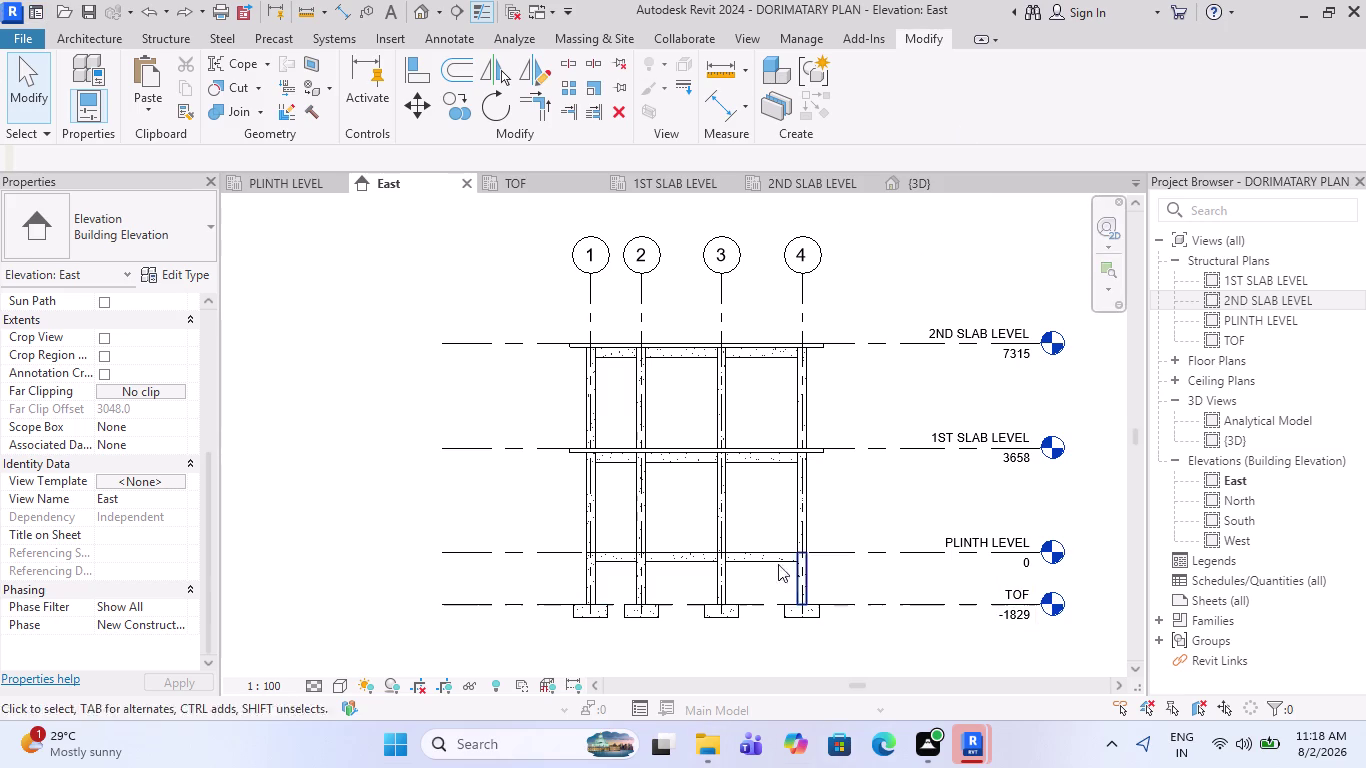
Frame the East elevation and select the footing under the grid 1 column.
scroll(up, 3)
scroll(down, 3)
middle_drag(699, 548, 482, 493)
middle_drag(476, 484, 548, 534)
scroll(up, 3)
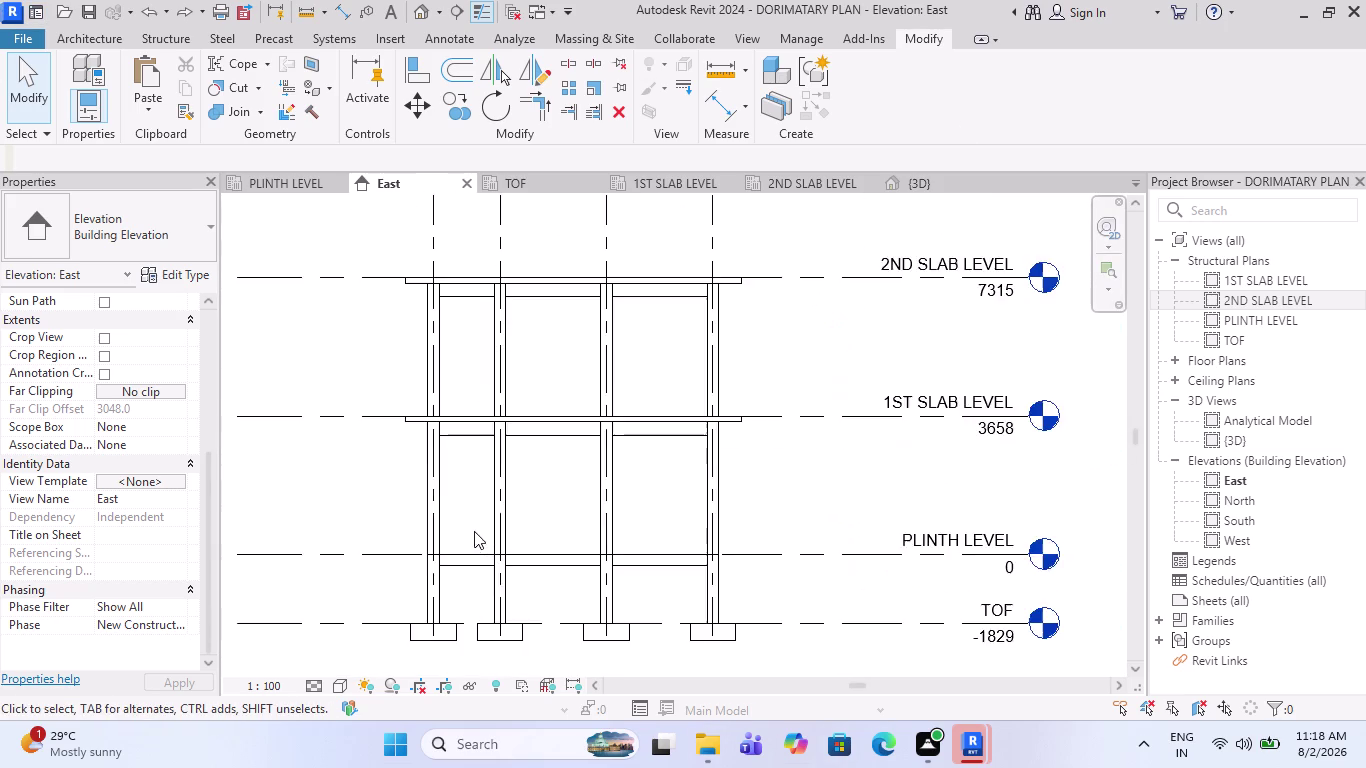
scroll(up, 3)
scroll(down, 3)
scroll(up, 3)
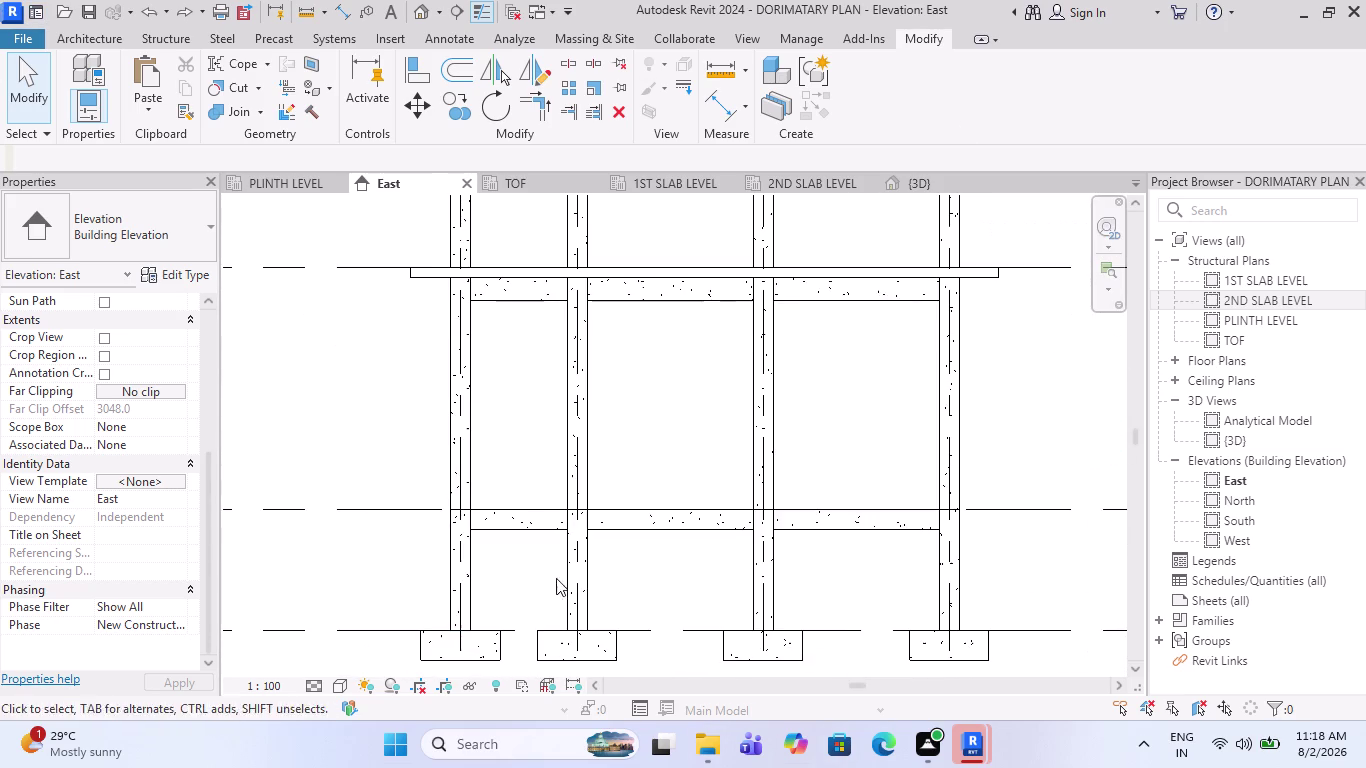
scroll(down, 3)
scroll(up, 3)
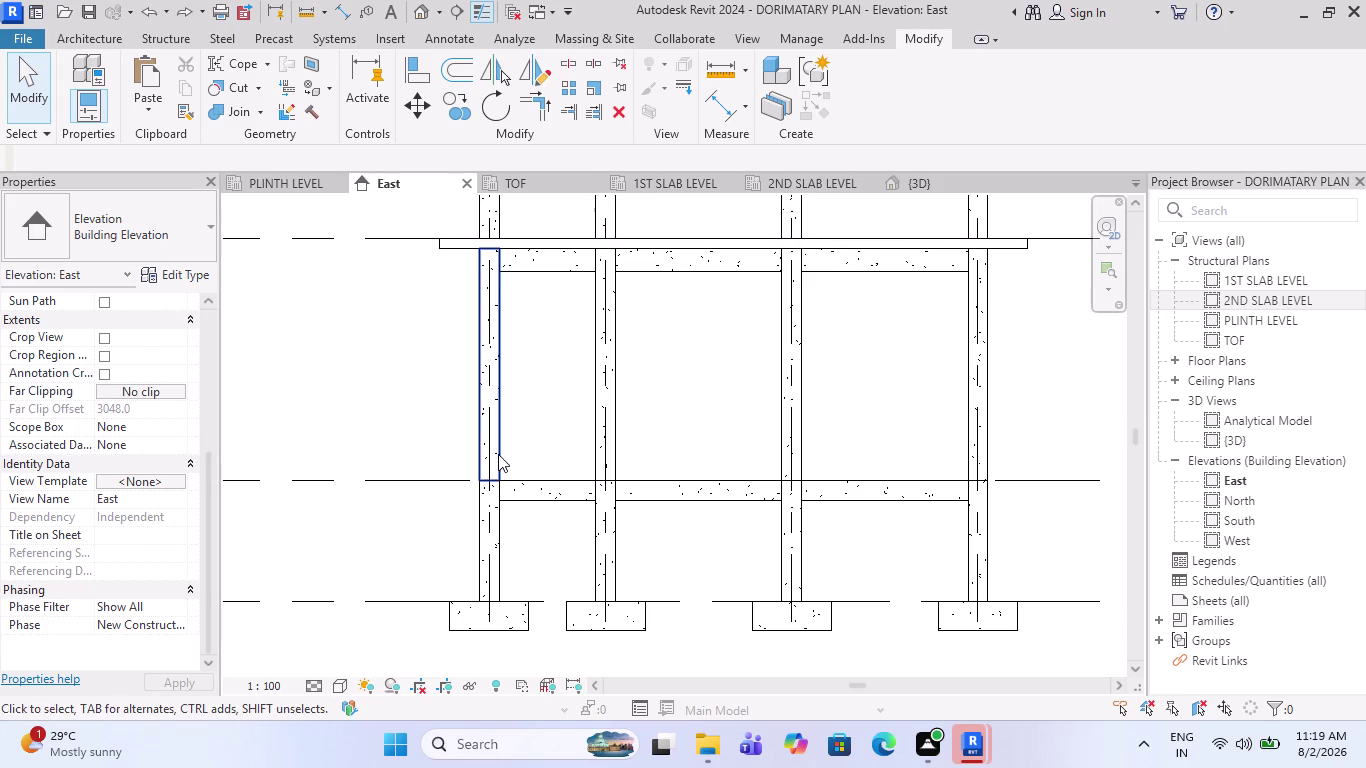
scroll(down, 3)
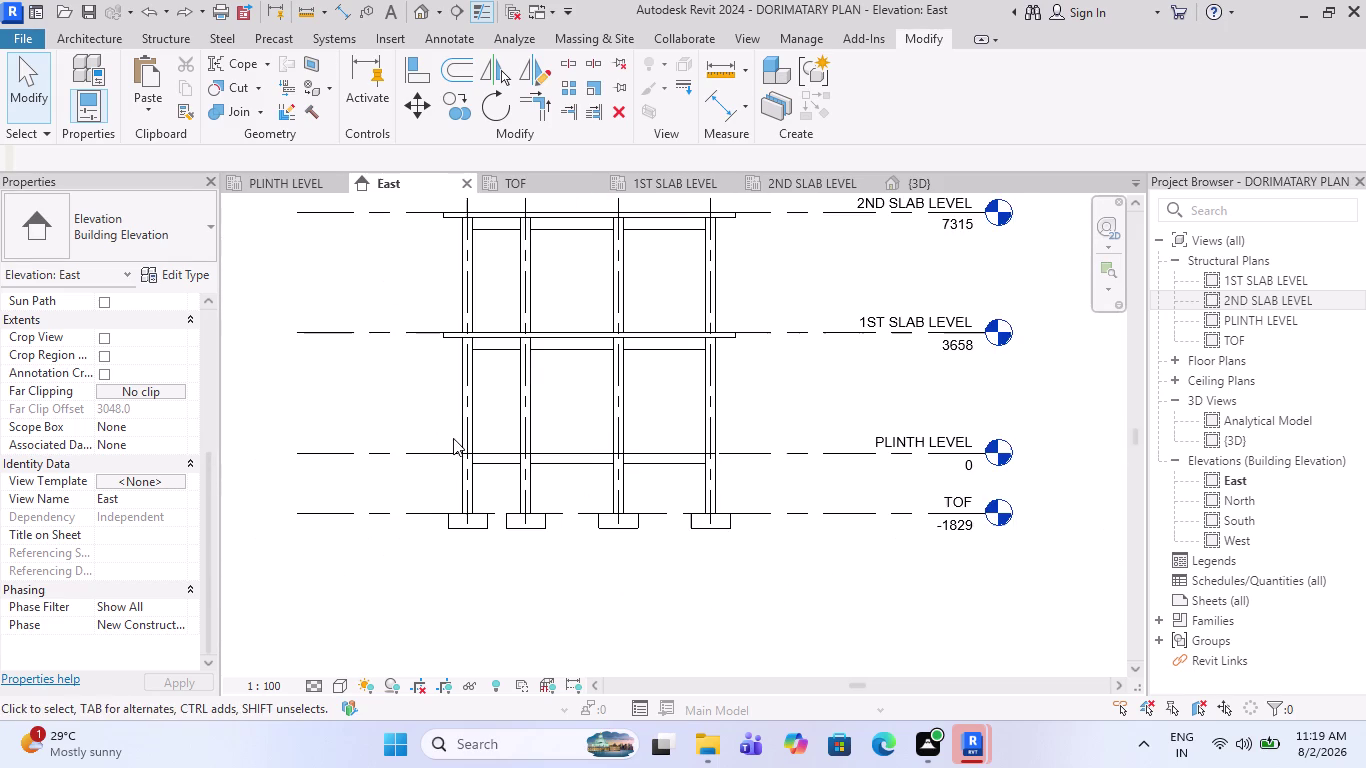
scroll(down, 3)
scroll(down, 3)
scroll(up, 3)
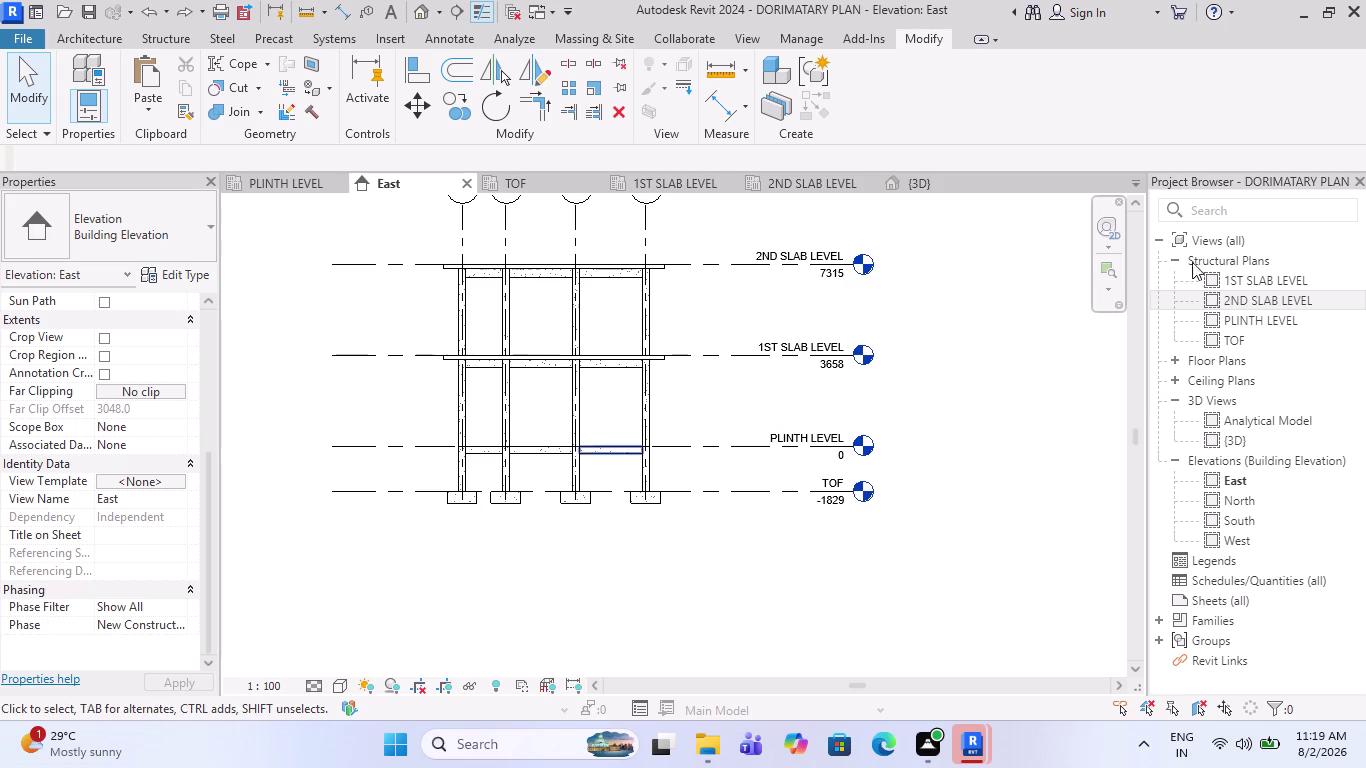
scroll(up, 3)
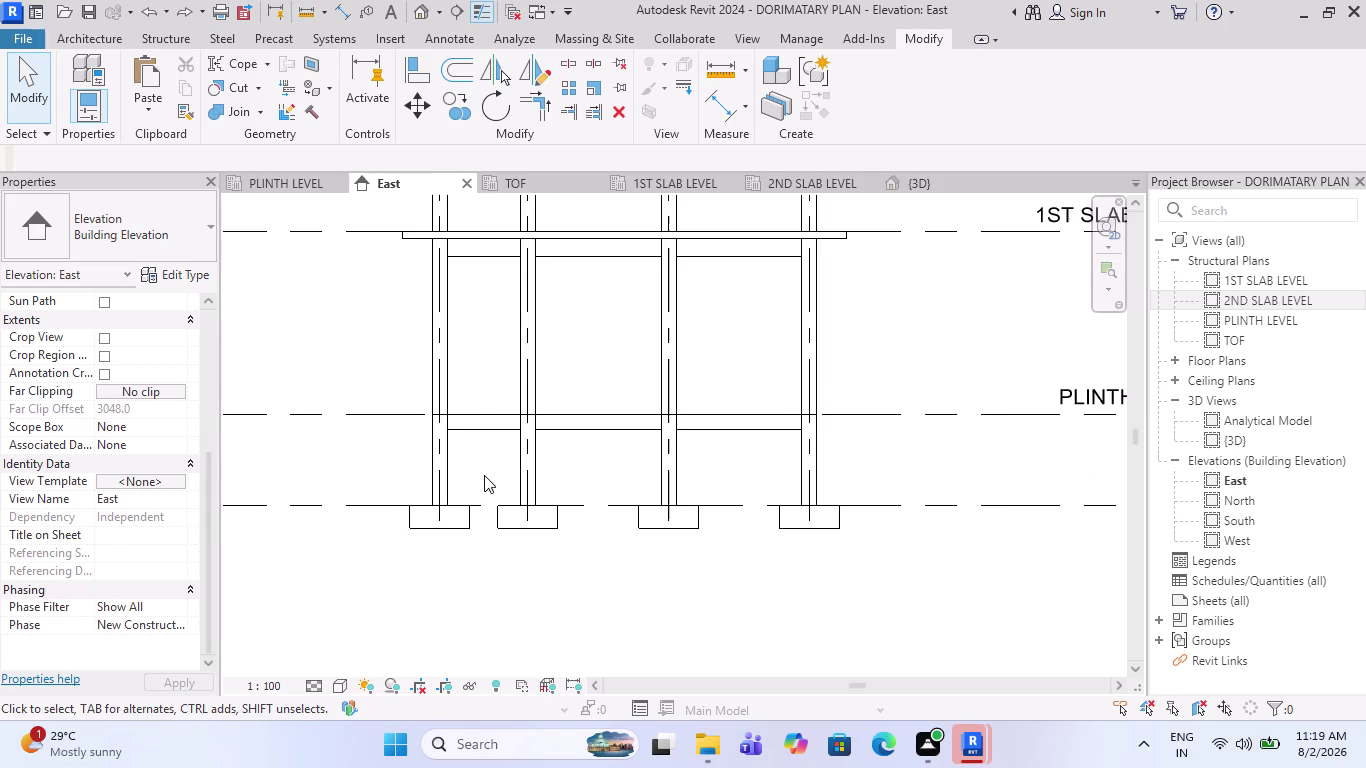
click(464, 537)
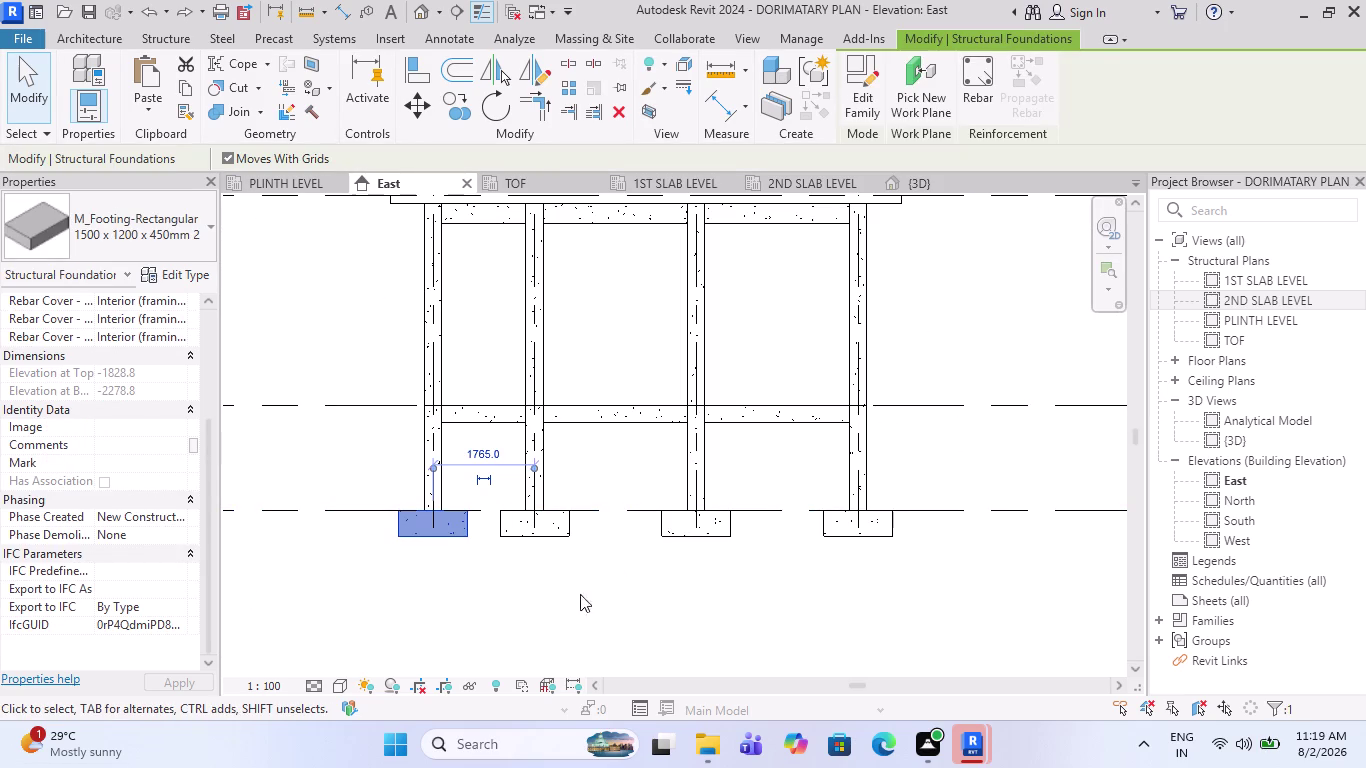
Select all four rectangular footing instances and frame the whole elevation.
scroll(down, 3)
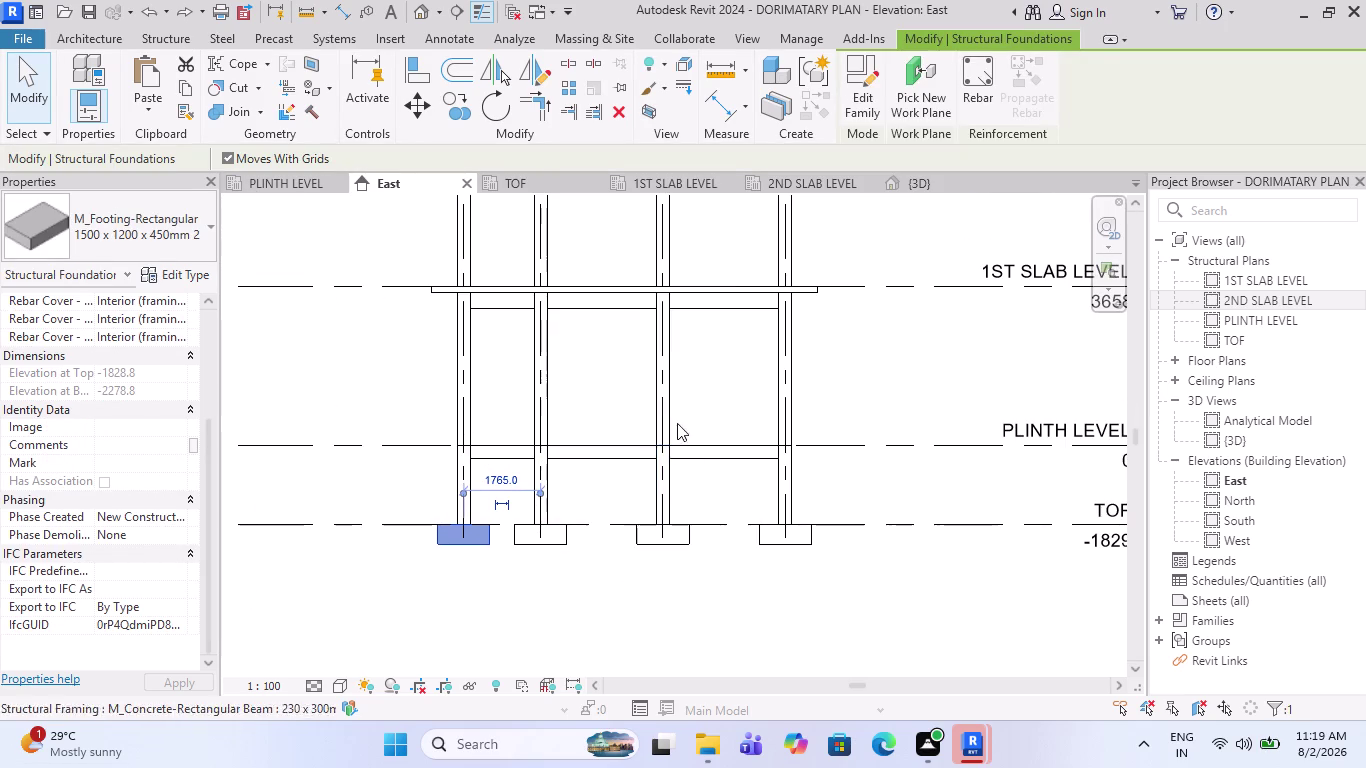
scroll(up, 3)
drag(895, 600, 608, 538)
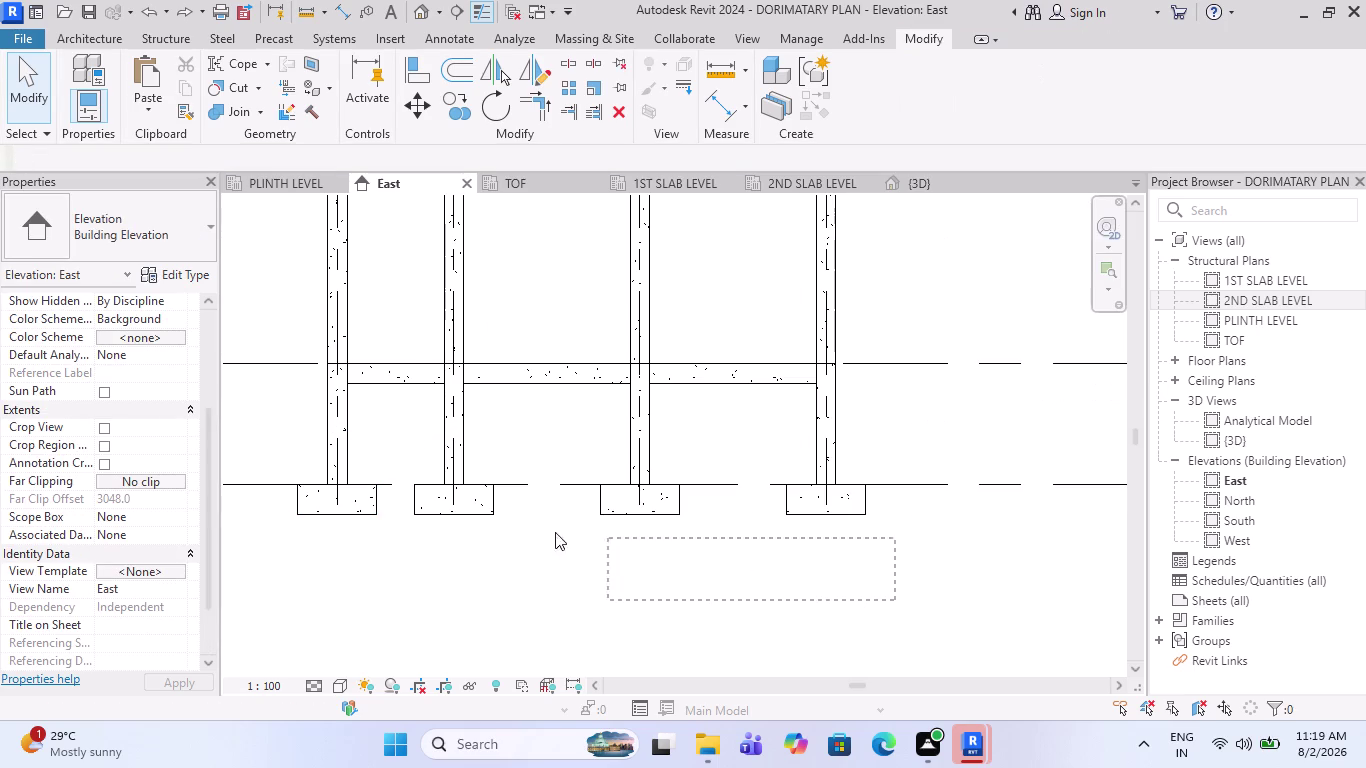
drag(608, 538, 251, 512)
right_click(593, 619)
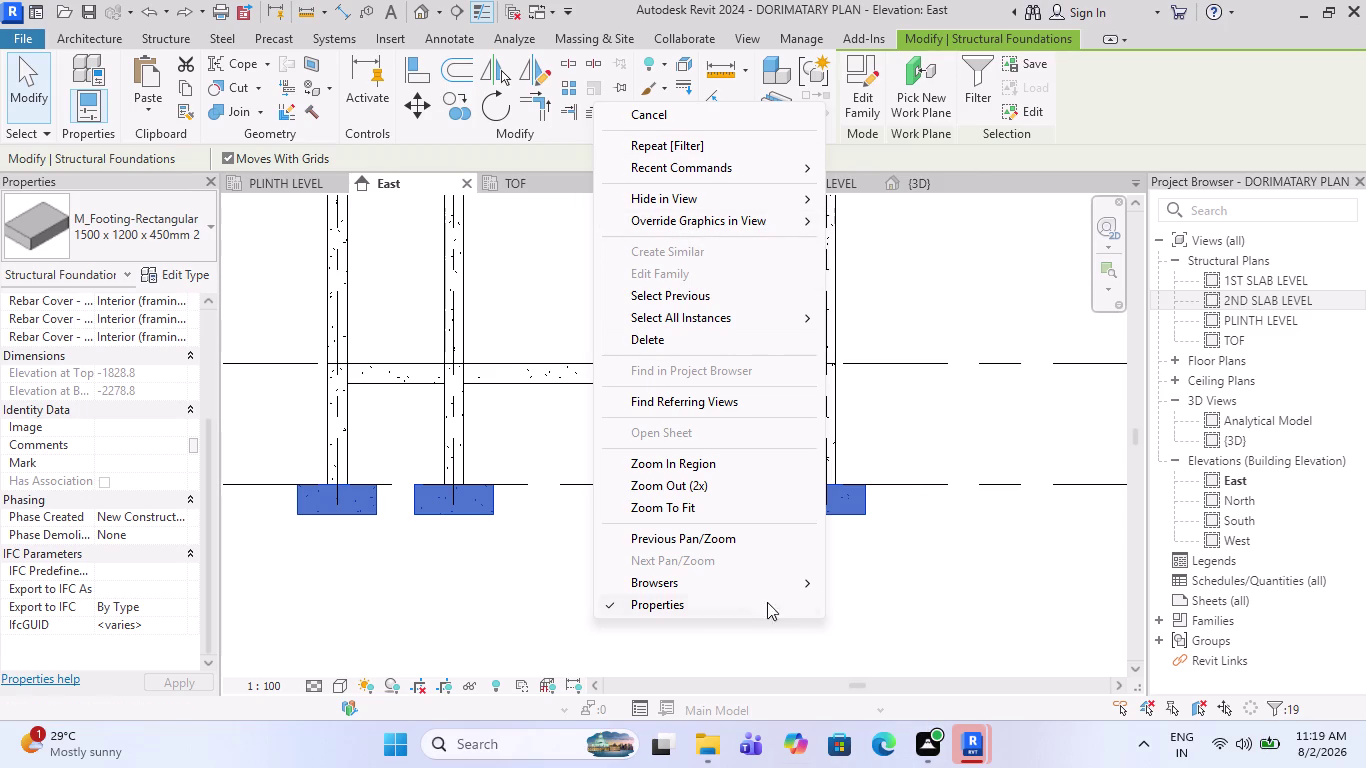
click(457, 614)
scroll(down, 3)
scroll(down, 3)
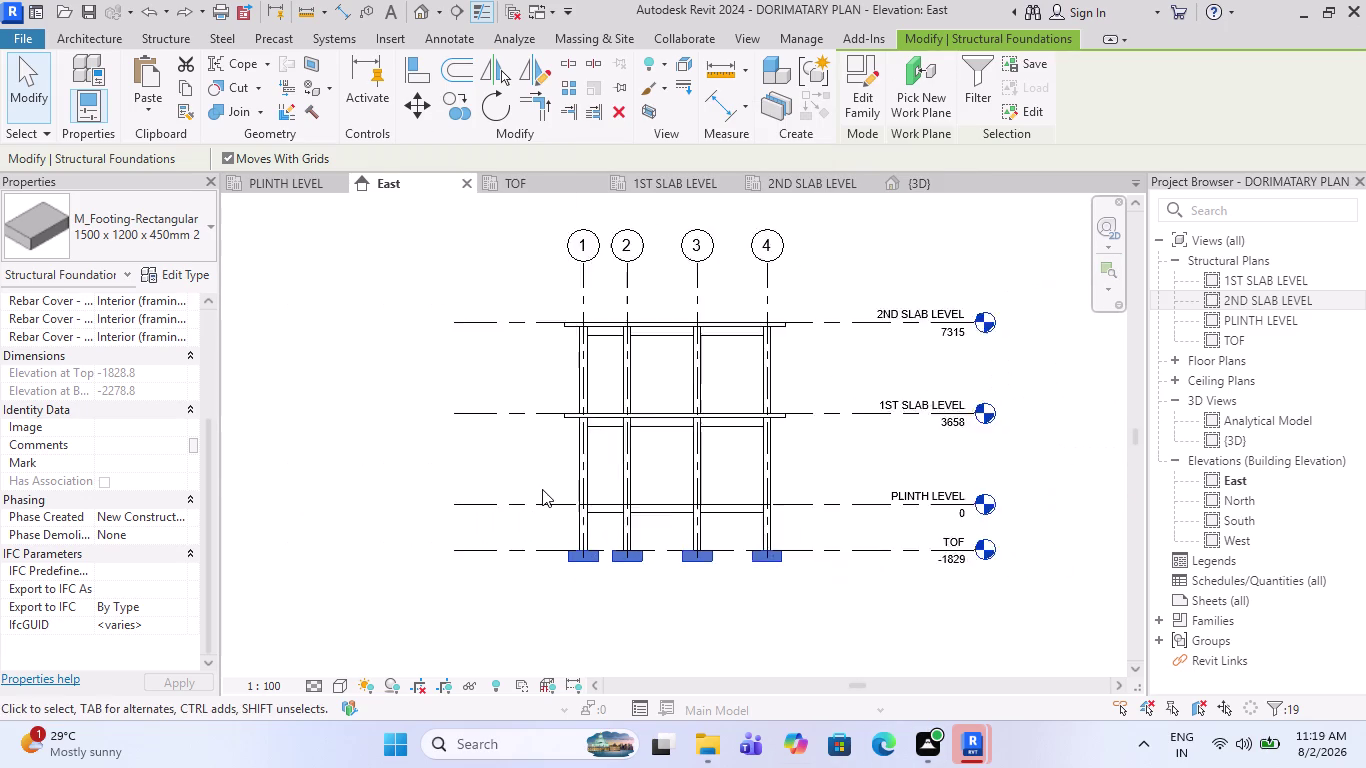
middle_drag(814, 520, 775, 520)
Deselect the footings and select the Generic 150 mm floor at 1ST SLAB LEVEL.
click(714, 575)
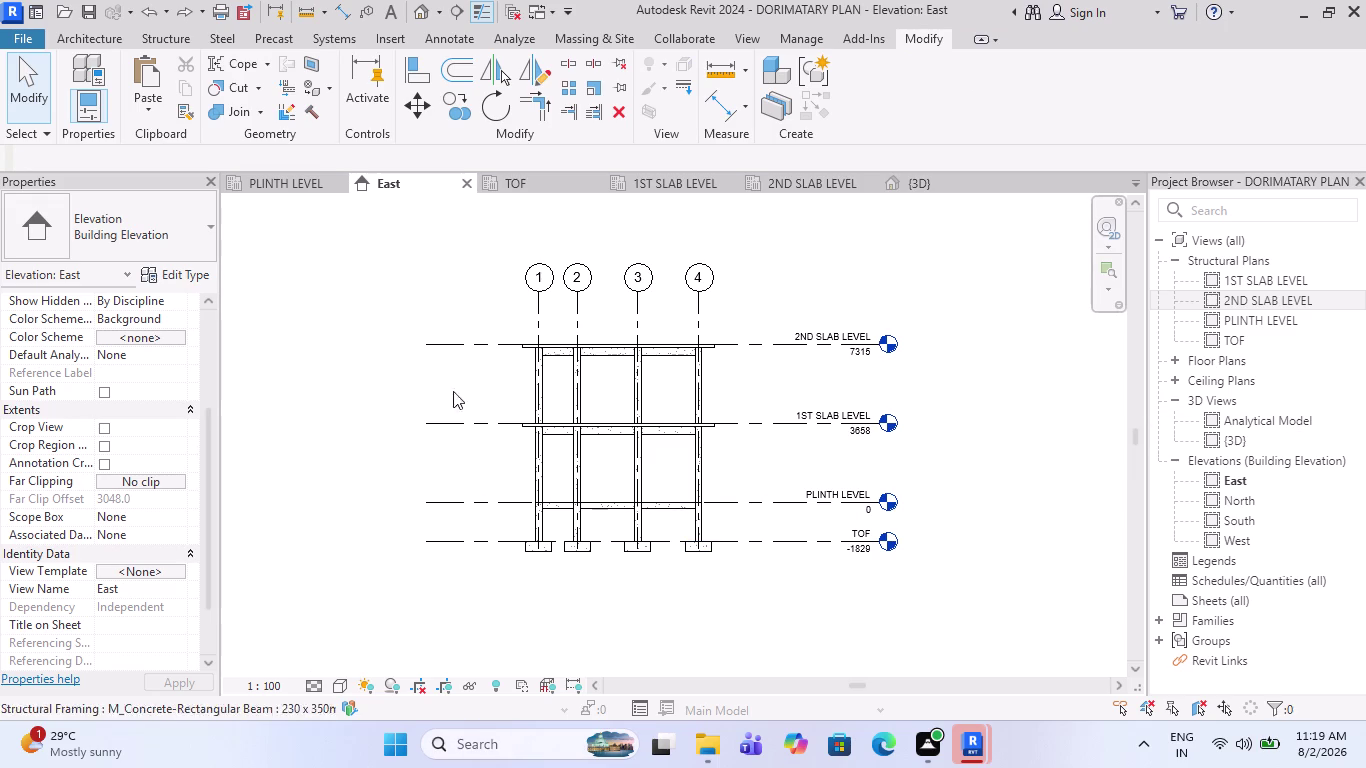
scroll(down, 3)
scroll(up, 3)
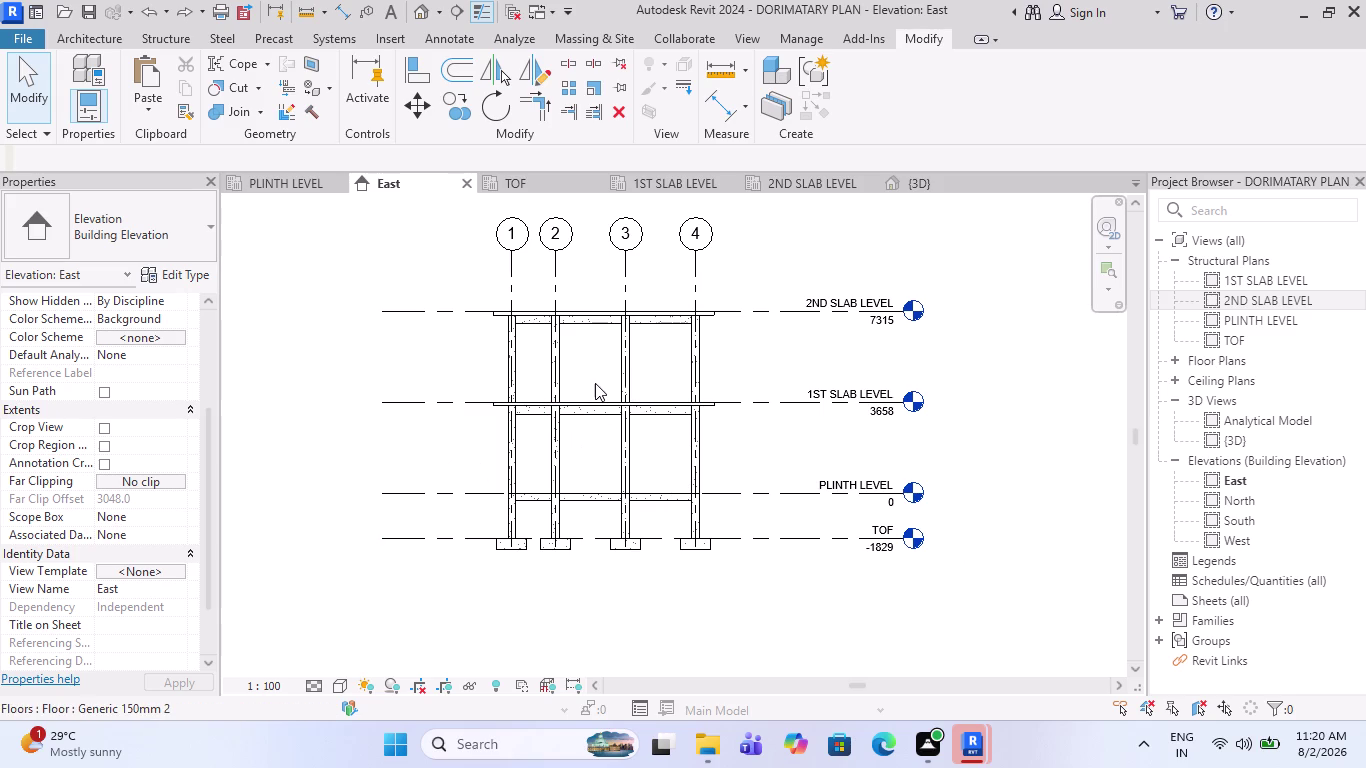
scroll(right, 3)
scroll(right, 3)
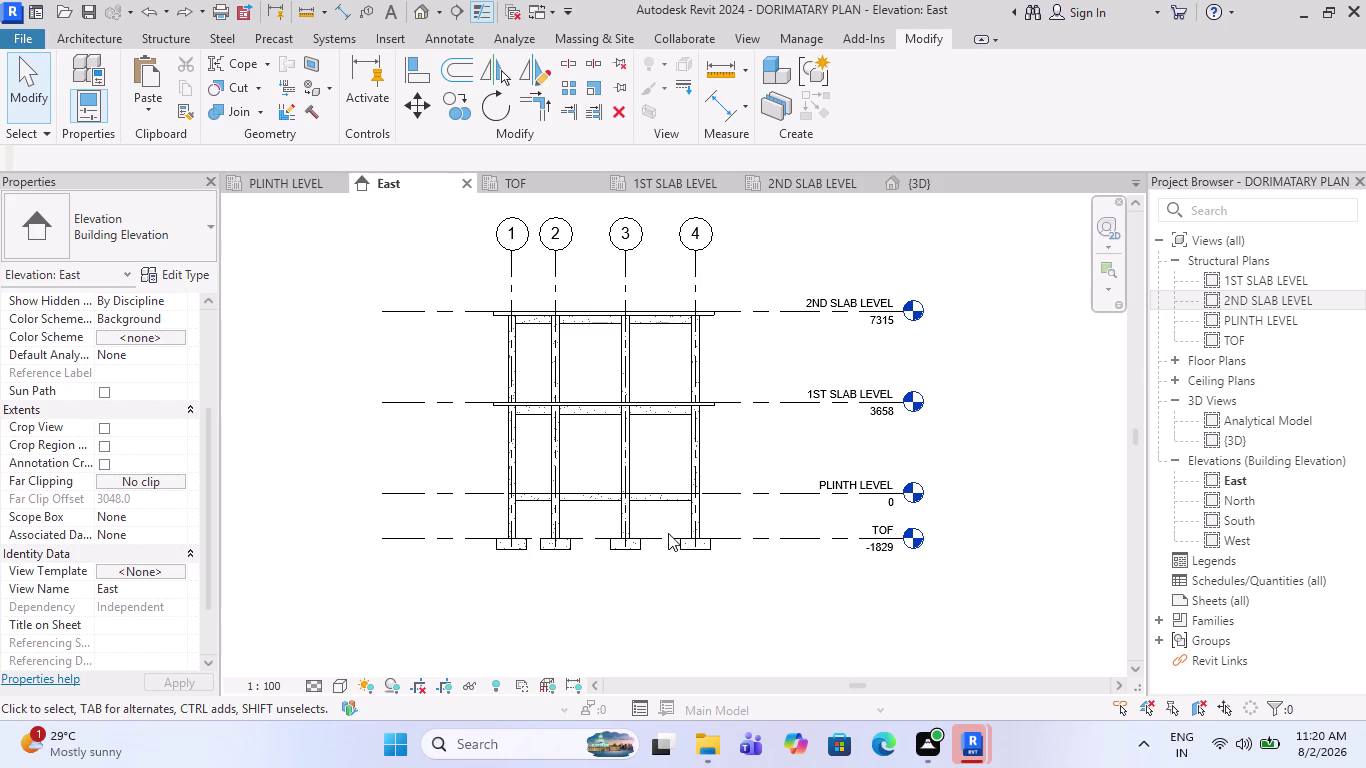
scroll(down, 3)
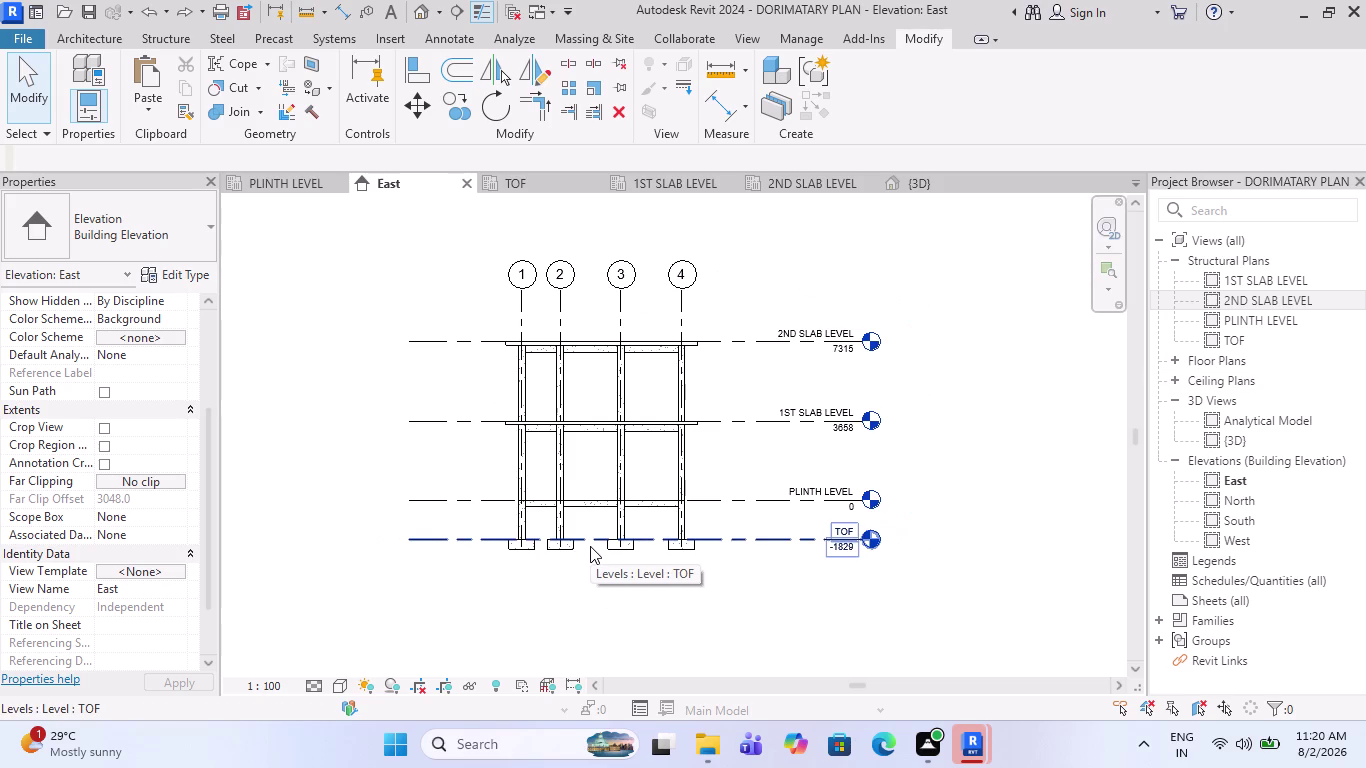
middle_drag(661, 497, 647, 509)
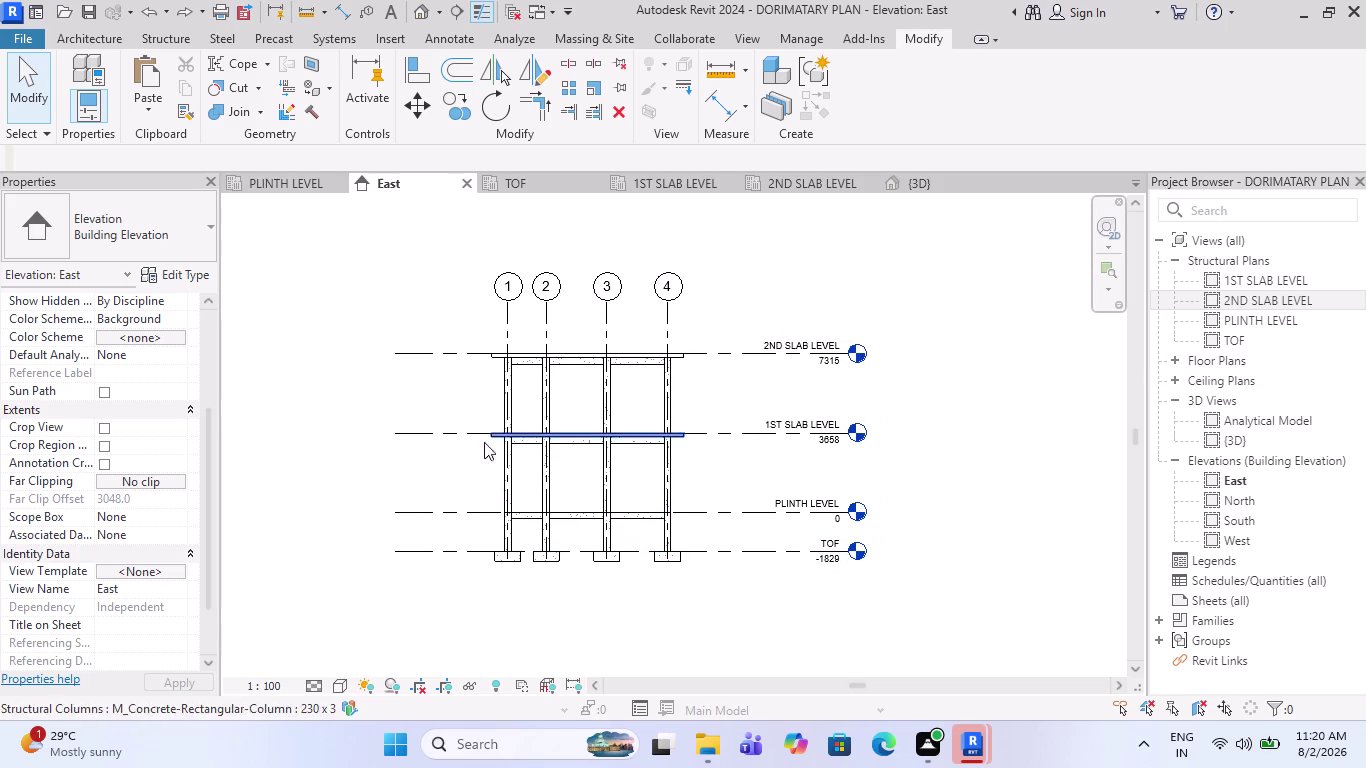
scroll(up, 3)
scroll(up, 3)
middle_drag(490, 567, 424, 597)
scroll(down, 3)
scroll(up, 3)
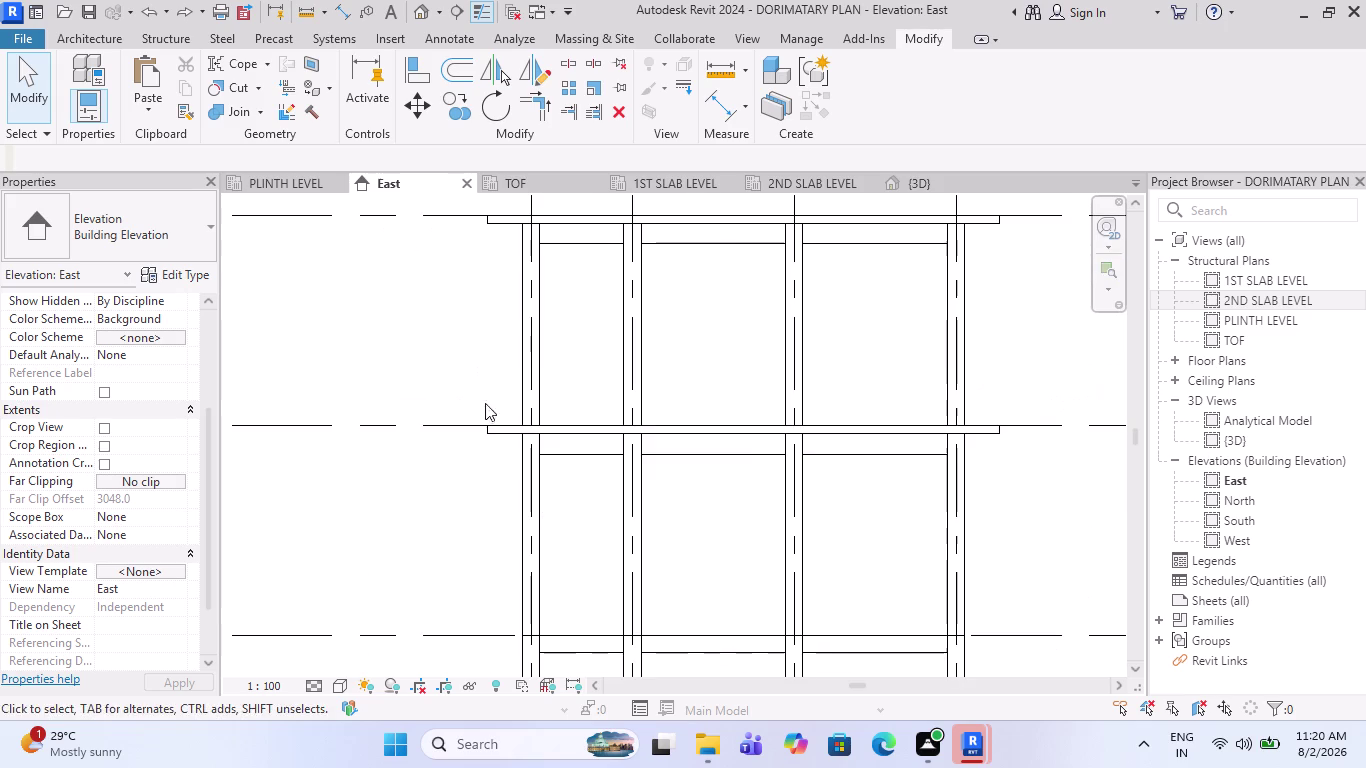
click(493, 441)
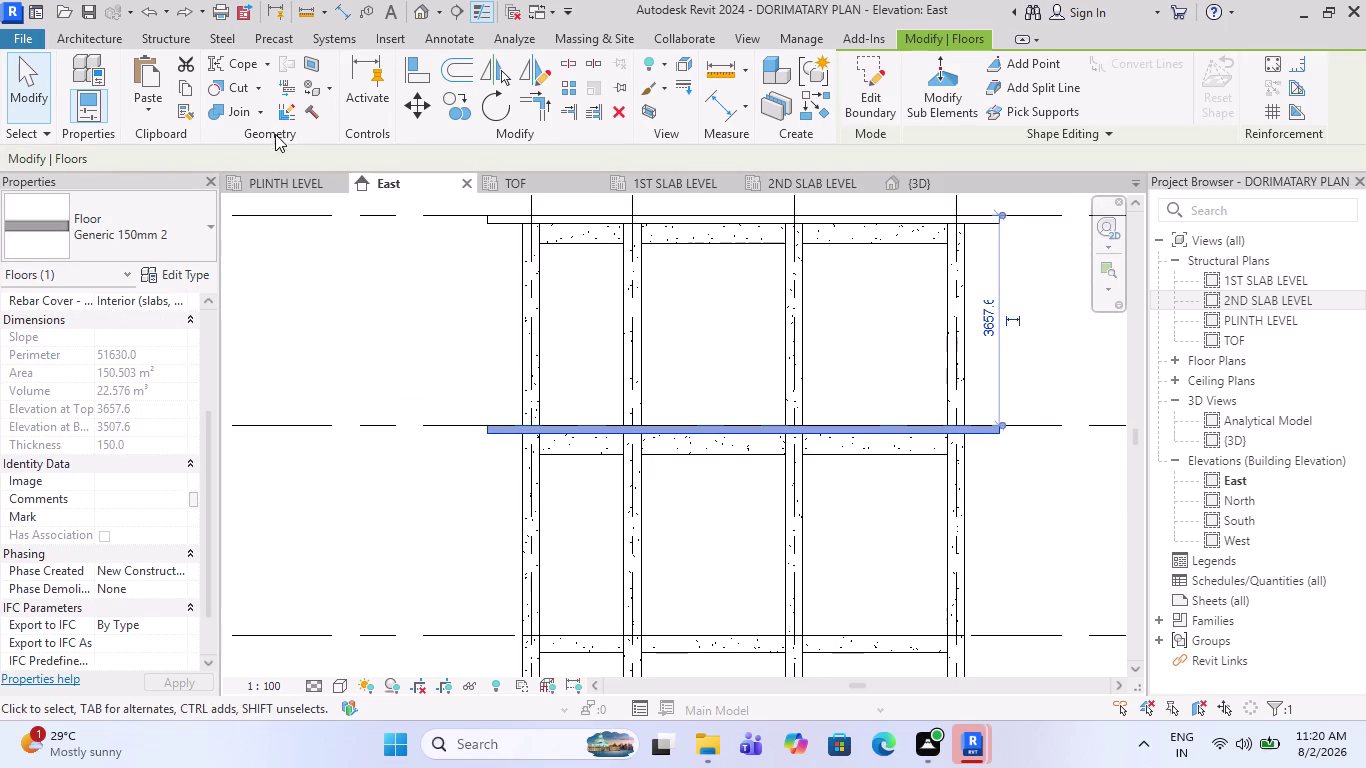
Copy the 150 mm floor and paste it aligned to PLINTH LEVEL.
scroll(down, 3)
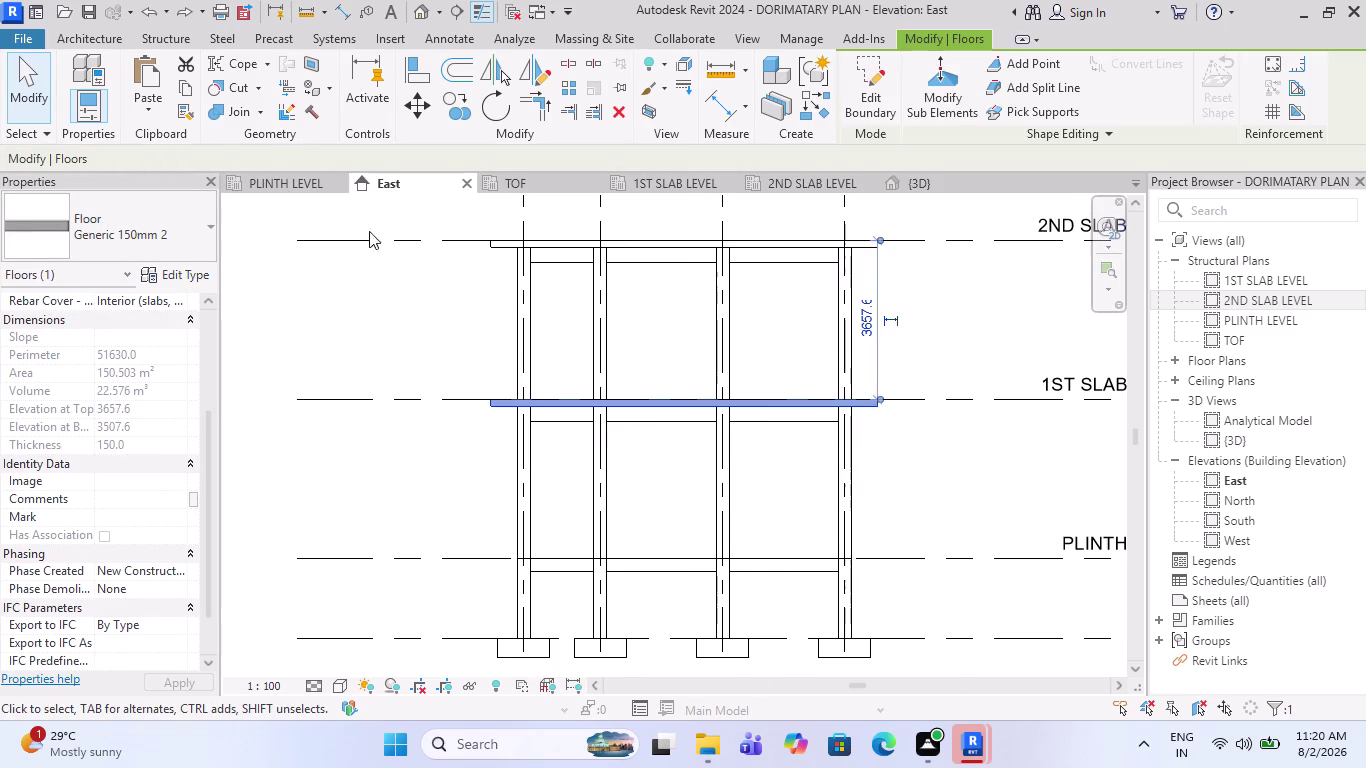
click(183, 88)
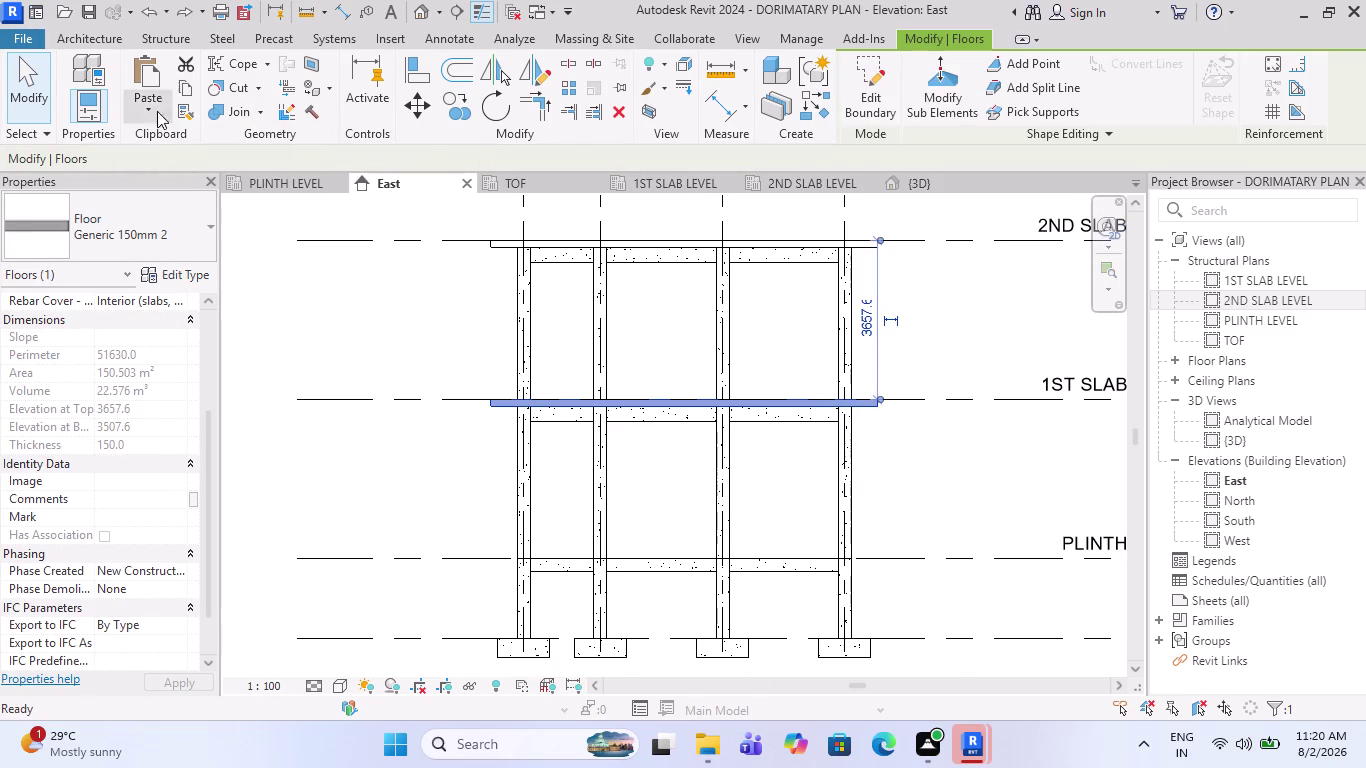
click(142, 111)
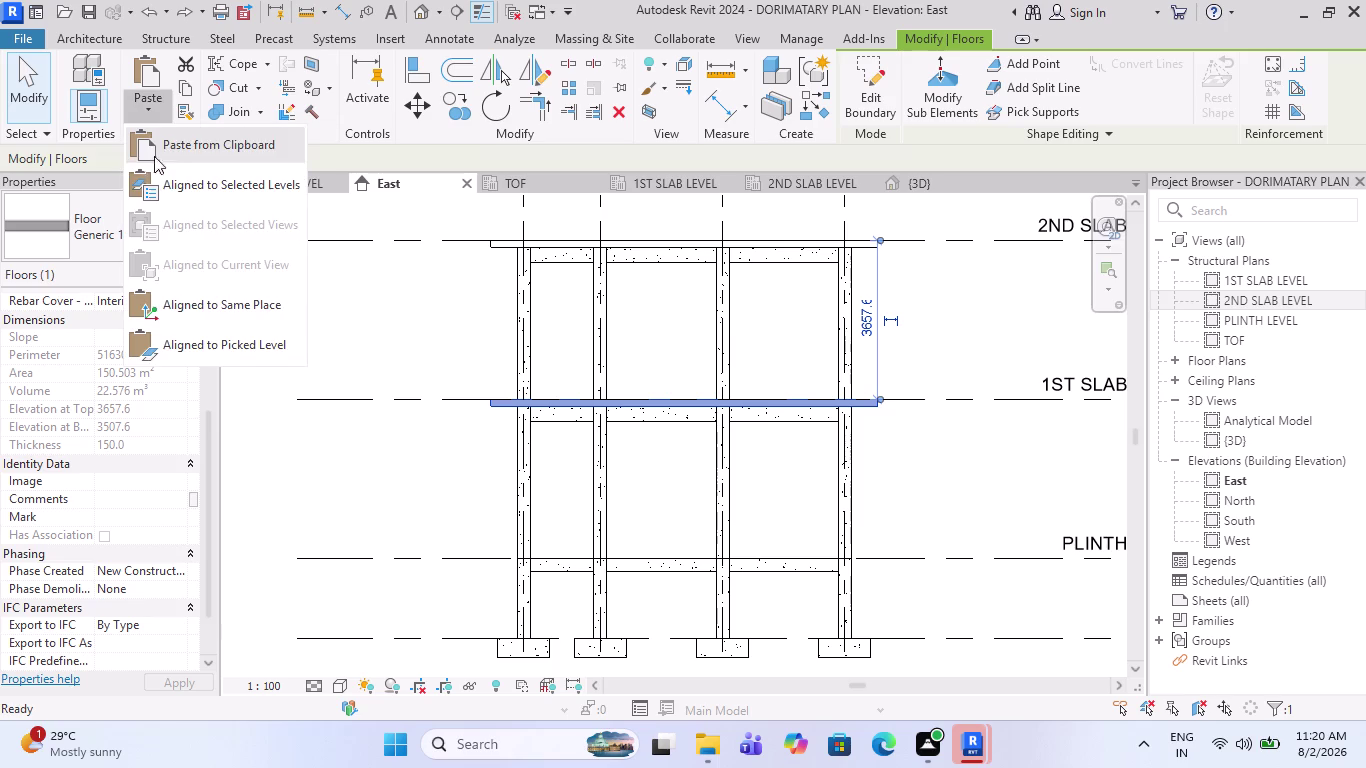
click(156, 172)
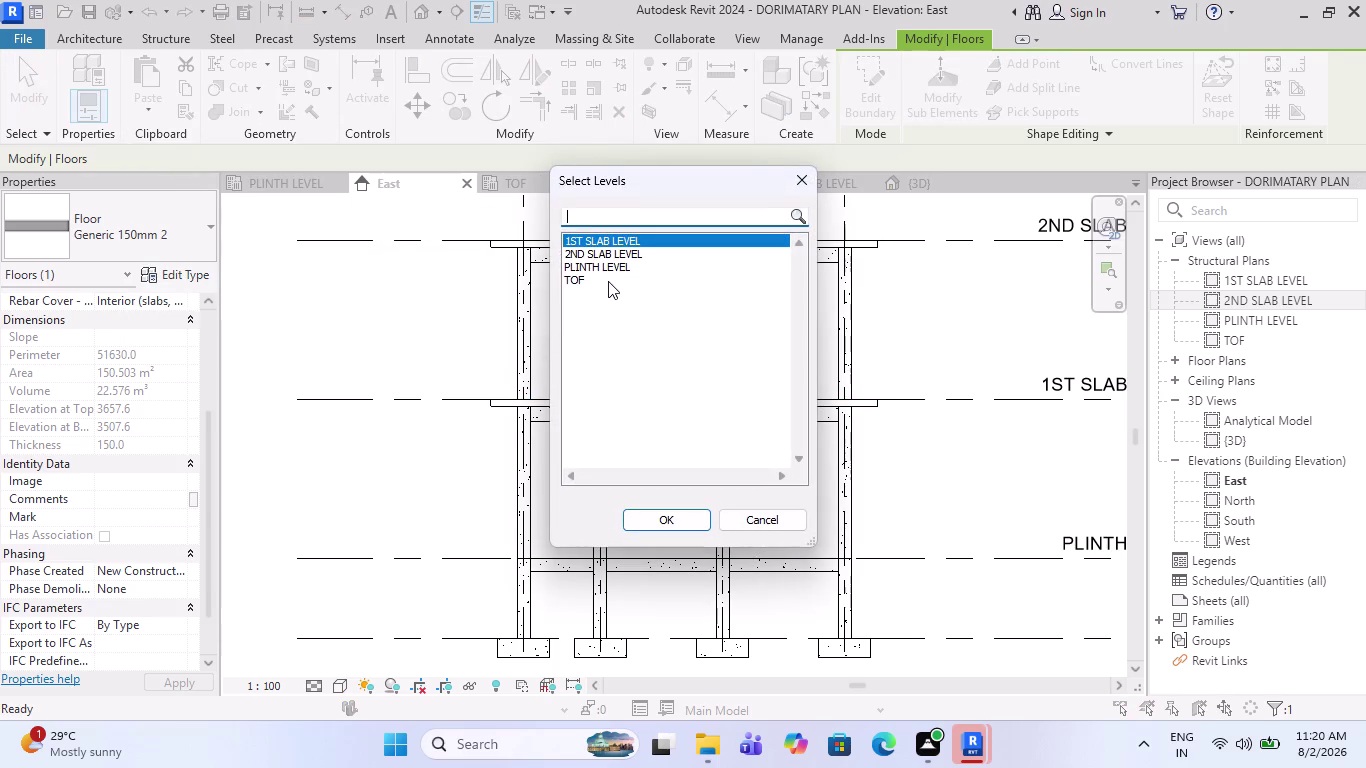
click(611, 274)
click(617, 274)
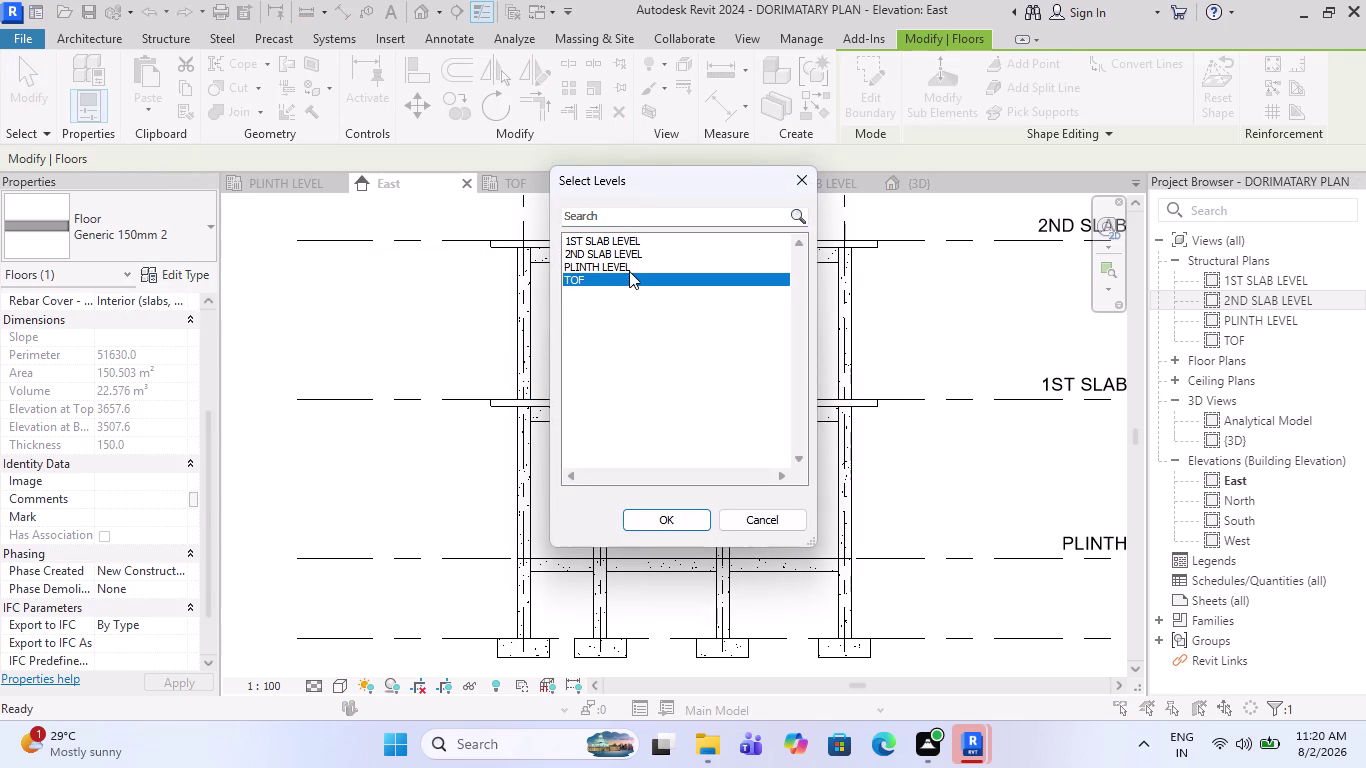
click(629, 271)
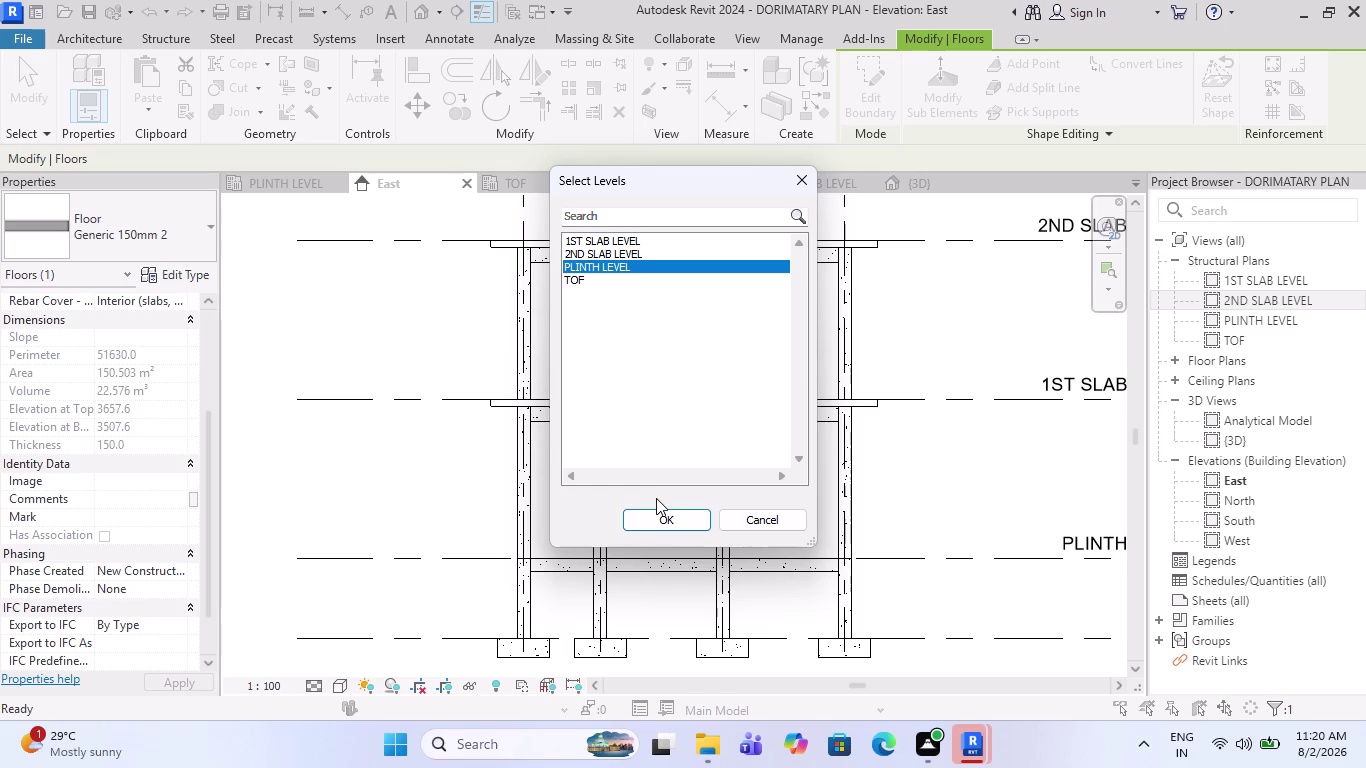
click(660, 515)
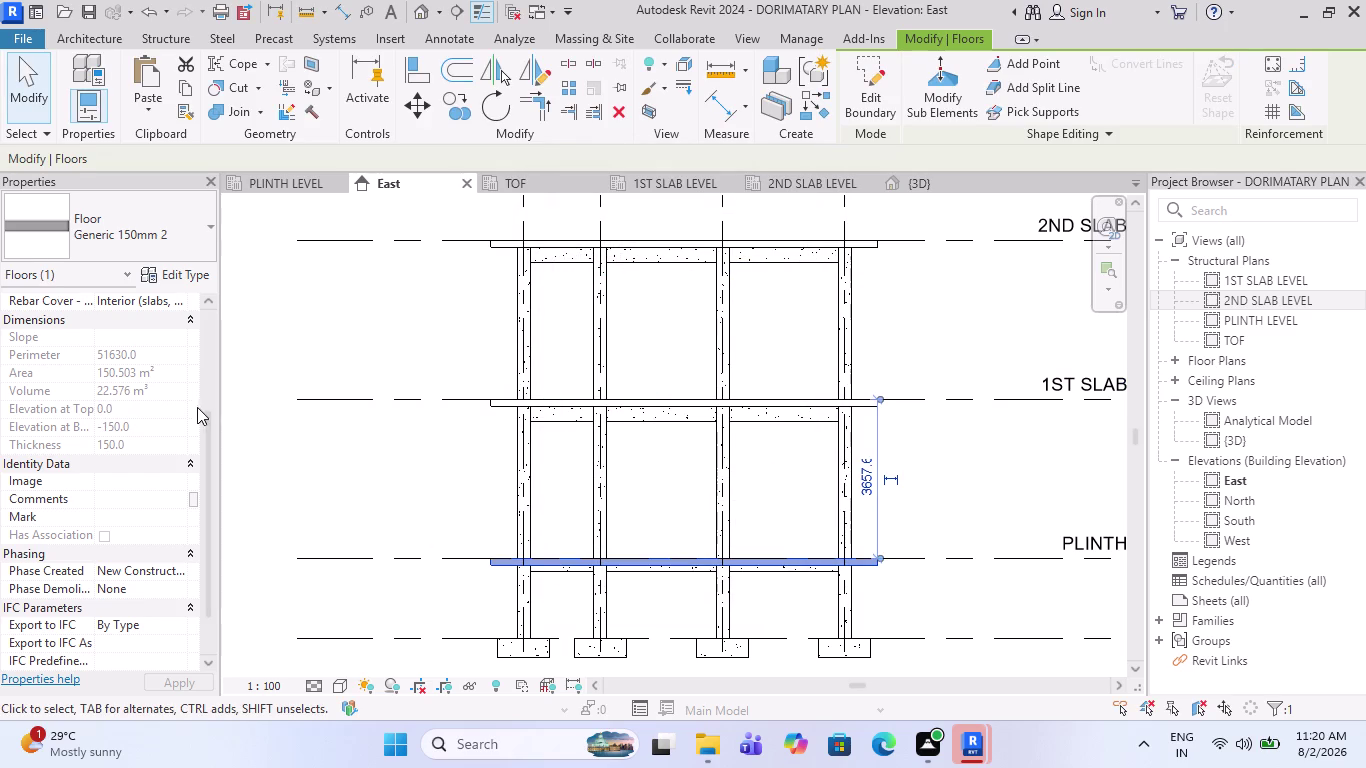
key(Escape)
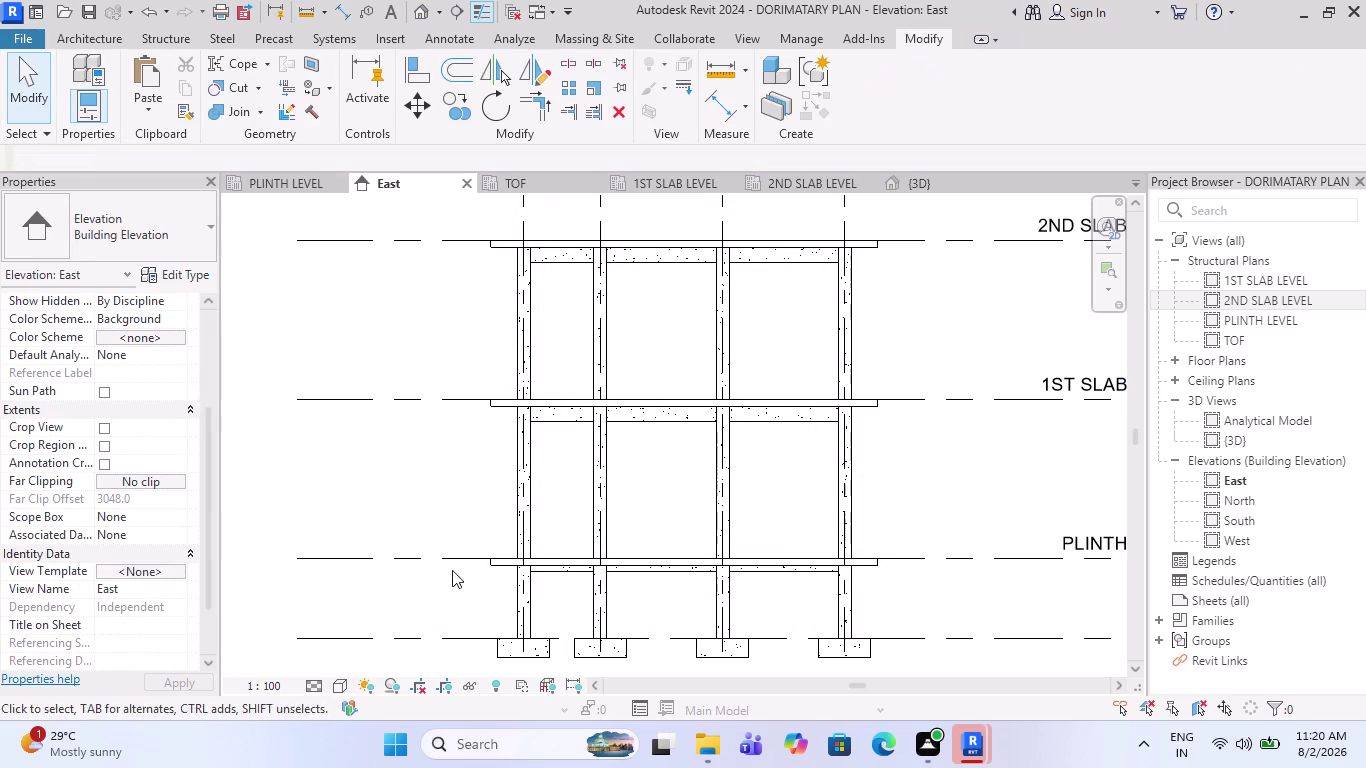
Select the copied floor at plinth level.
click(487, 562)
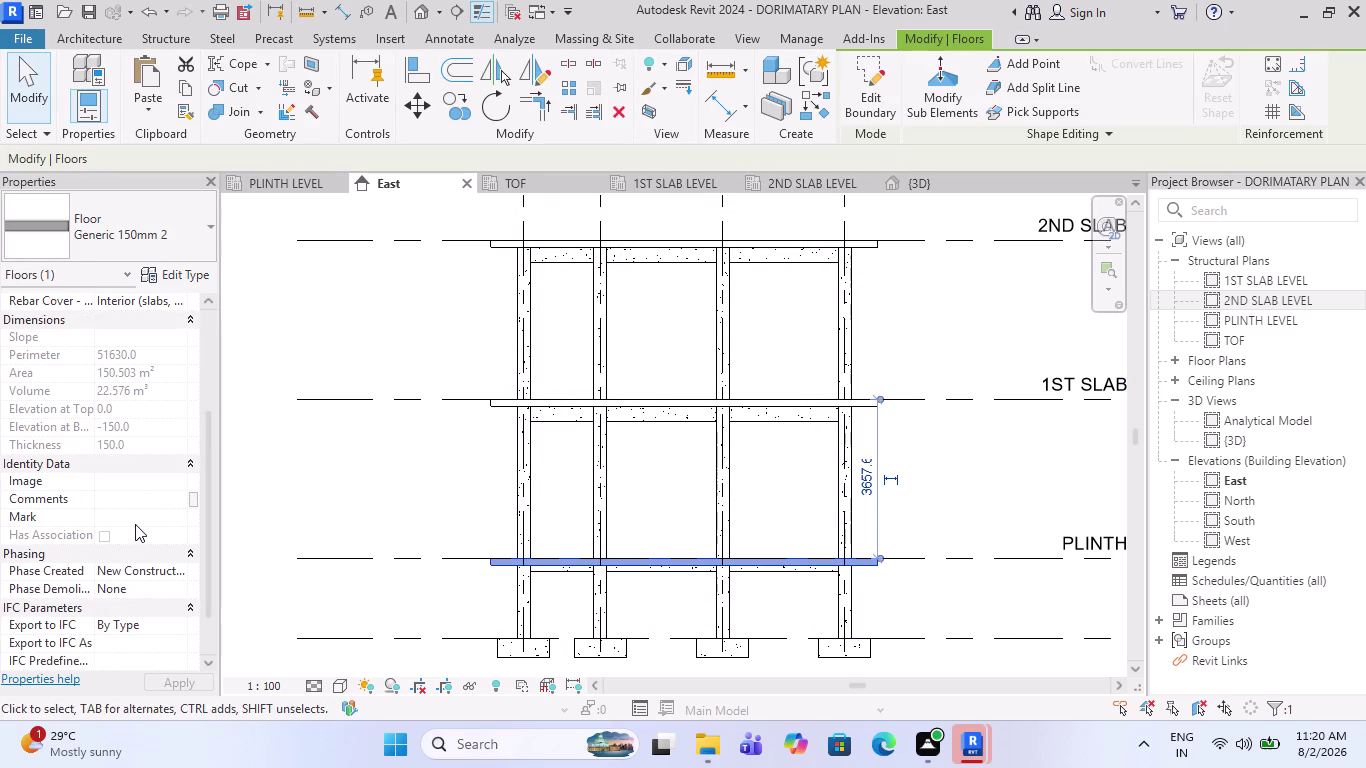
scroll(down, 3)
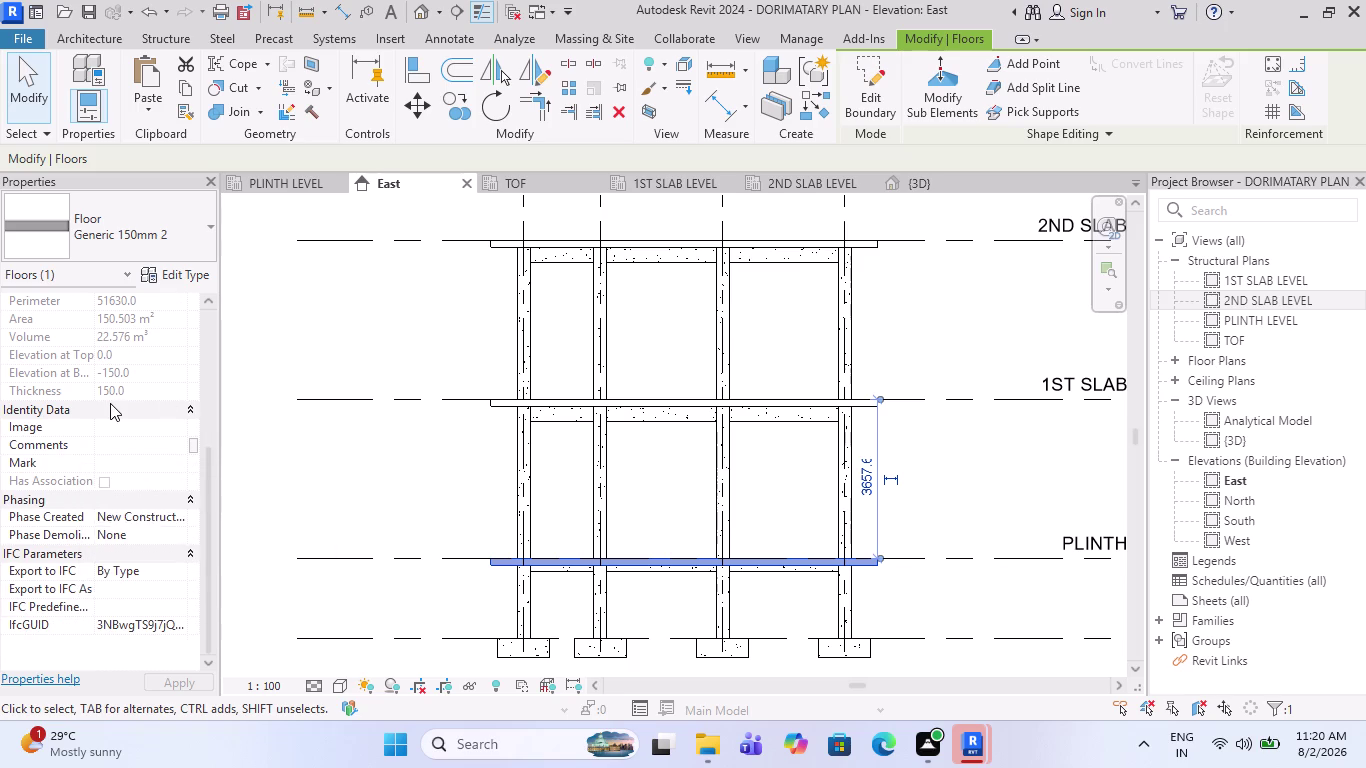
scroll(up, 3)
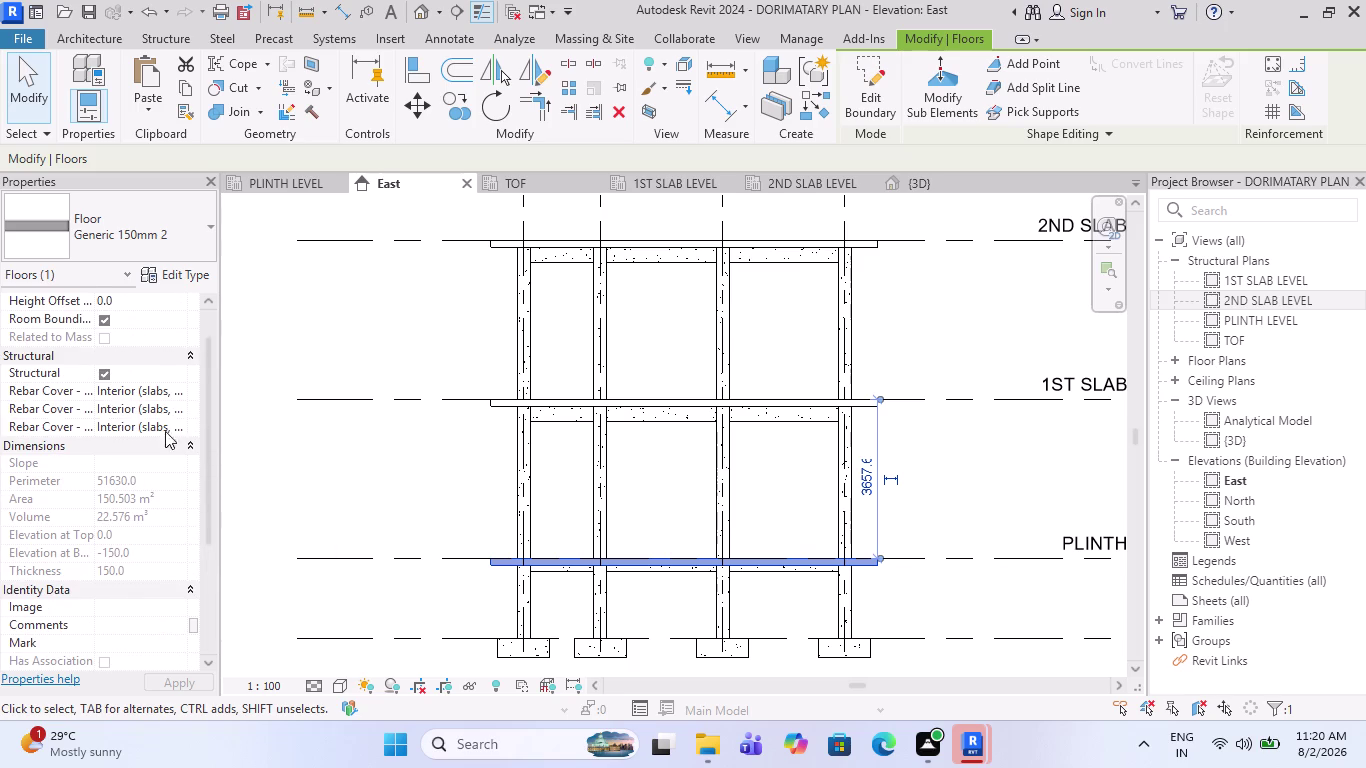
key(Escape)
key(Escape)
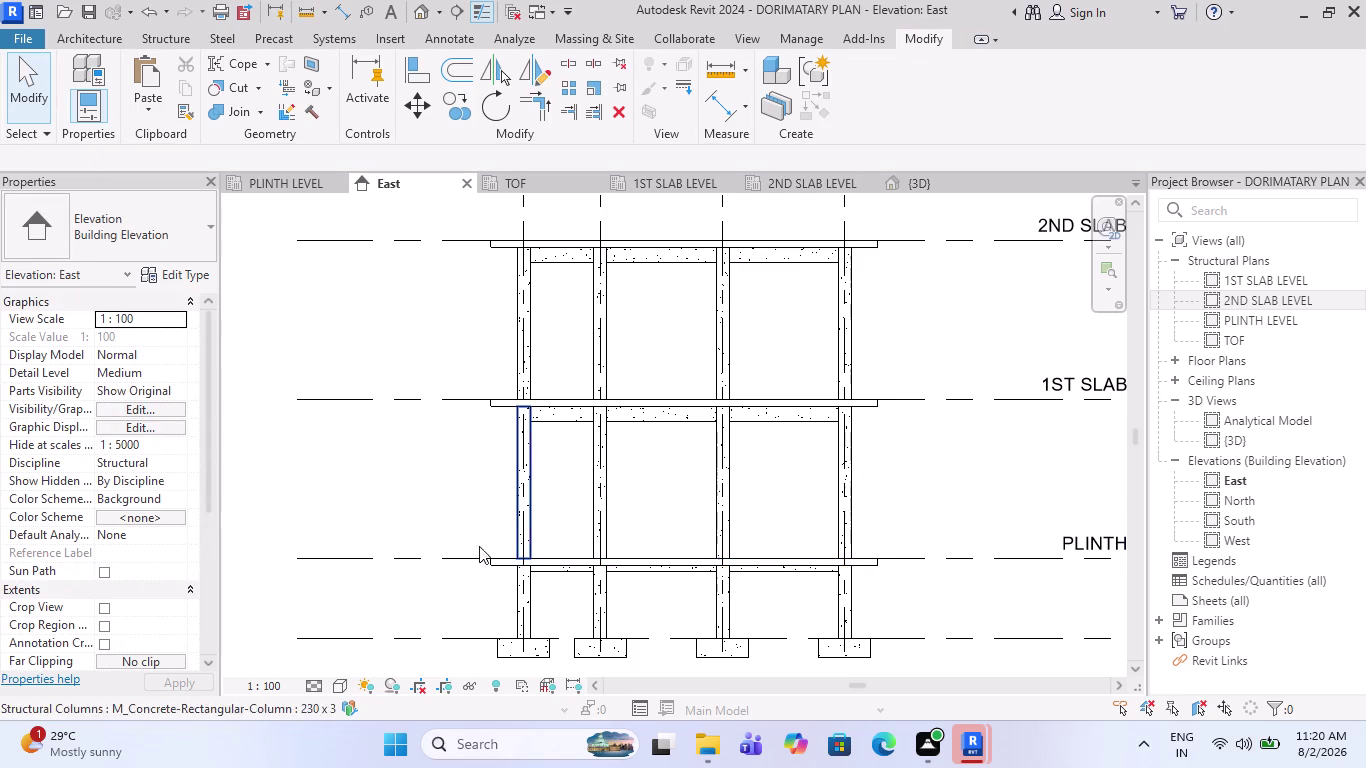
click(499, 571)
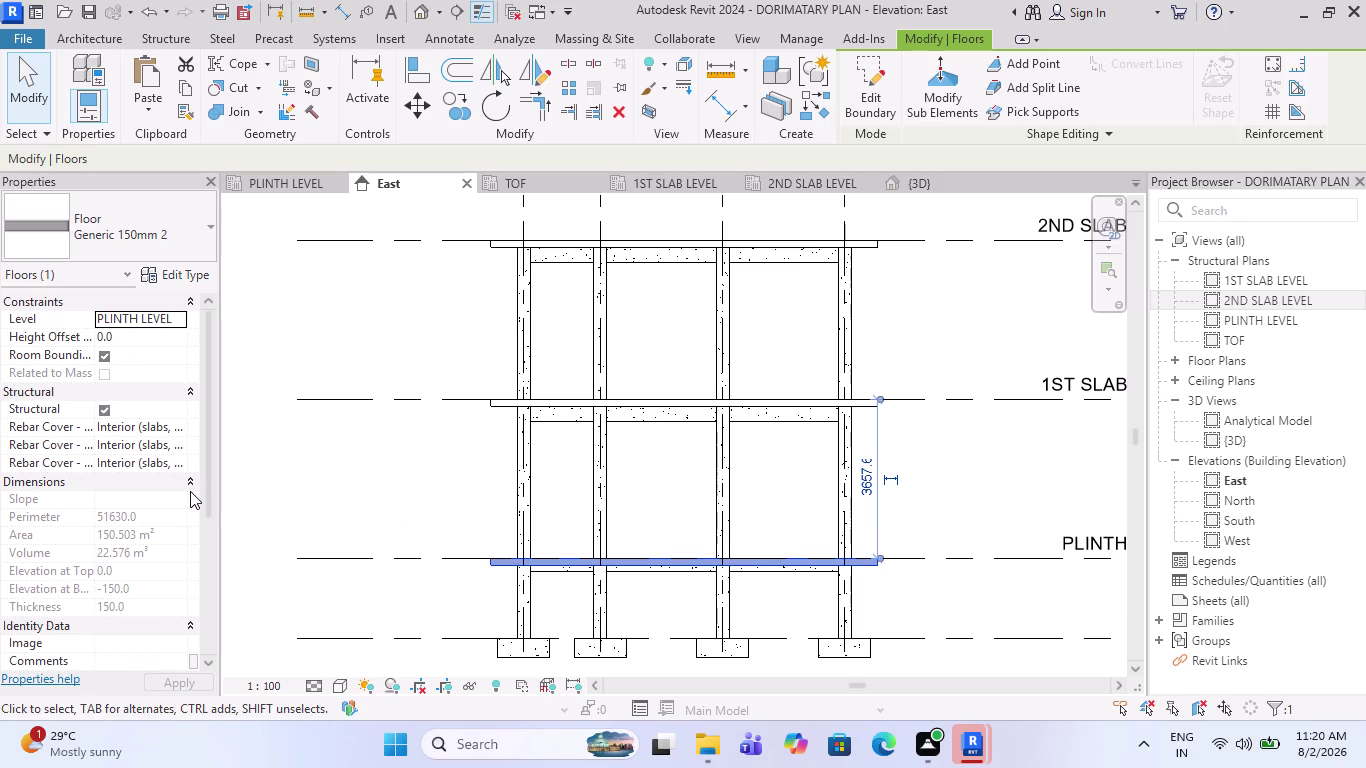
Set the plinth floor's Height Offset From Level to -150.
click(151, 340)
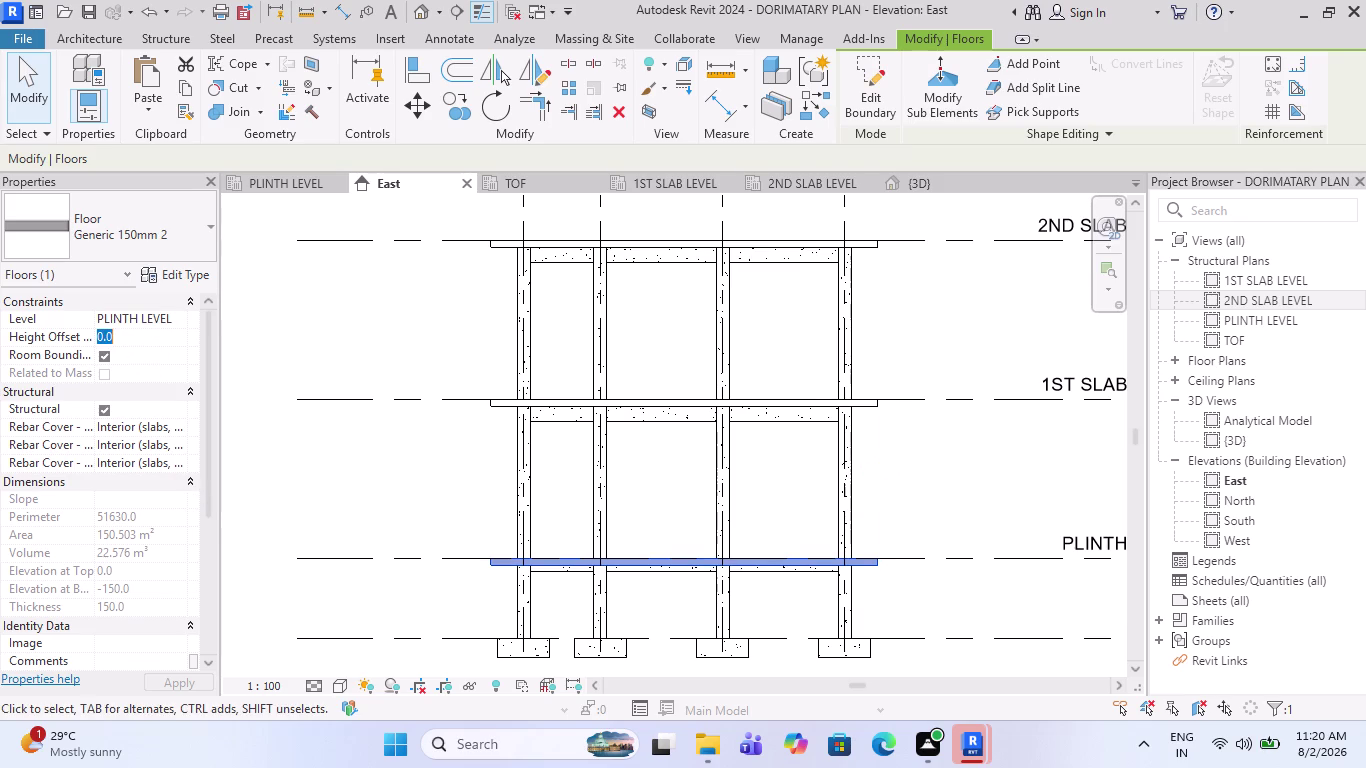
text(-1)
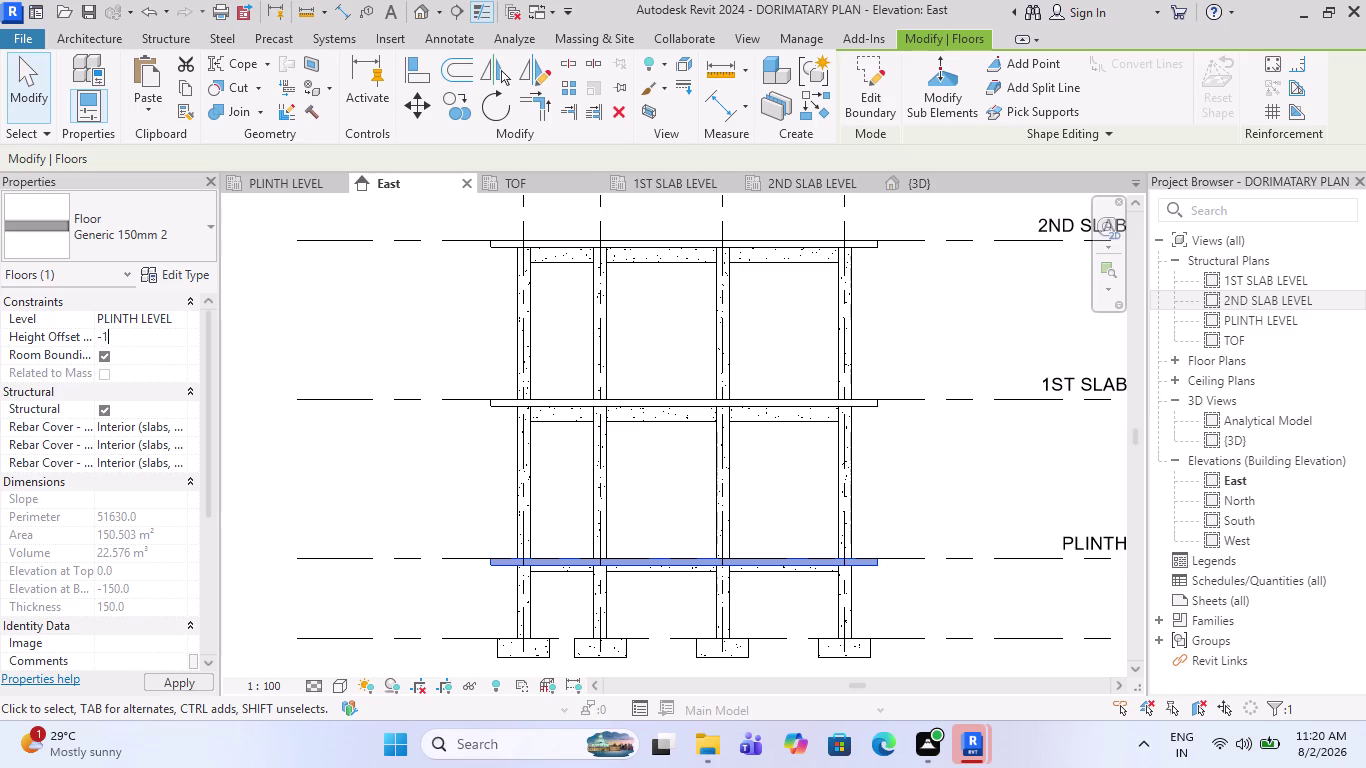
text(50)
key(Return)
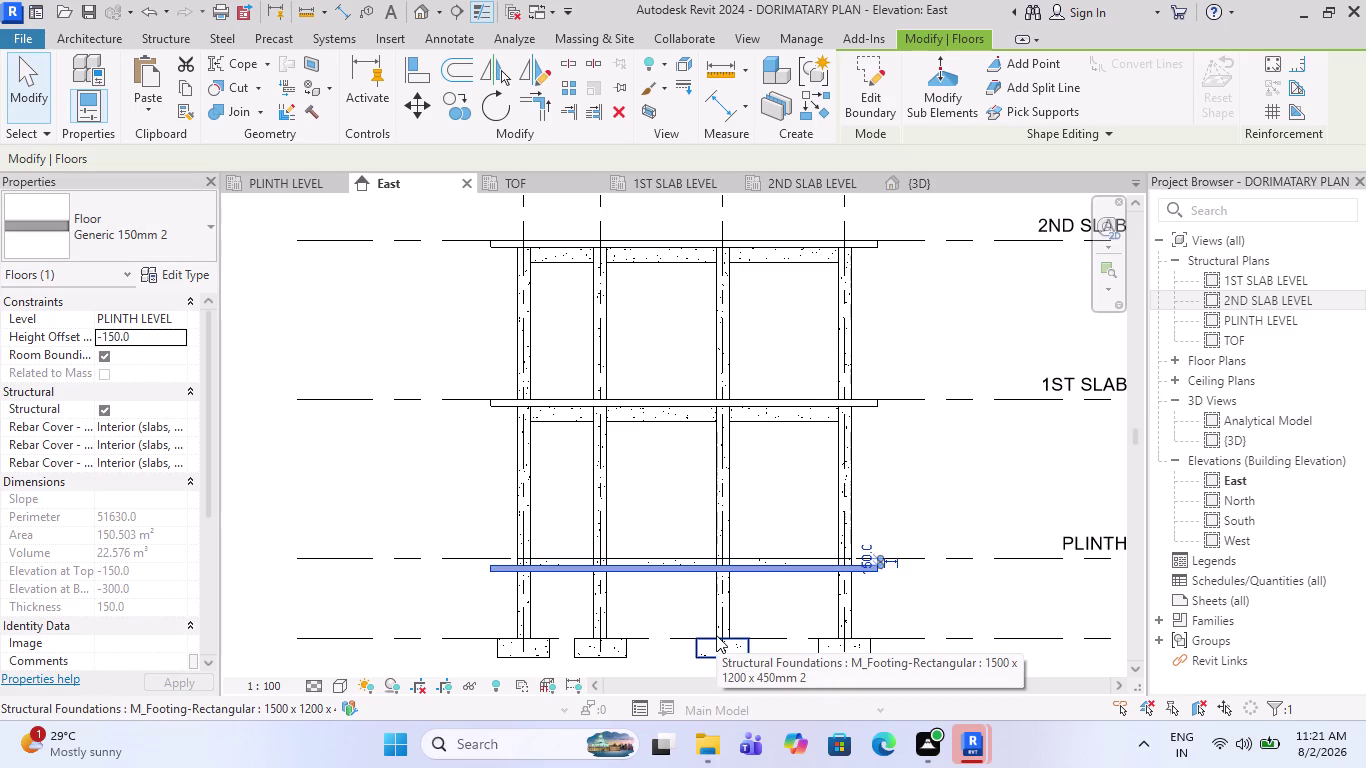
key(ctrl+z)
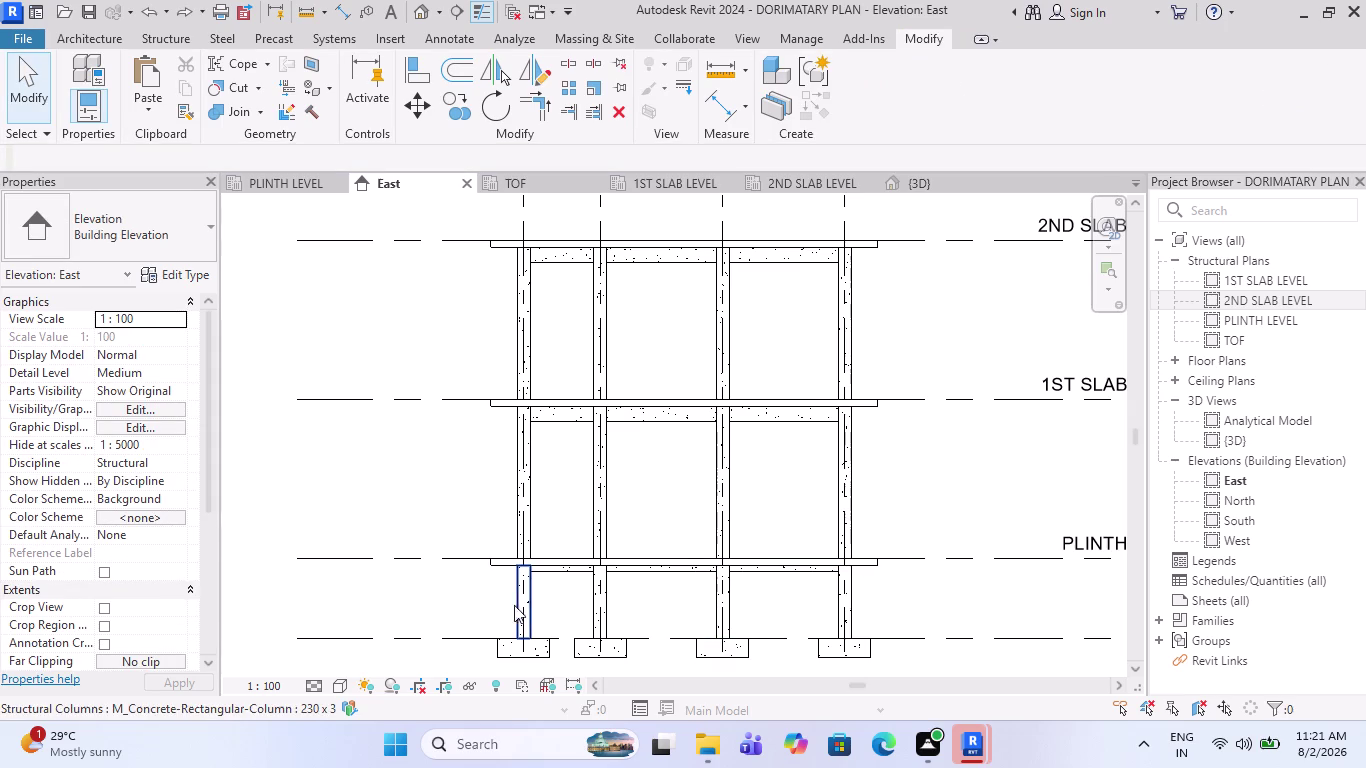
drag(892, 596, 645, 564)
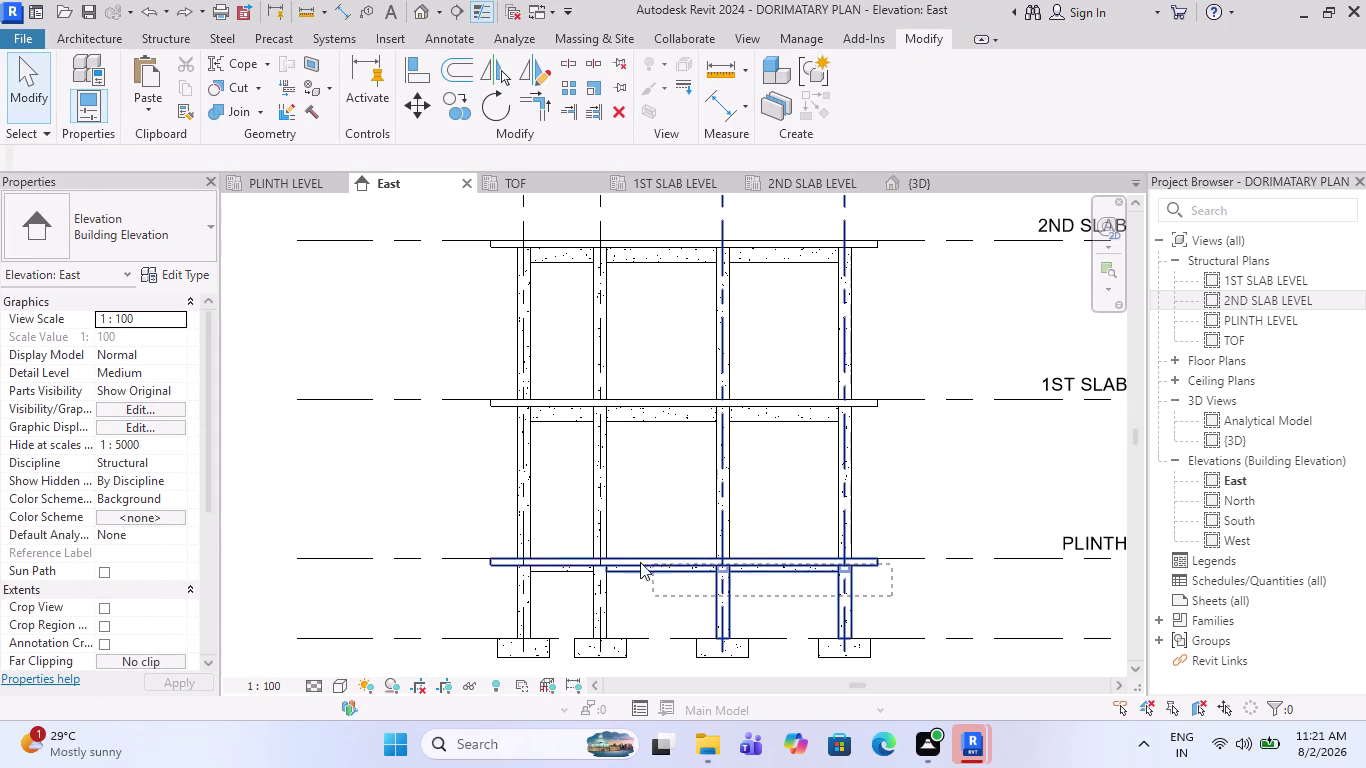
Window-select around the plinth and filter to Structural Framing (Girder) only.
drag(645, 564, 459, 570)
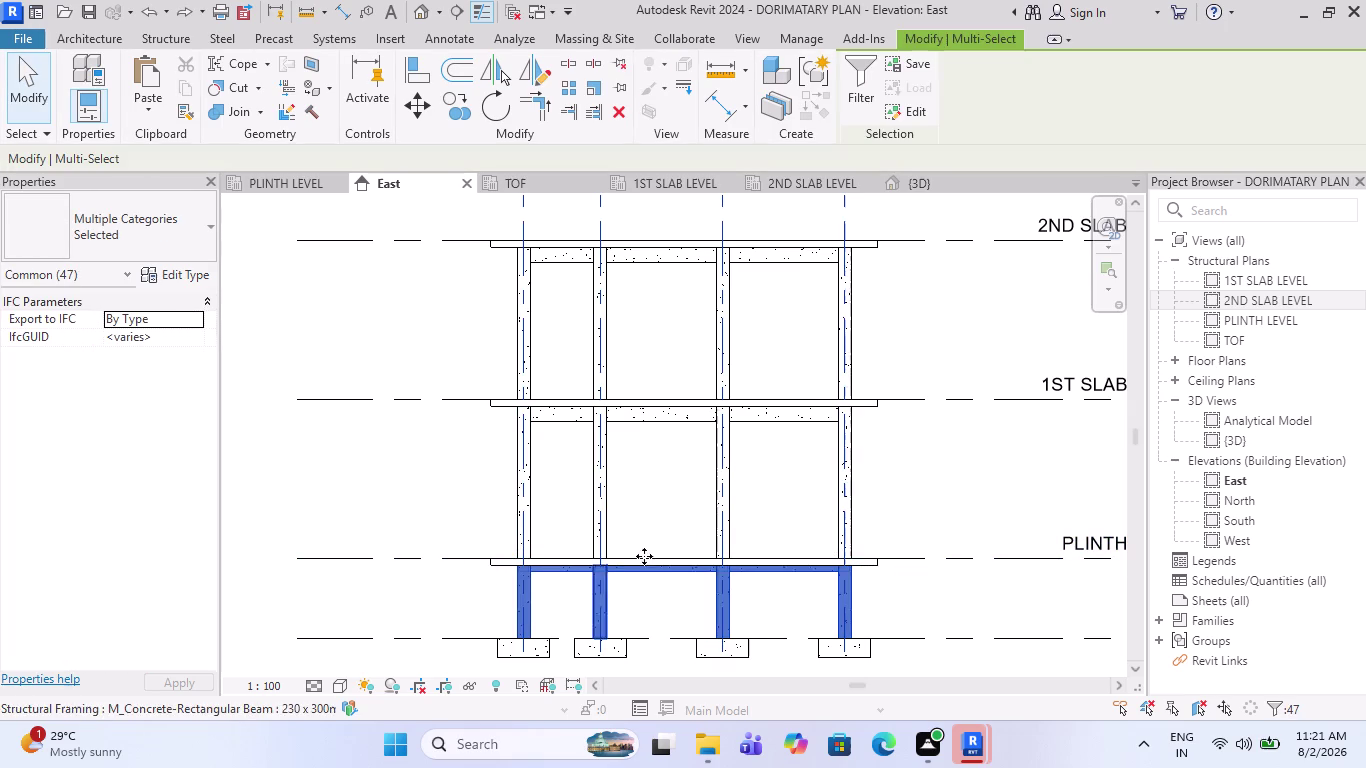
click(850, 91)
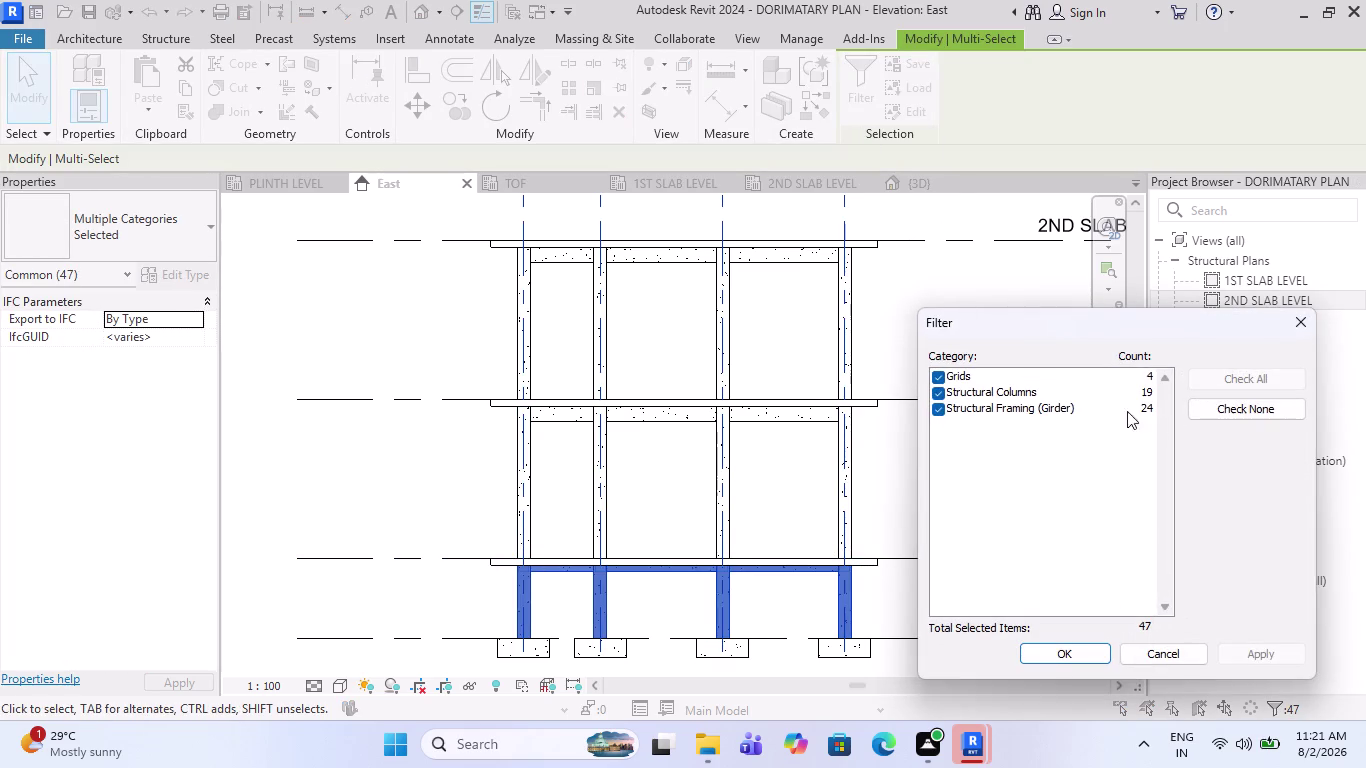
click(1201, 413)
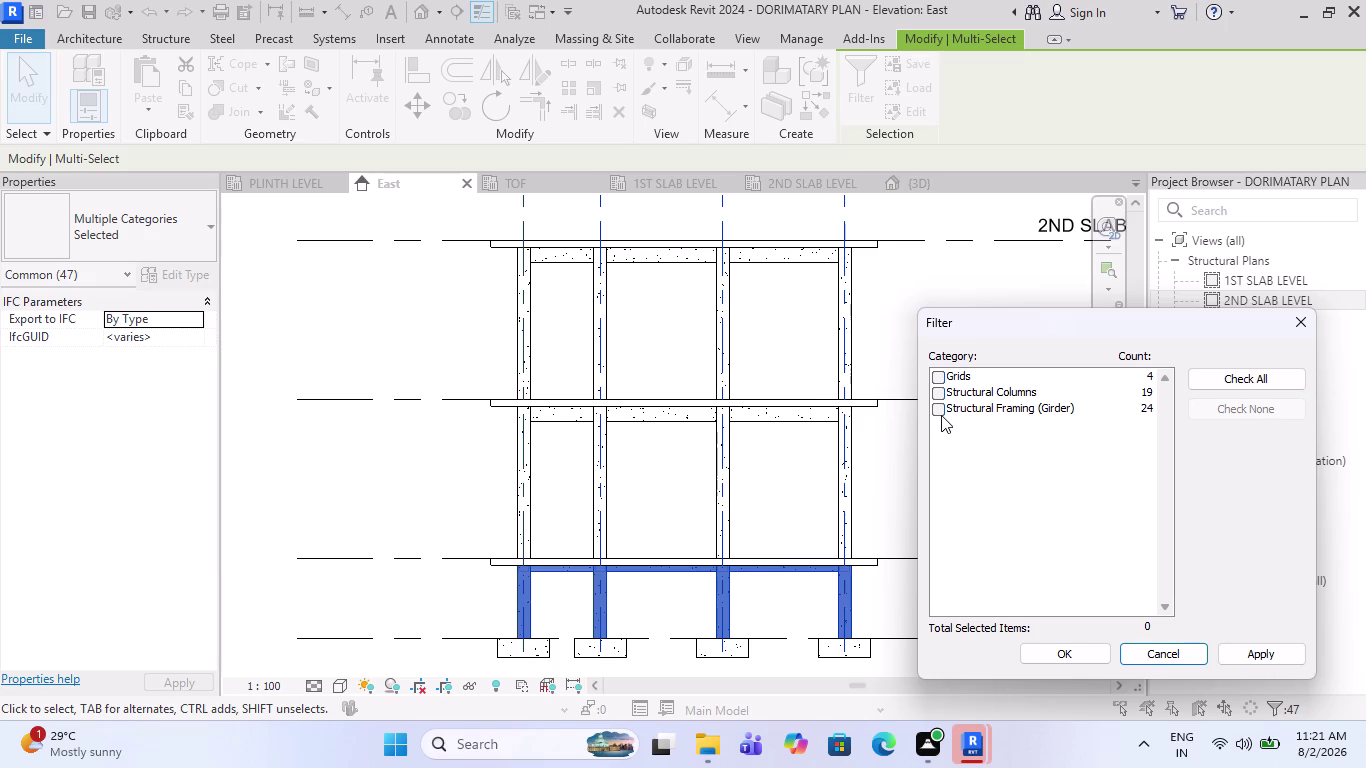
click(941, 413)
click(1062, 650)
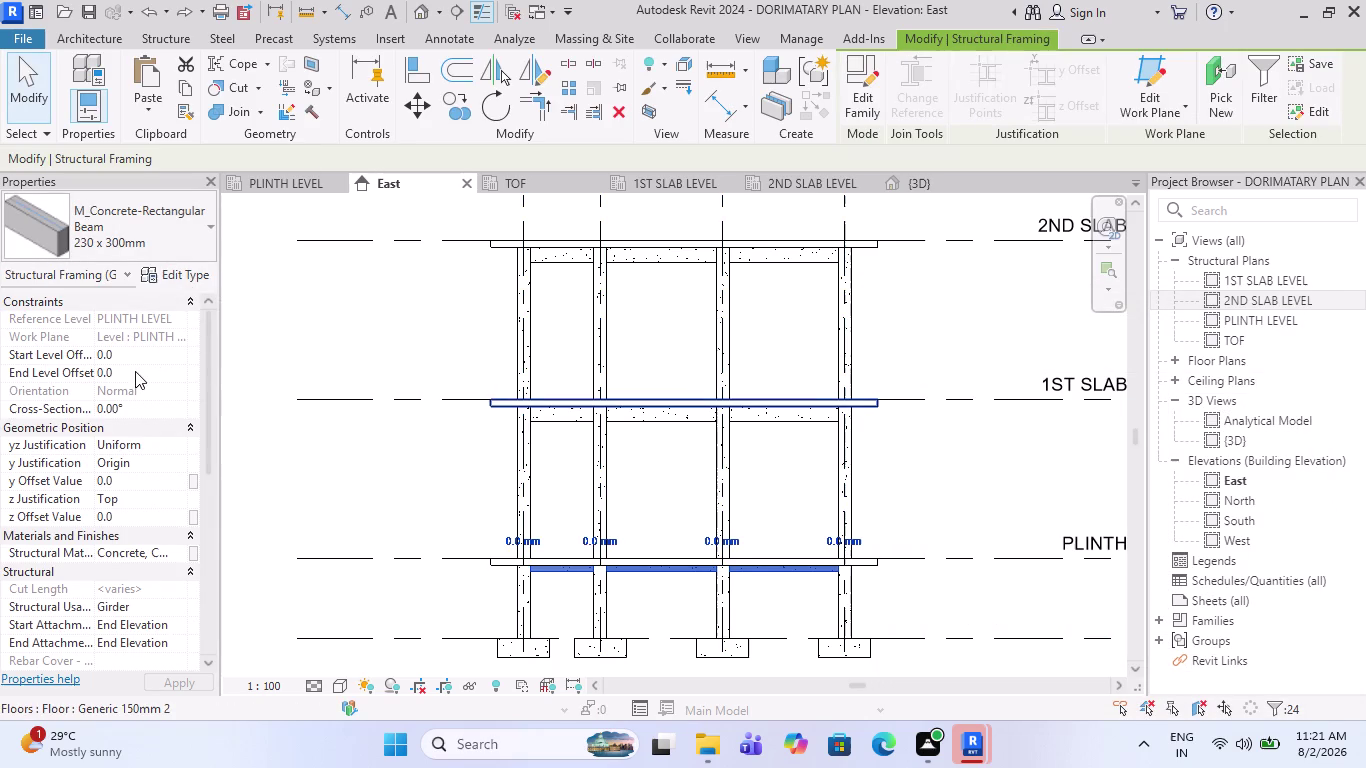
Set the 24 selected beams' z Offset Value to -150.
click(137, 512)
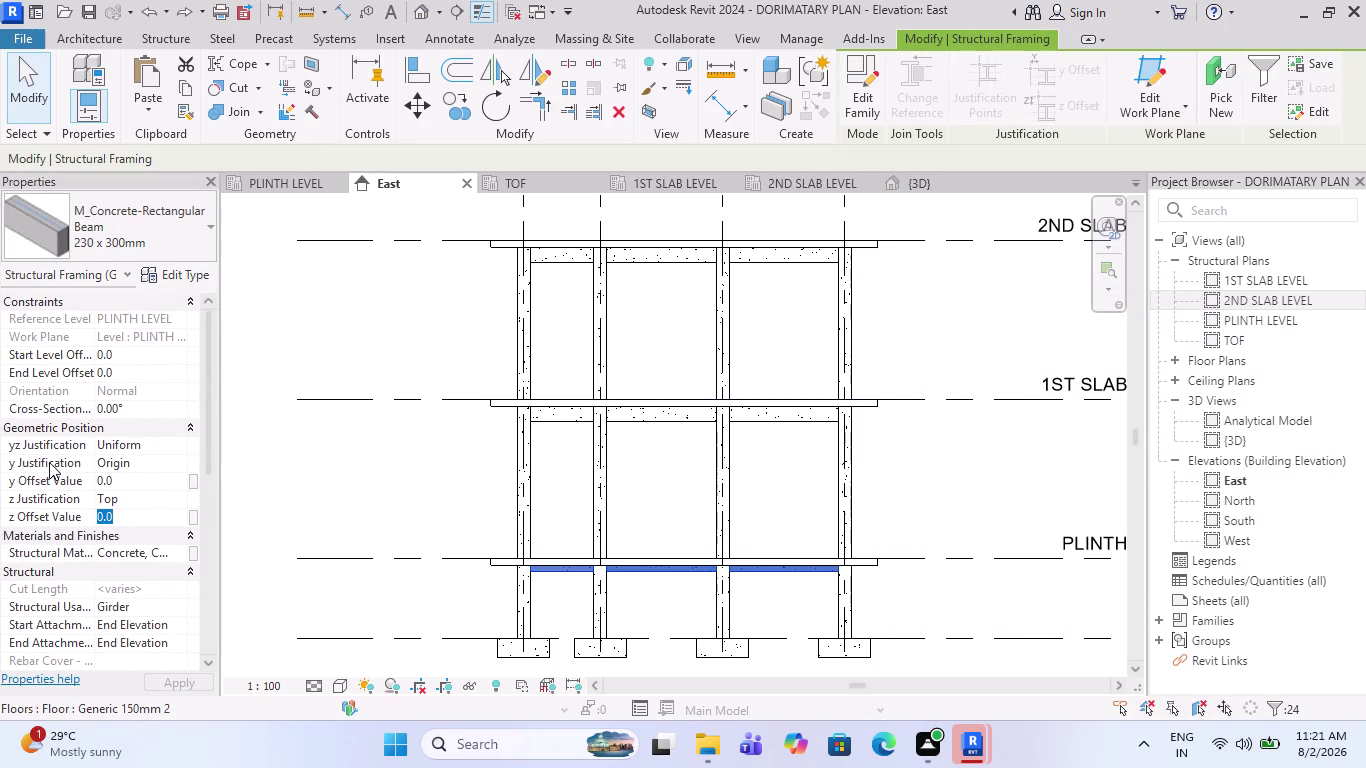
text(-150)
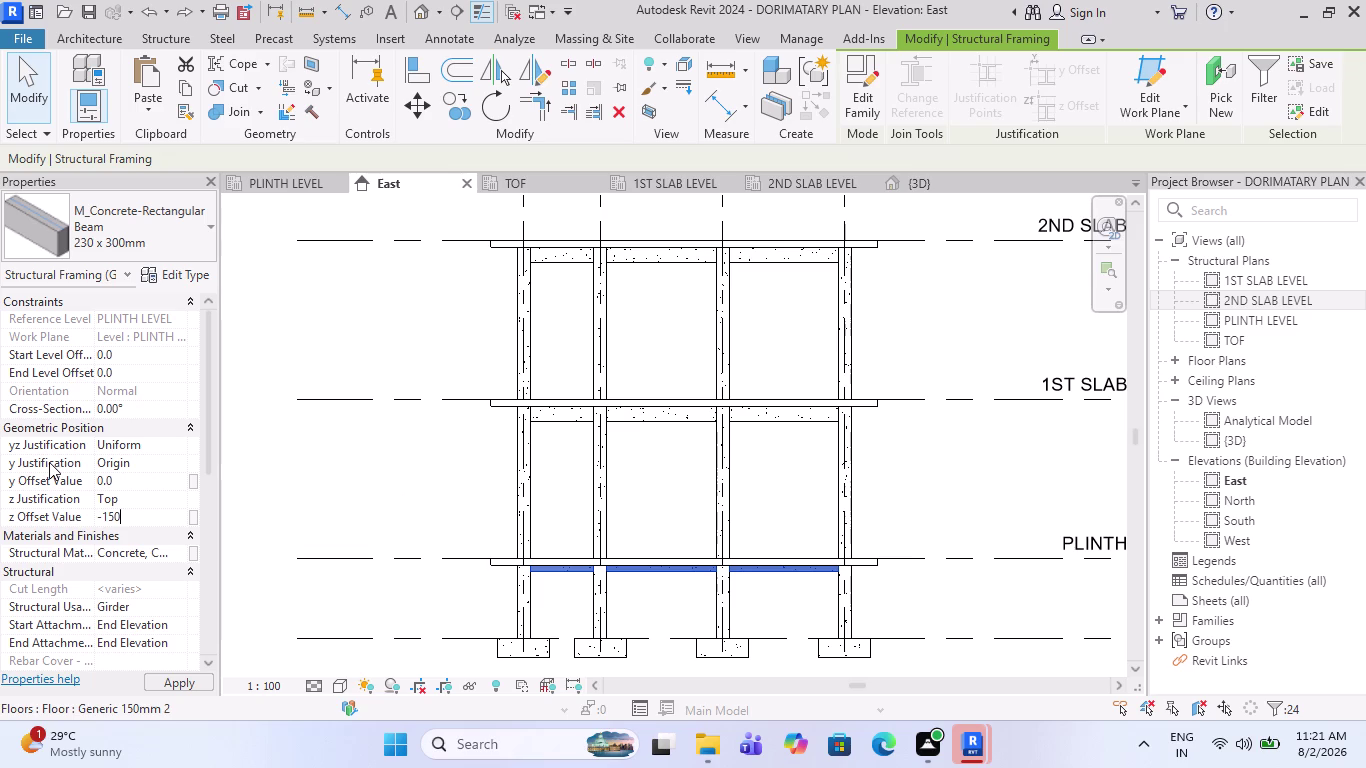
key(Return)
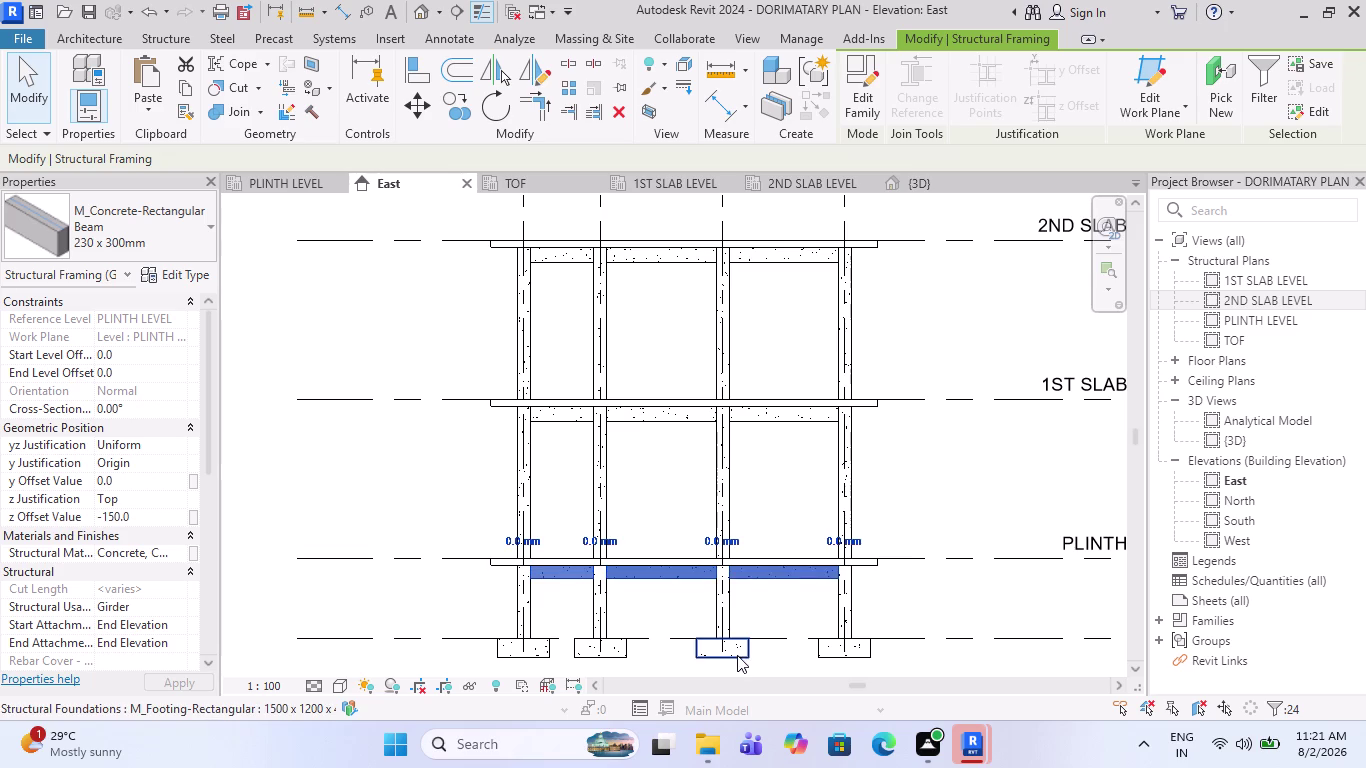
Clear the beam selection and open the {3D} view, zooming toward the plinth.
key(Escape)
scroll(down, 3)
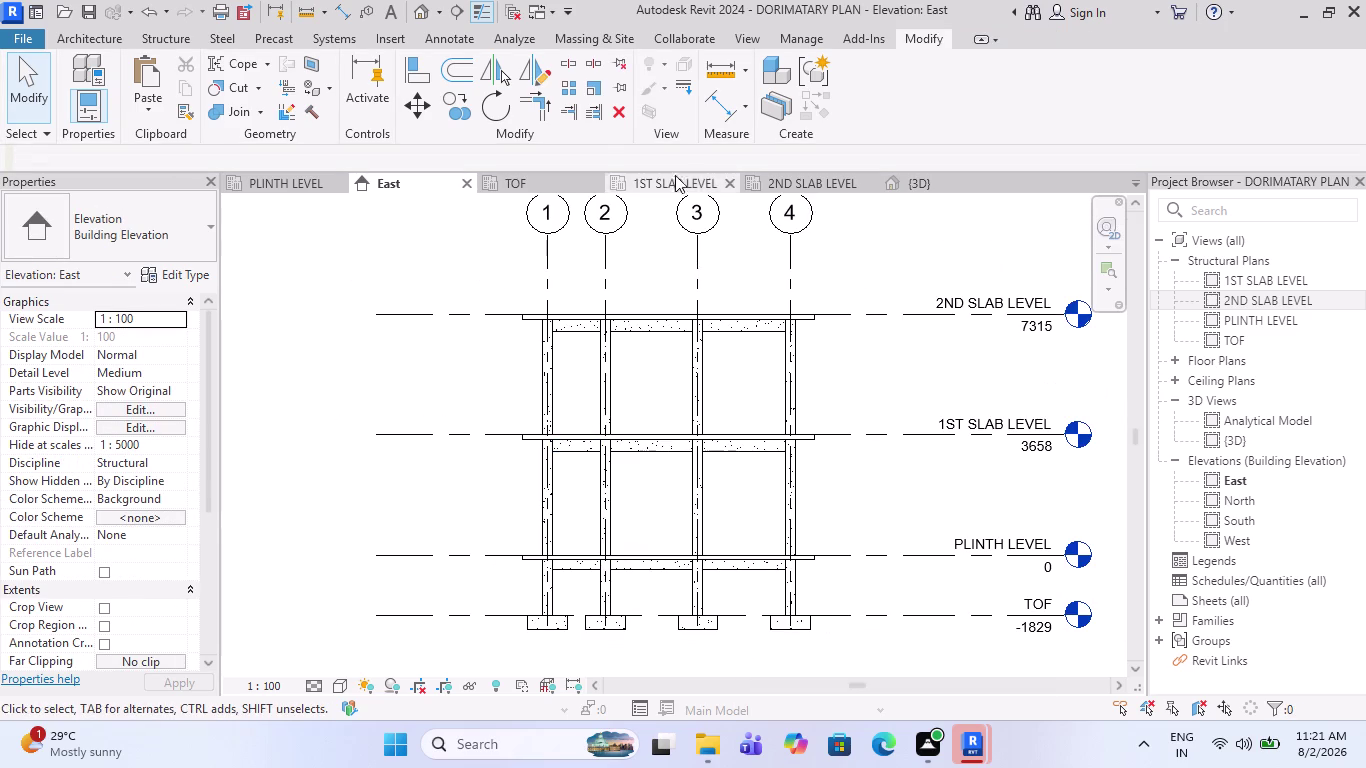
click(936, 192)
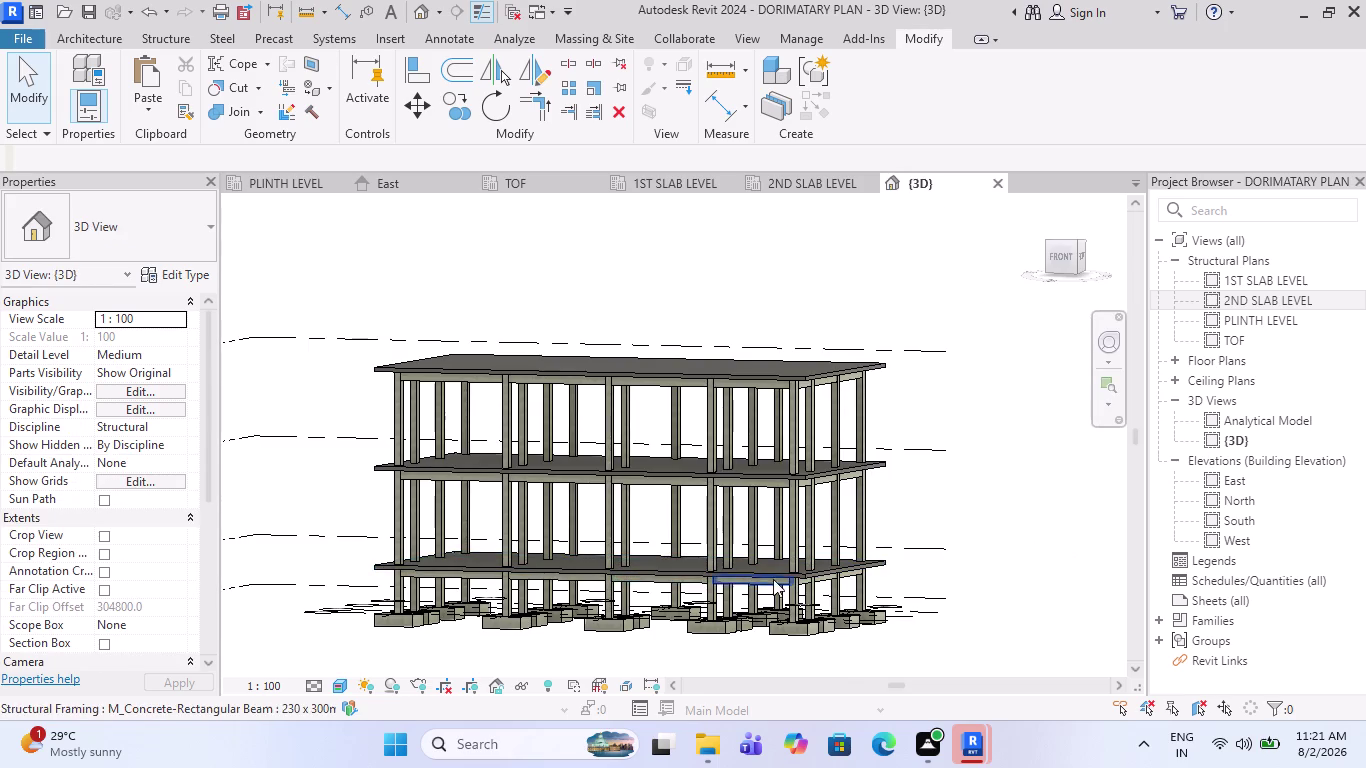
middle_drag(802, 582, 760, 624)
scroll(up, 3)
scroll(up, 3)
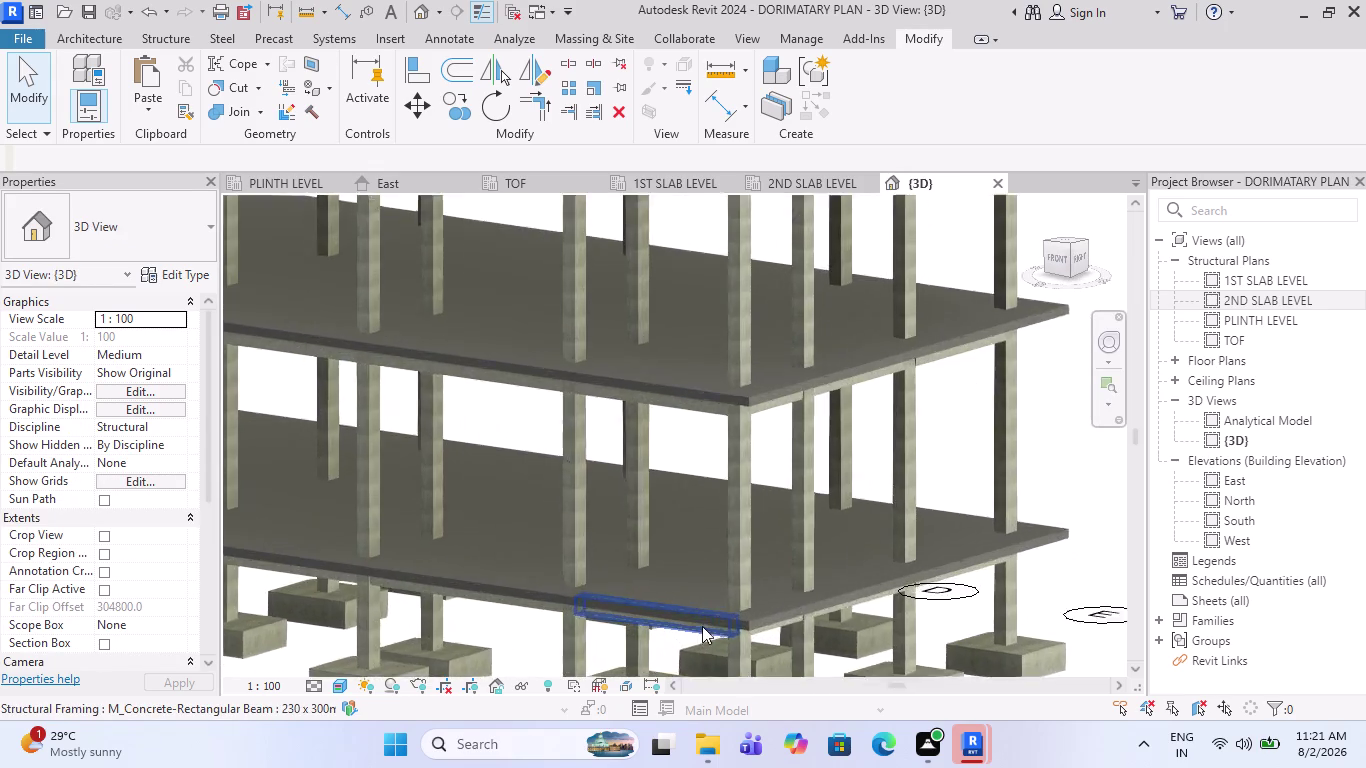
scroll(up, 3)
Orbit around the plinth to inspect the lowered beams.
middle_drag(658, 600, 689, 534)
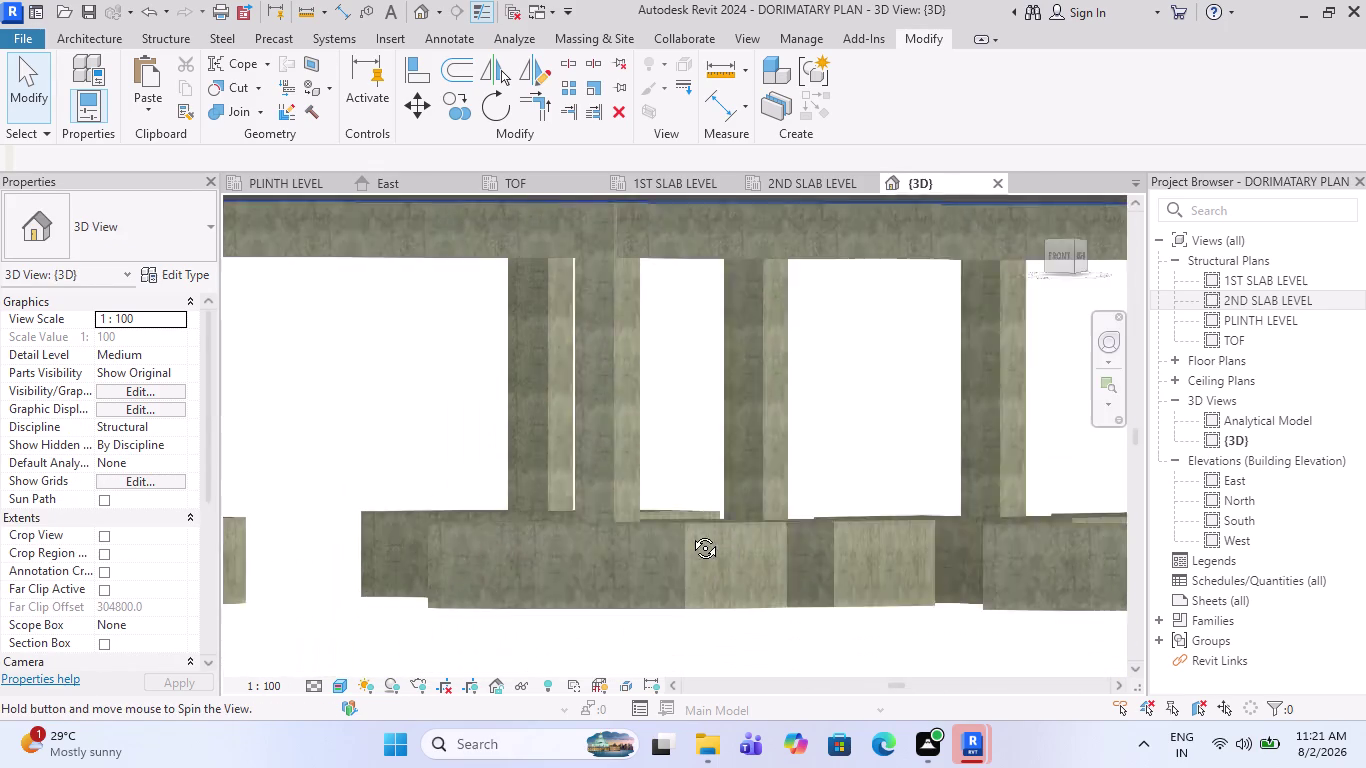
middle_drag(689, 534, 690, 533)
scroll(down, 3)
scroll(down, 3)
middle_drag(779, 551, 780, 563)
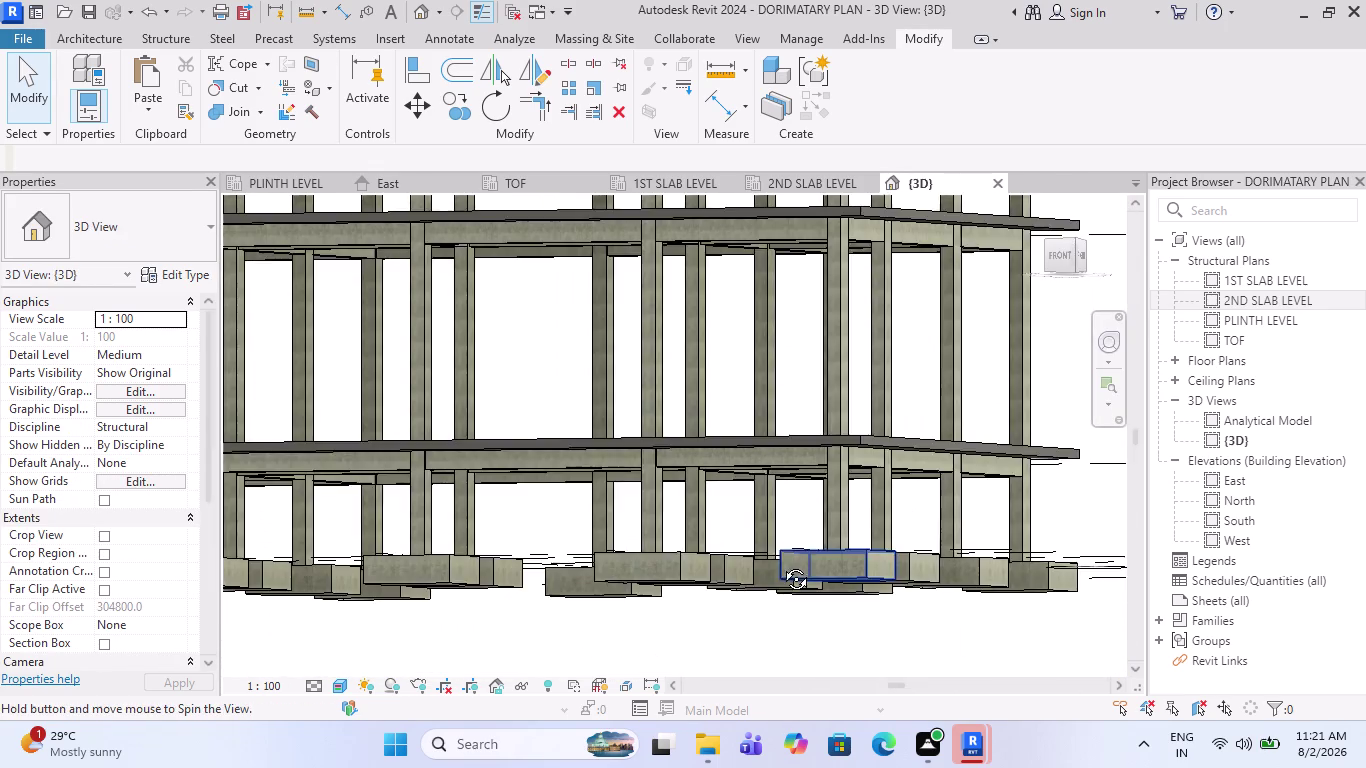
middle_drag(780, 563, 785, 576)
scroll(up, 3)
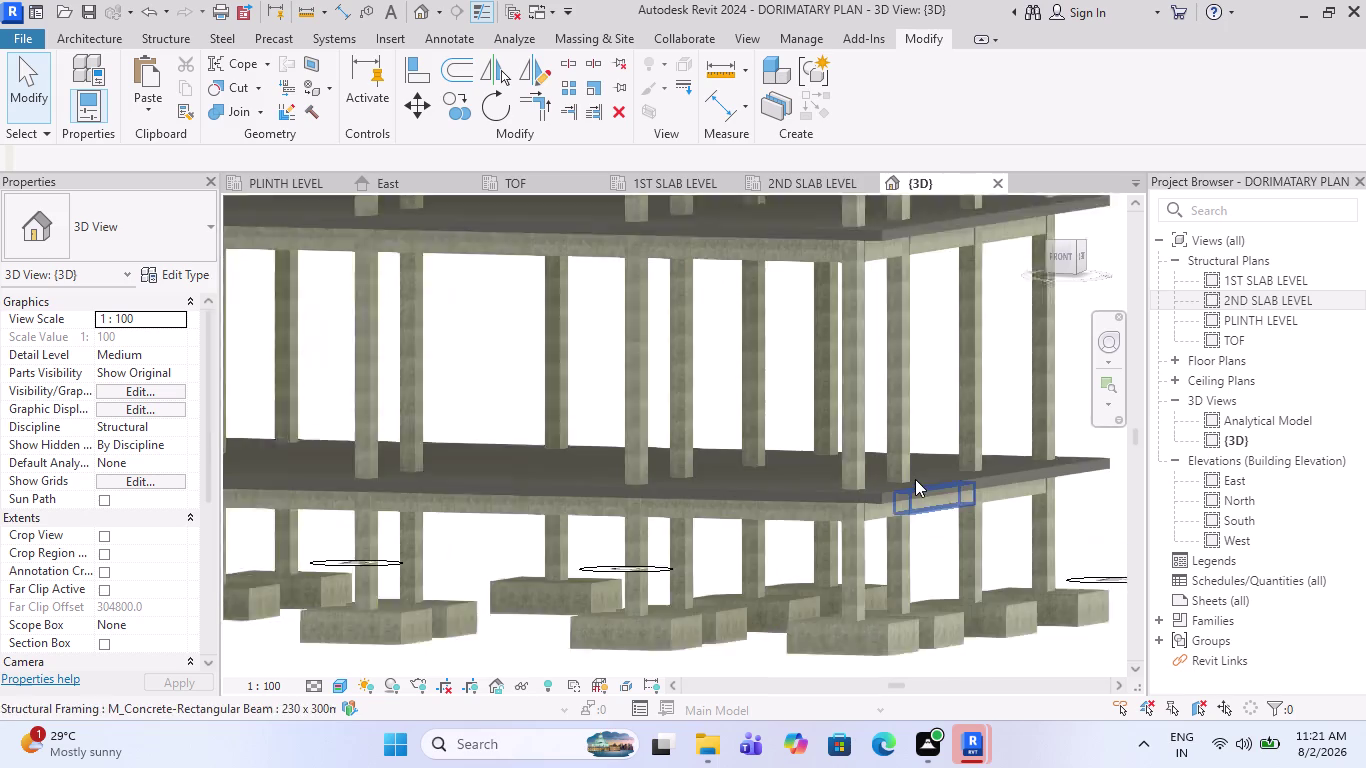
scroll(up, 3)
Orbit to check the footings from the side, then return to an overall building view.
middle_drag(582, 550, 595, 569)
scroll(down, 3)
scroll(down, 3)
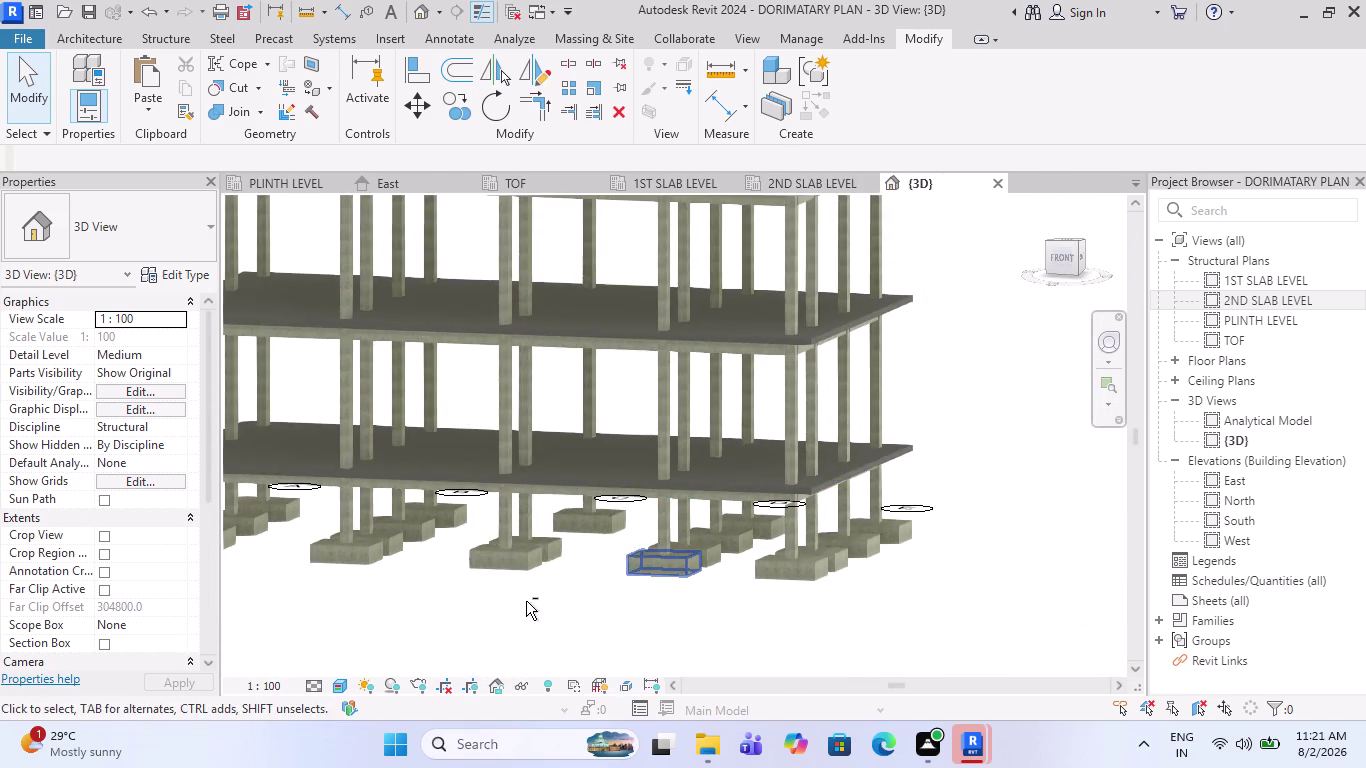
middle_drag(530, 614, 812, 625)
scroll(up, 3)
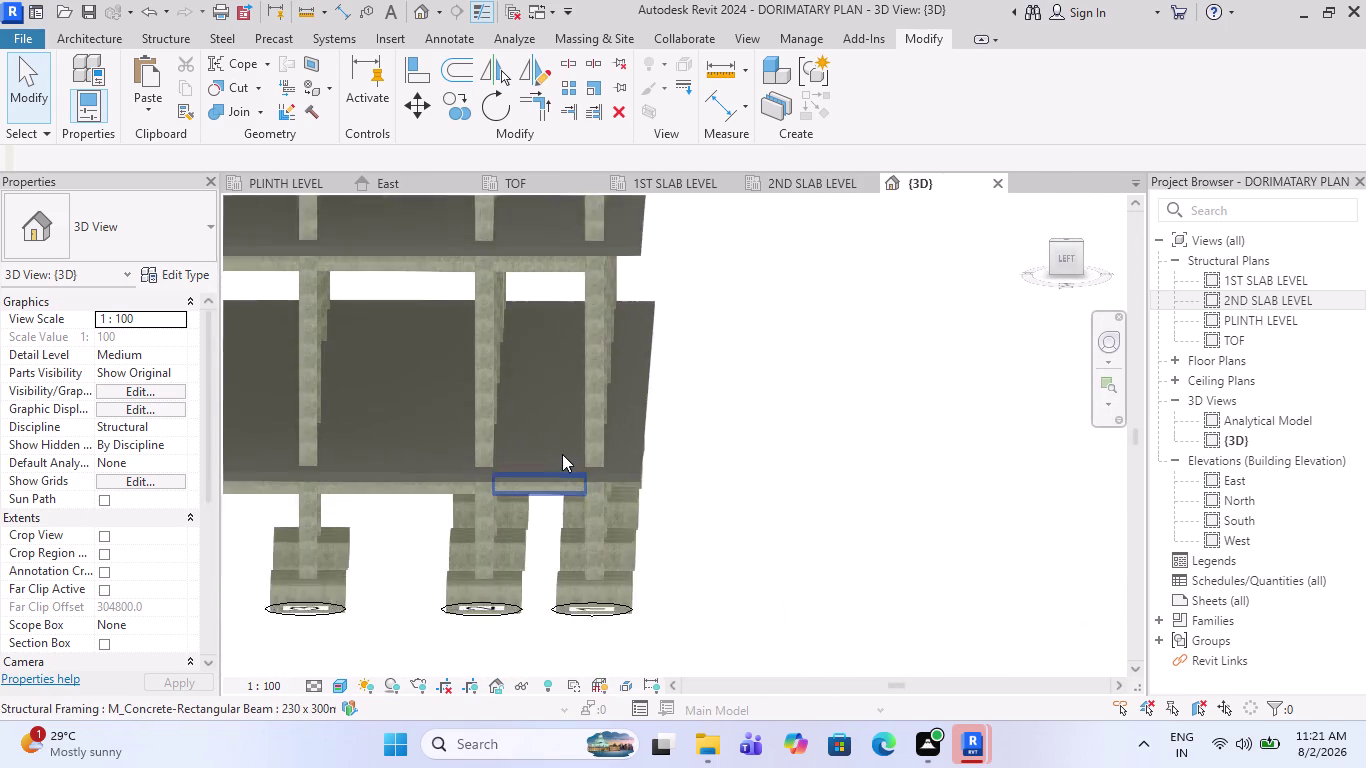
scroll(up, 3)
scroll(up, 3)
scroll(down, 3)
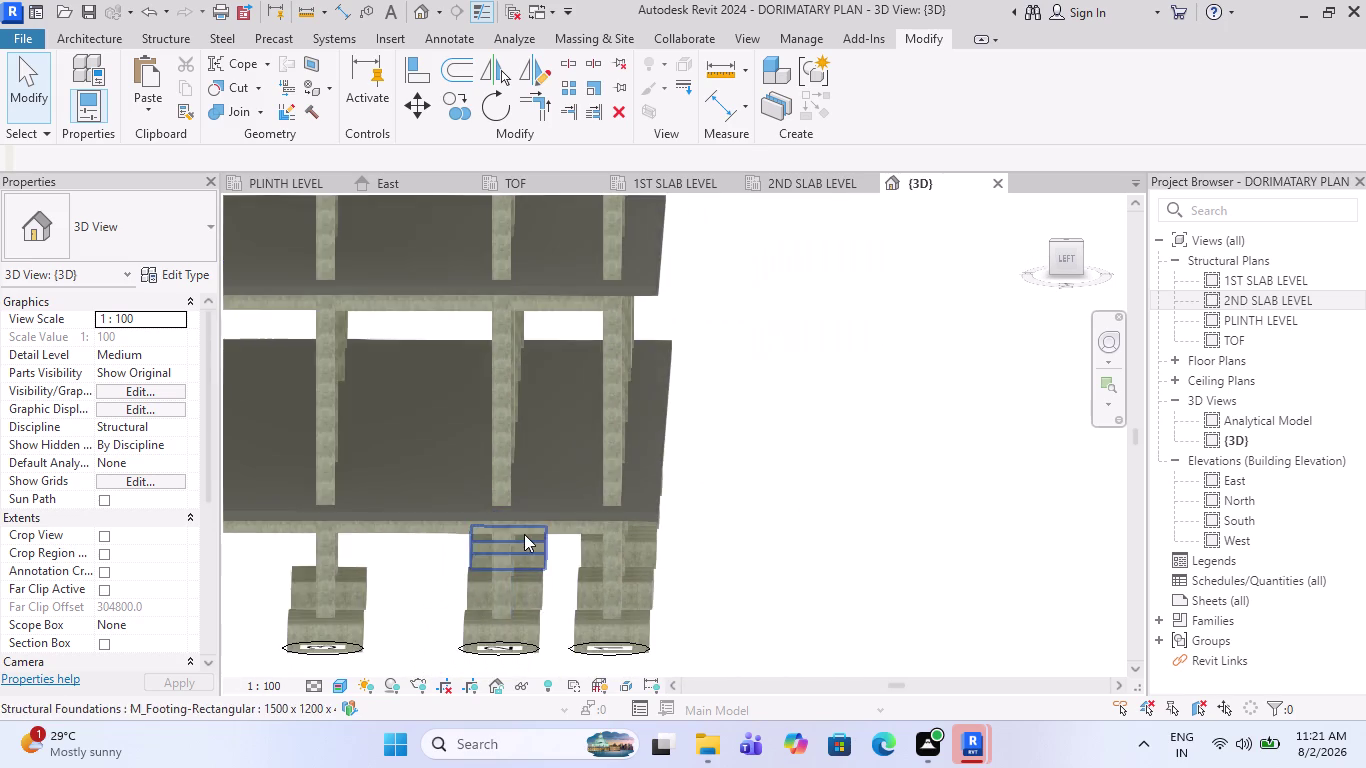
scroll(down, 3)
middle_drag(840, 523, 442, 558)
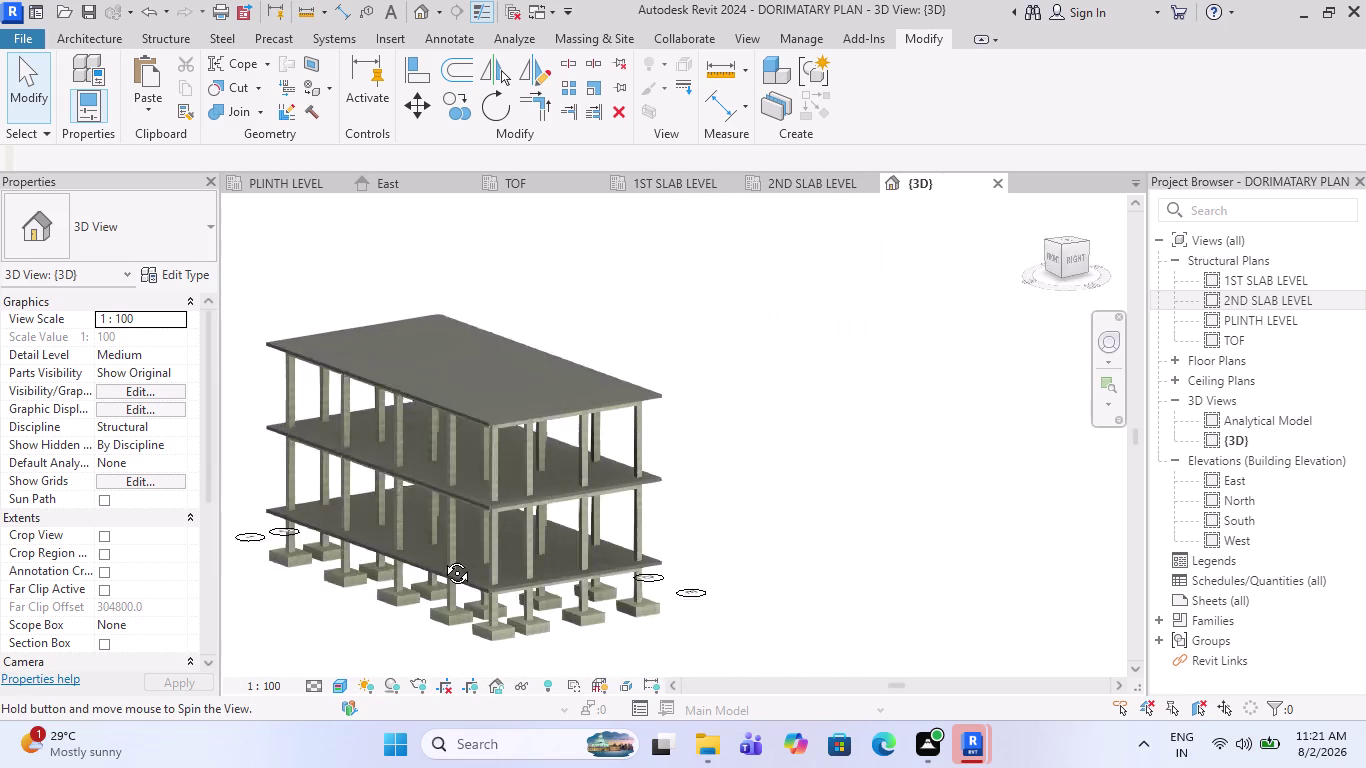
middle_drag(442, 558, 720, 573)
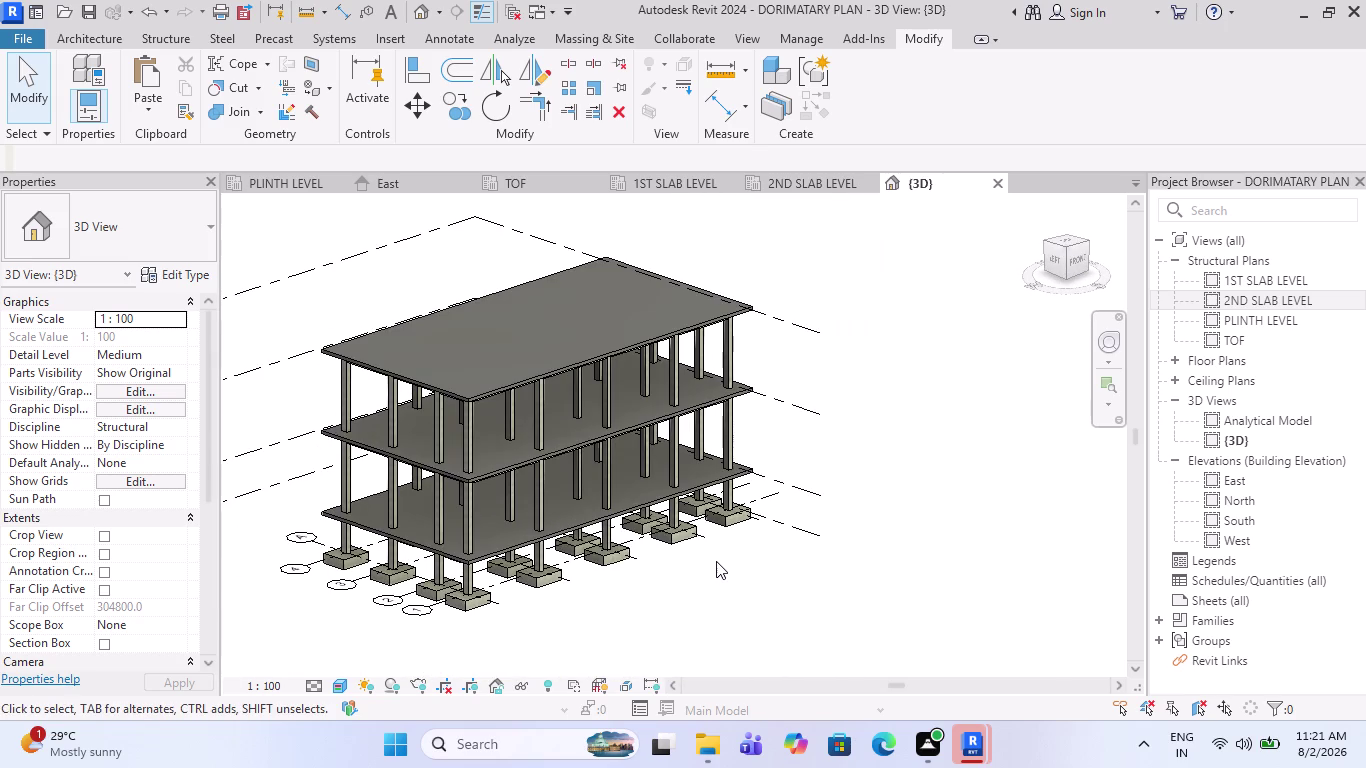
Glance at the 1ST SLAB LEVEL plan, then return to the 3D view.
click(689, 198)
click(697, 188)
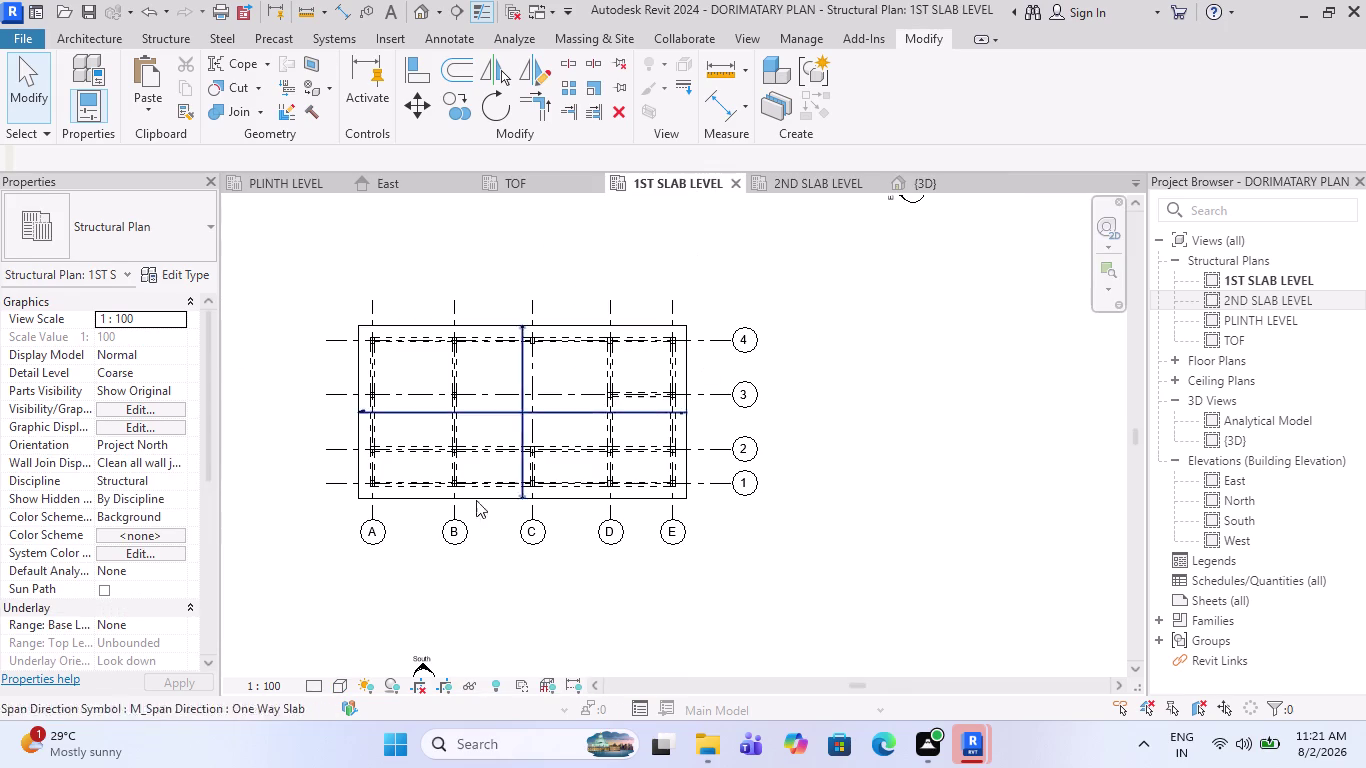
scroll(up, 3)
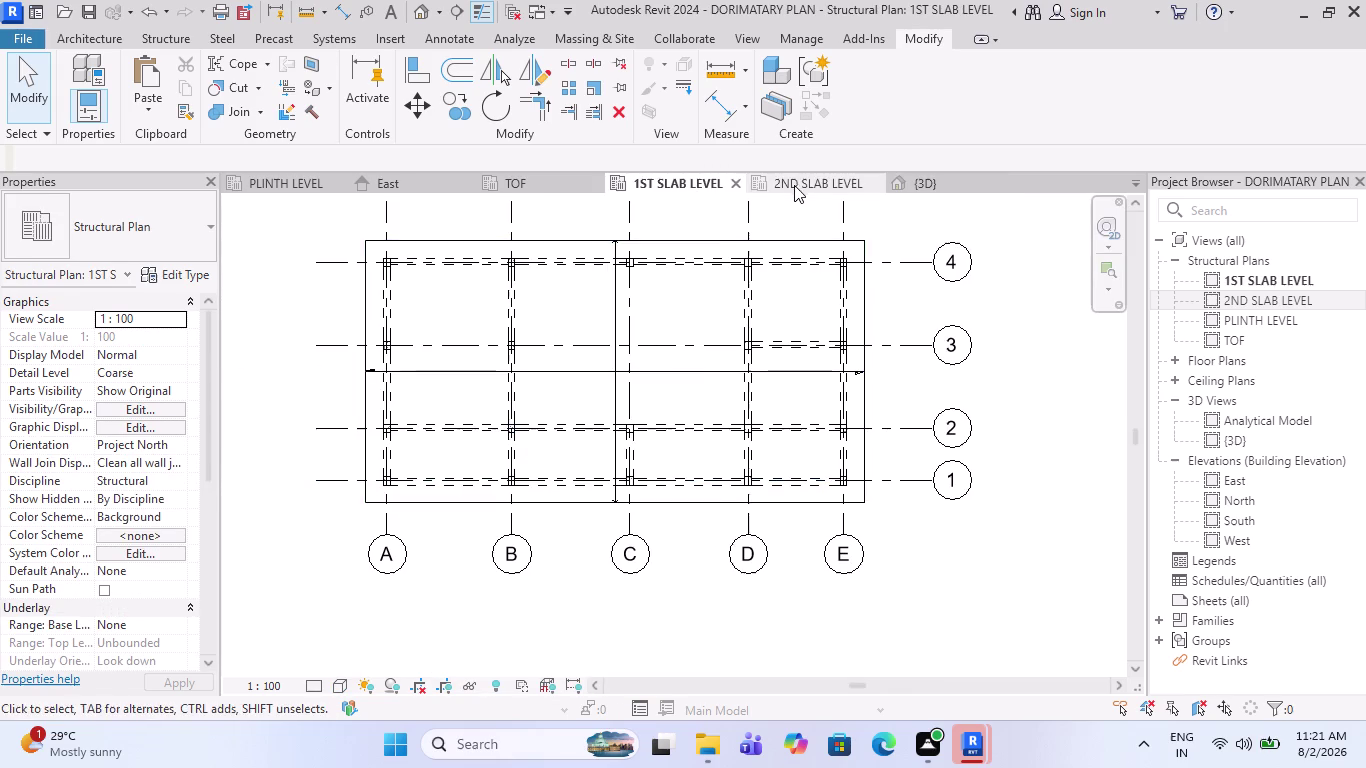
click(796, 183)
click(945, 190)
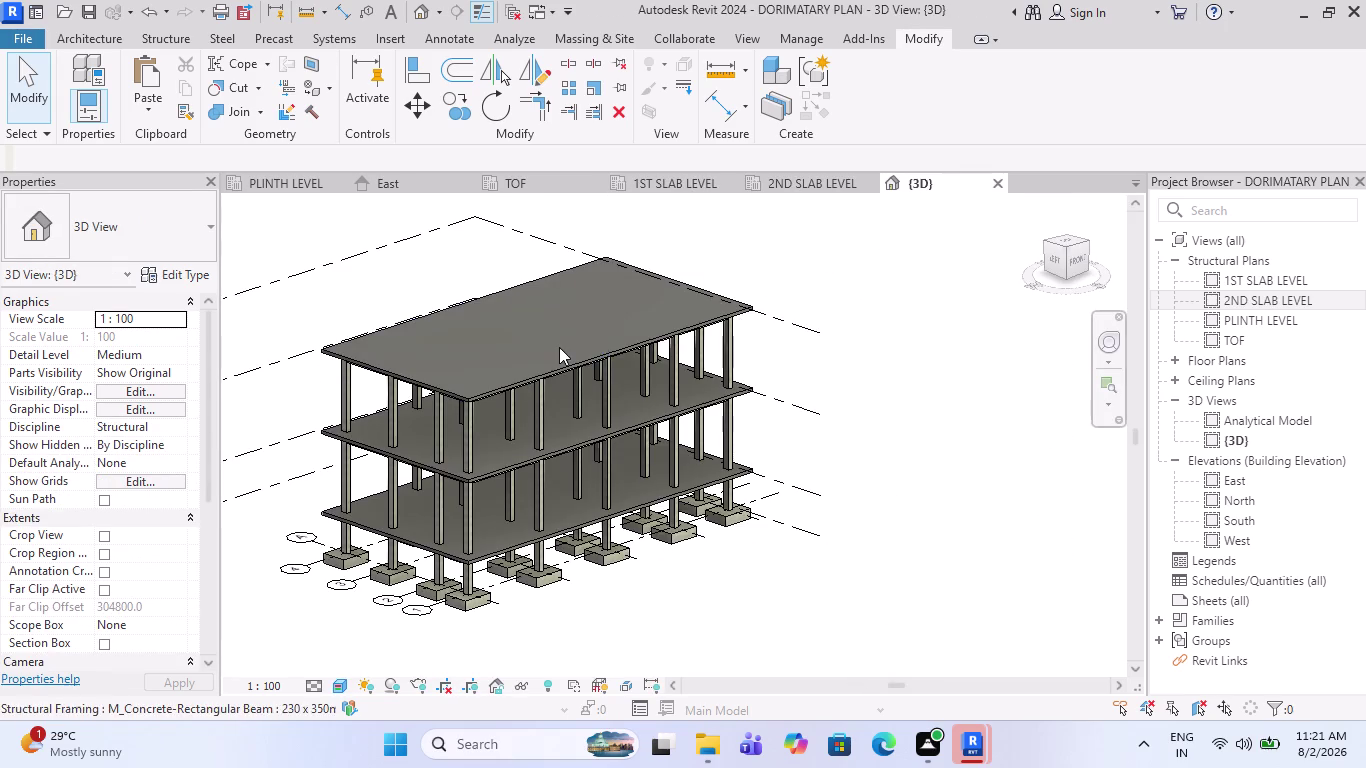
scroll(up, 3)
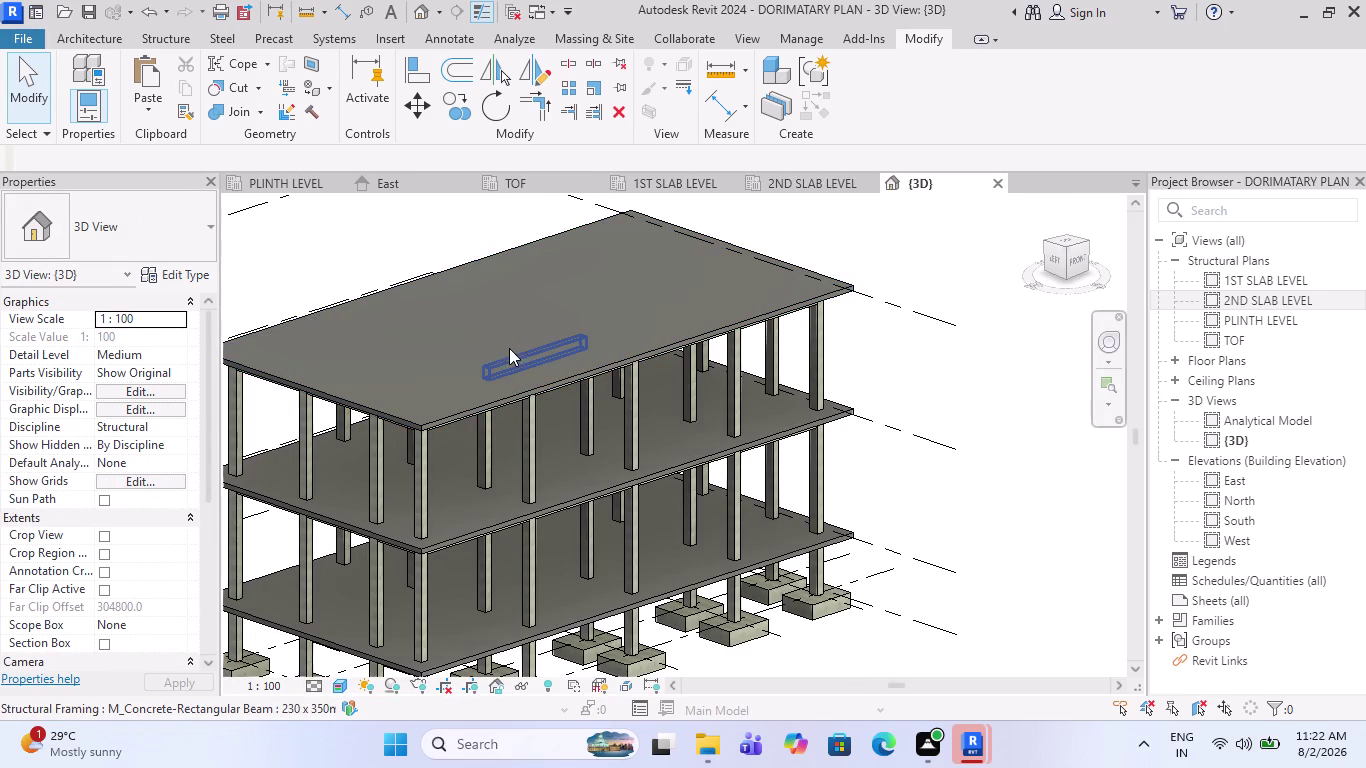
scroll(down, 3)
scroll(up, 3)
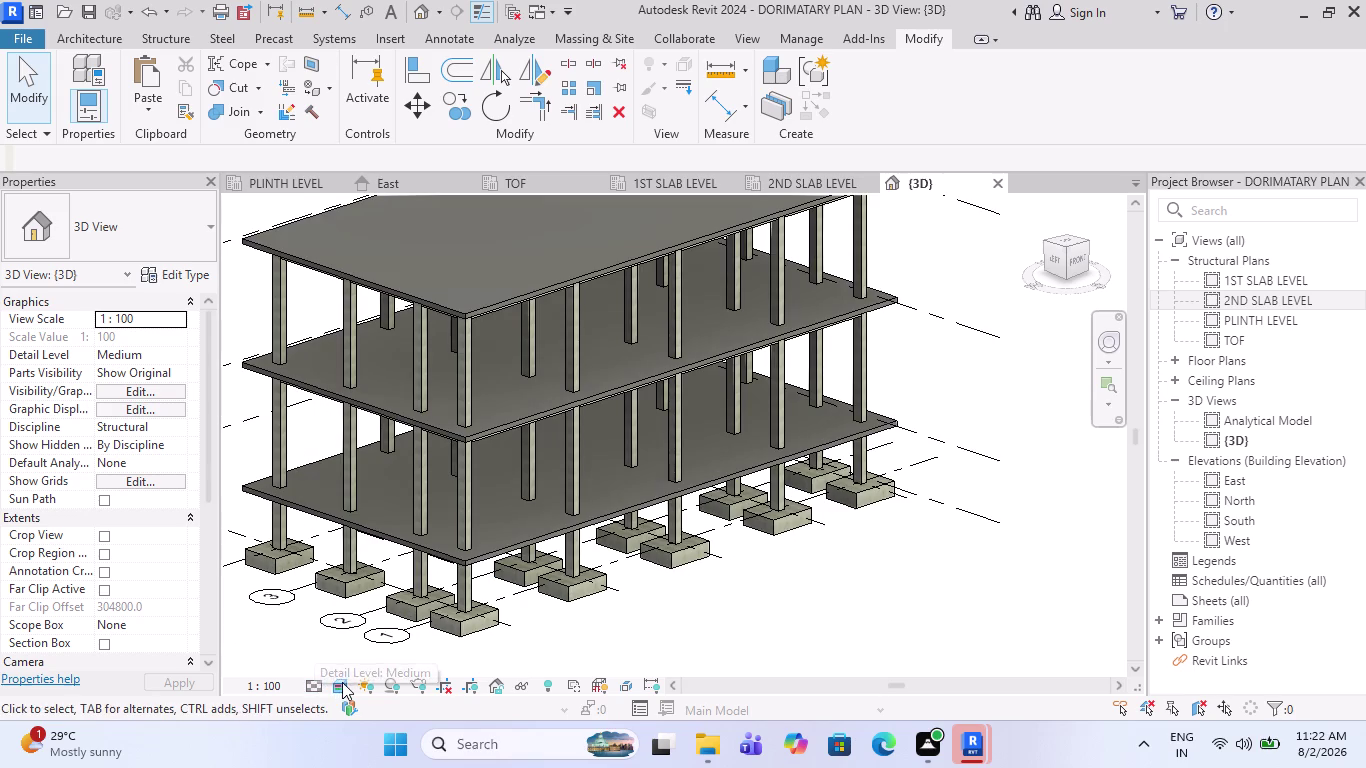
Change the 3D model's visual style and switch to the TOF structural plan.
click(342, 682)
click(341, 684)
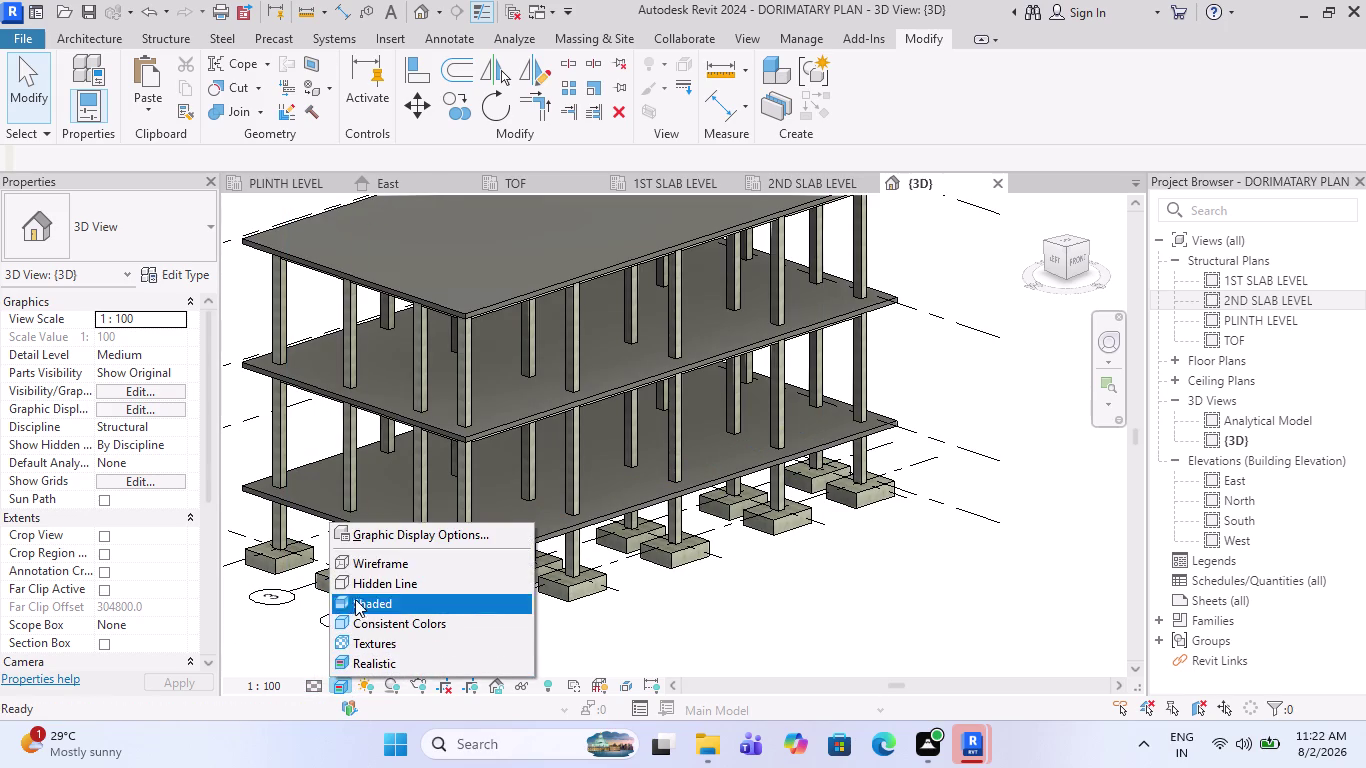
click(369, 558)
click(340, 685)
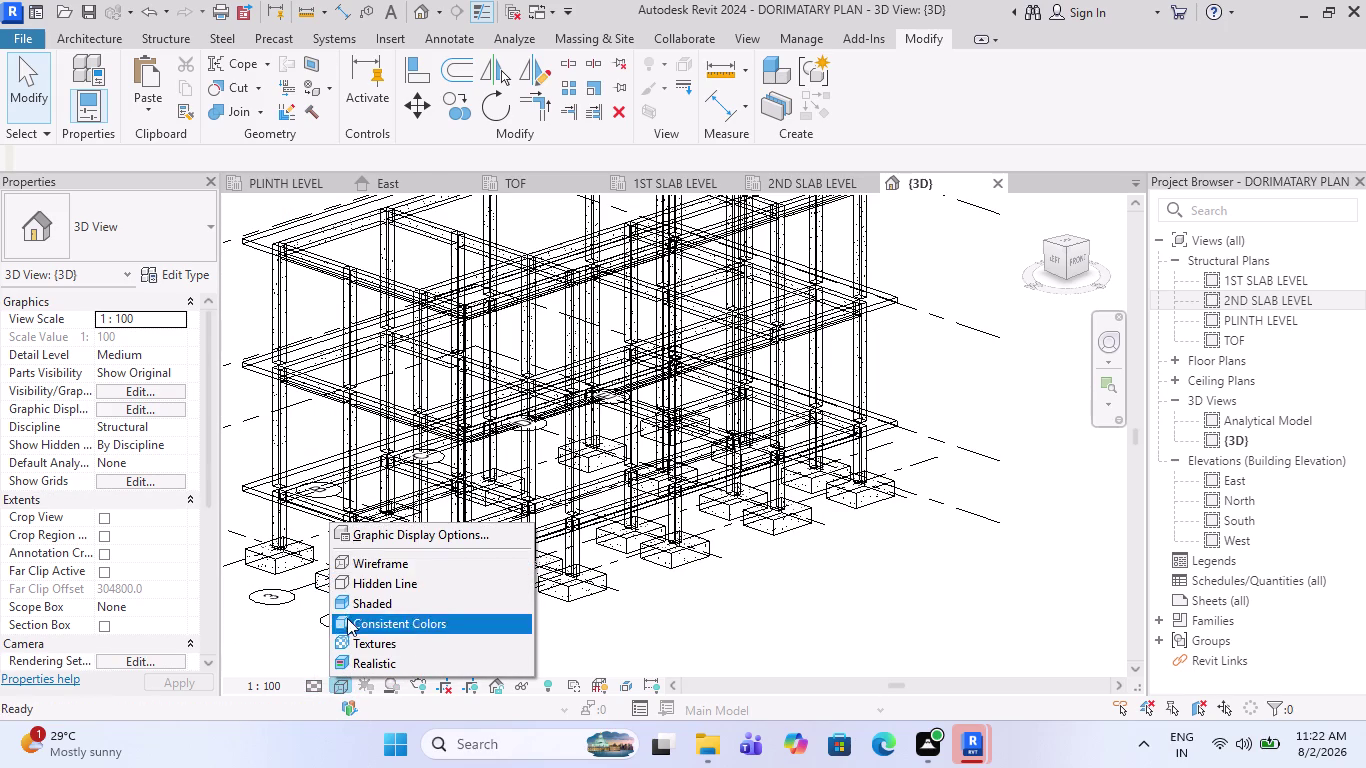
click(670, 624)
scroll(up, 3)
scroll(up, 3)
click(527, 186)
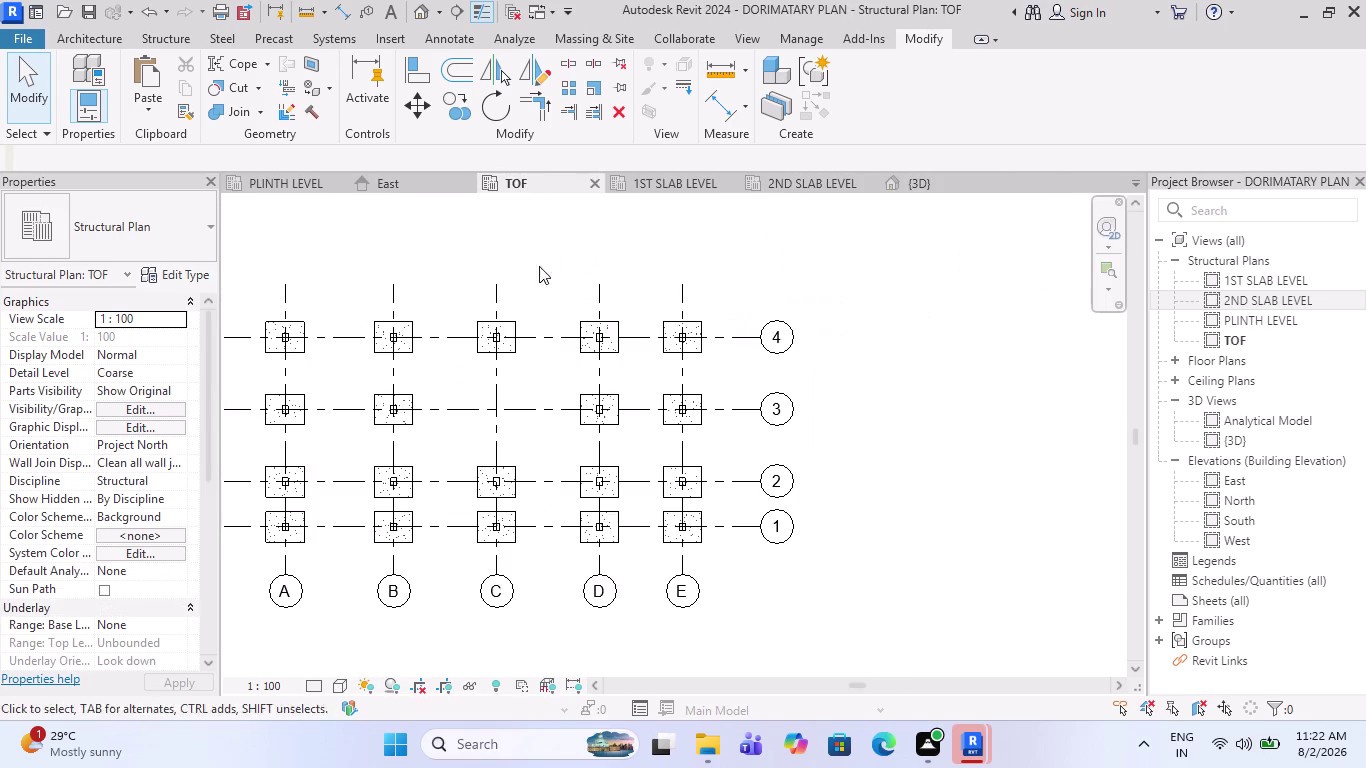
Draw a section cut across the grid 1 footings on the TOF plan.
scroll(up, 3)
middle_drag(890, 501, 721, 551)
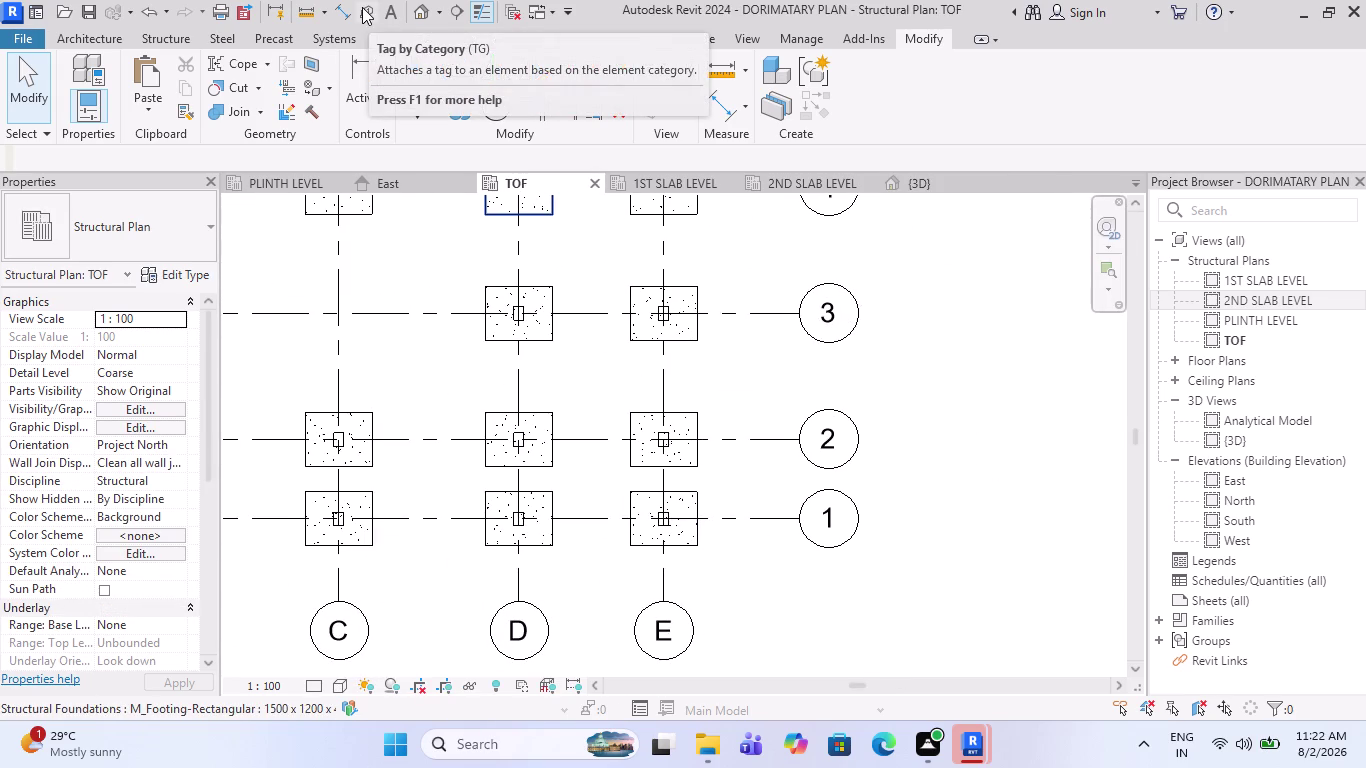
click(458, 14)
scroll(up, 3)
scroll(up, 3)
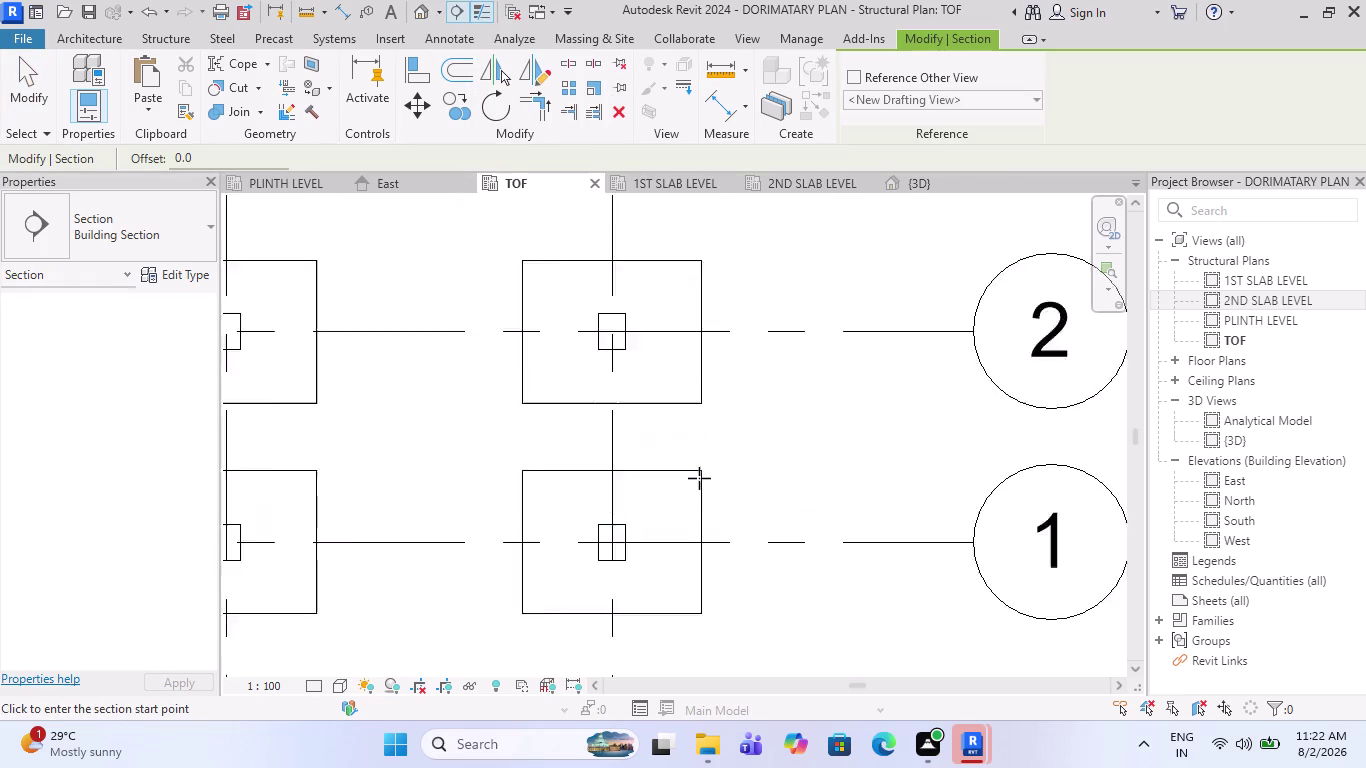
scroll(up, 3)
click(510, 417)
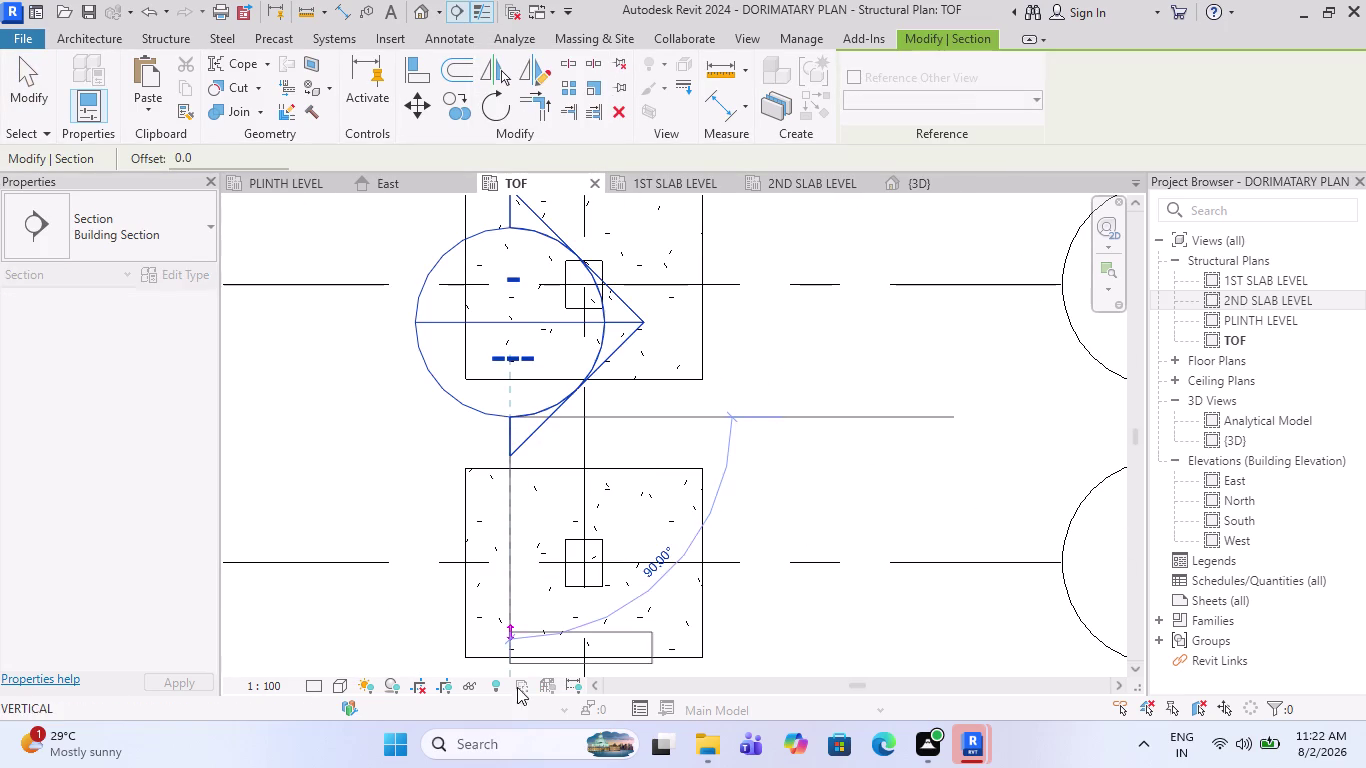
scroll(down, 3)
click(499, 643)
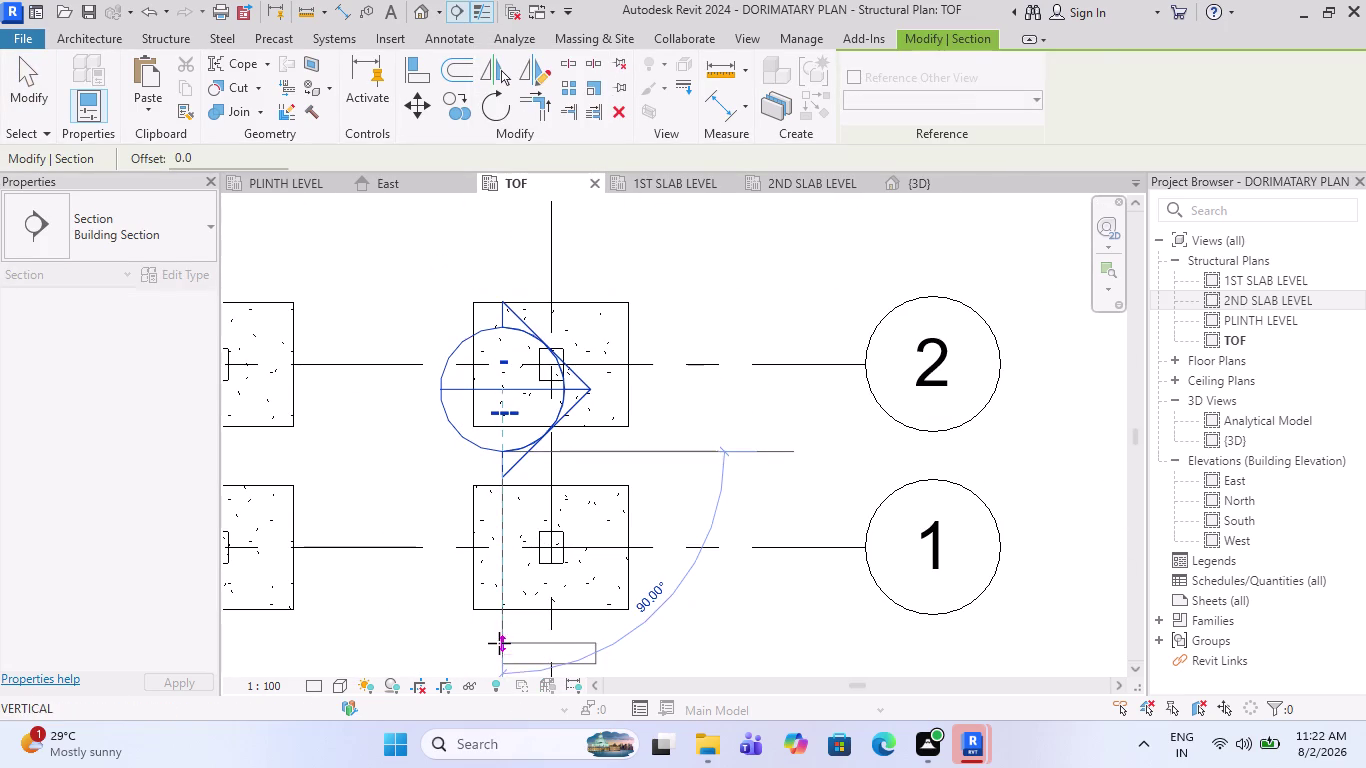
drag(718, 540, 614, 545)
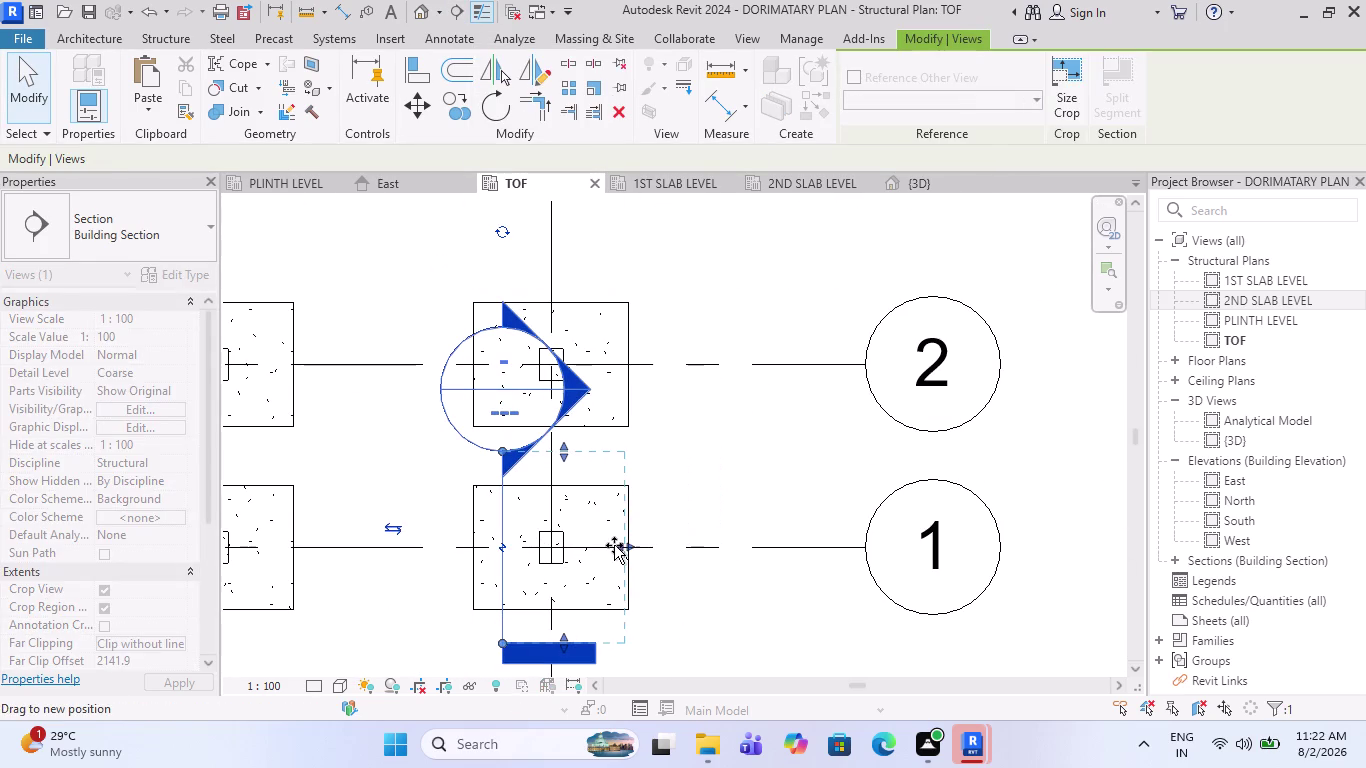
drag(614, 545, 628, 552)
Open Section 1 using Go to View on the section line.
right_click(611, 542)
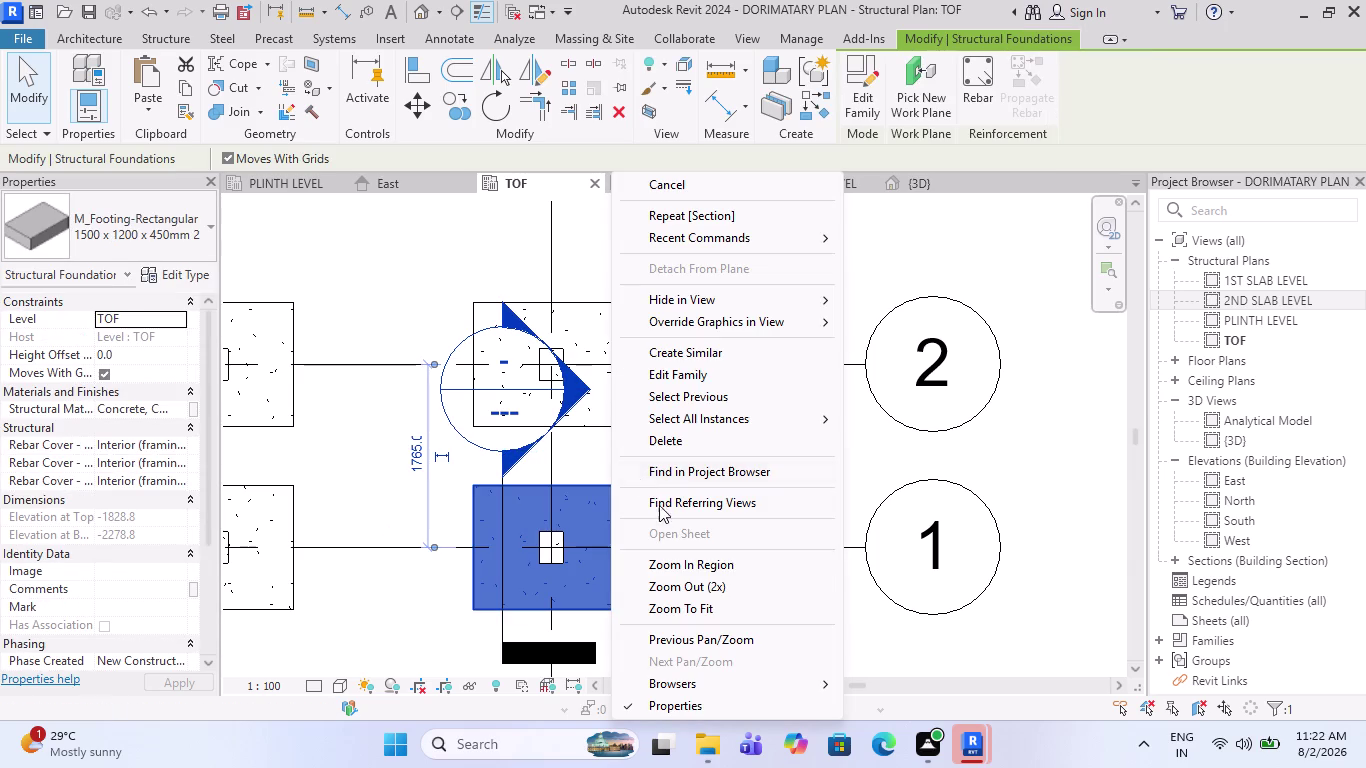
key(Escape)
key(Escape)
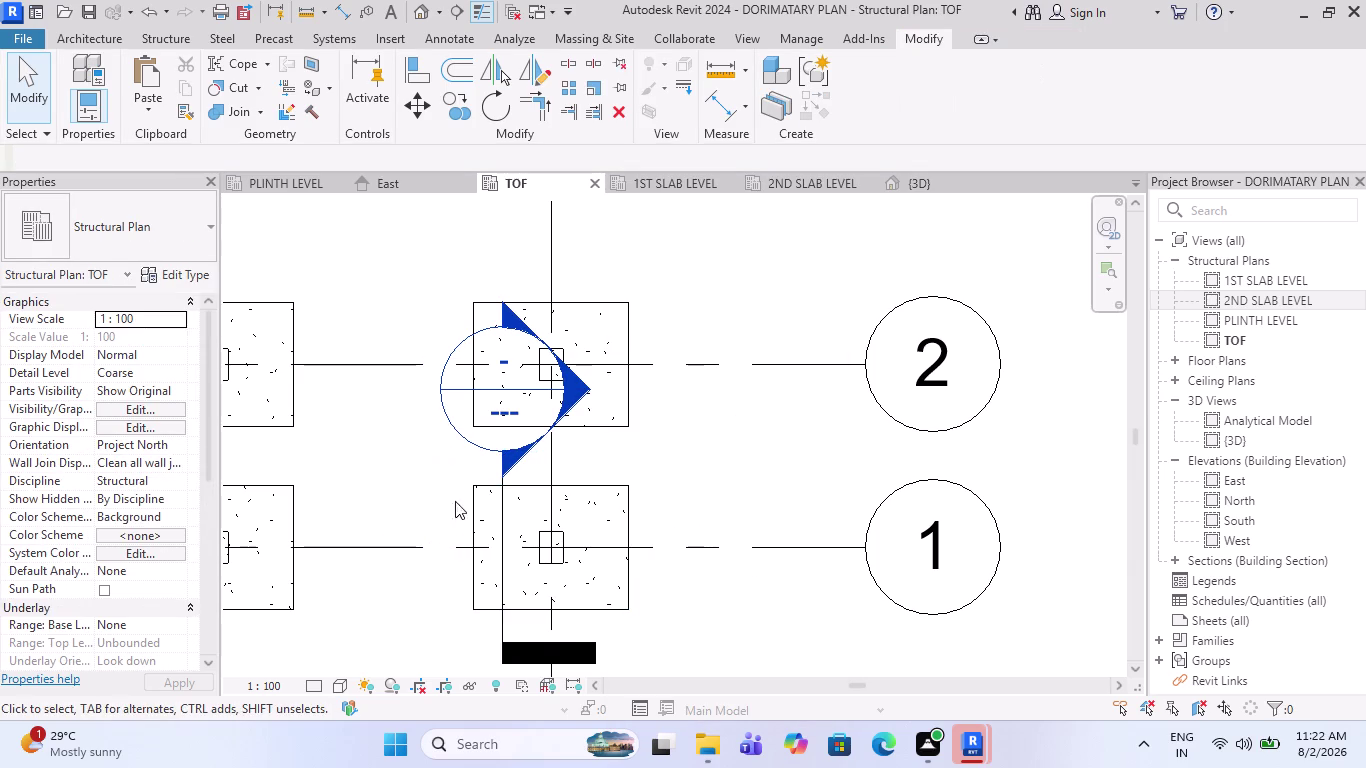
click(471, 431)
right_click(470, 431)
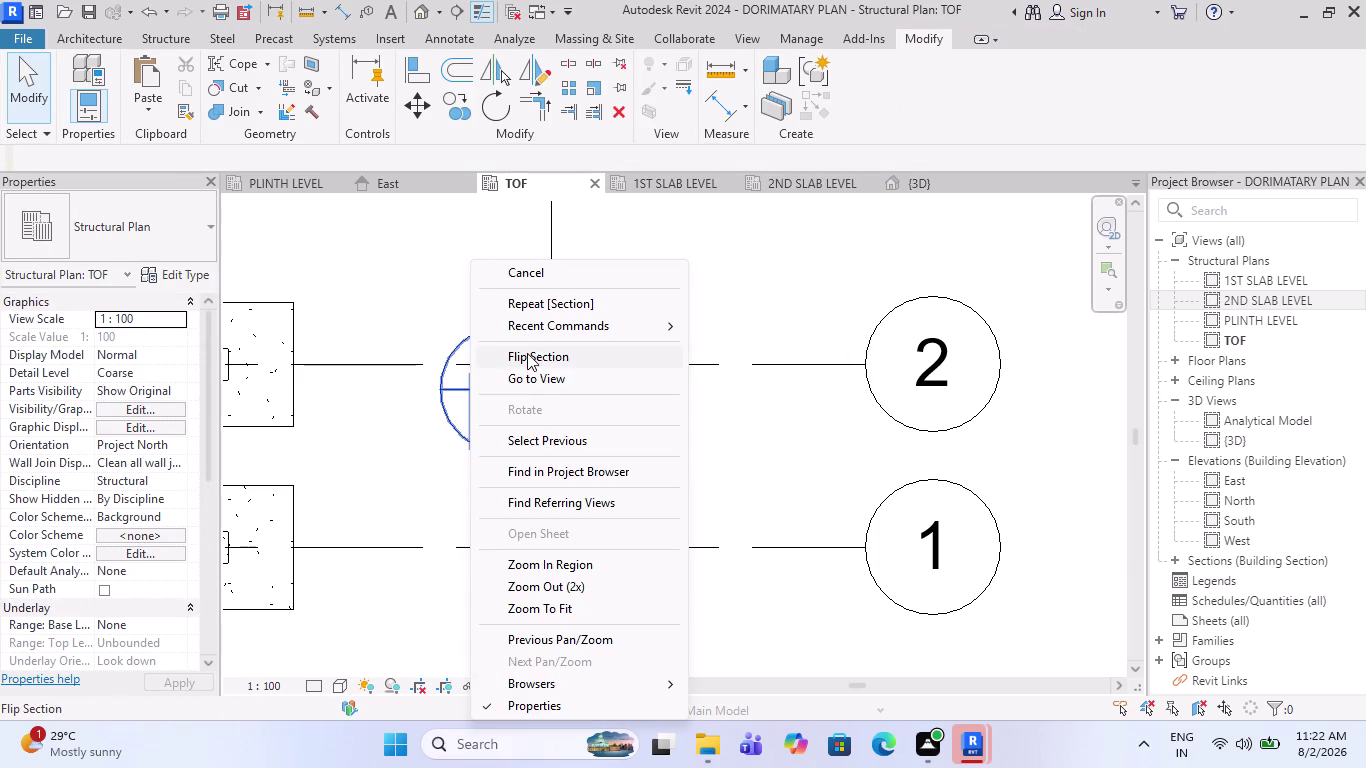
click(534, 373)
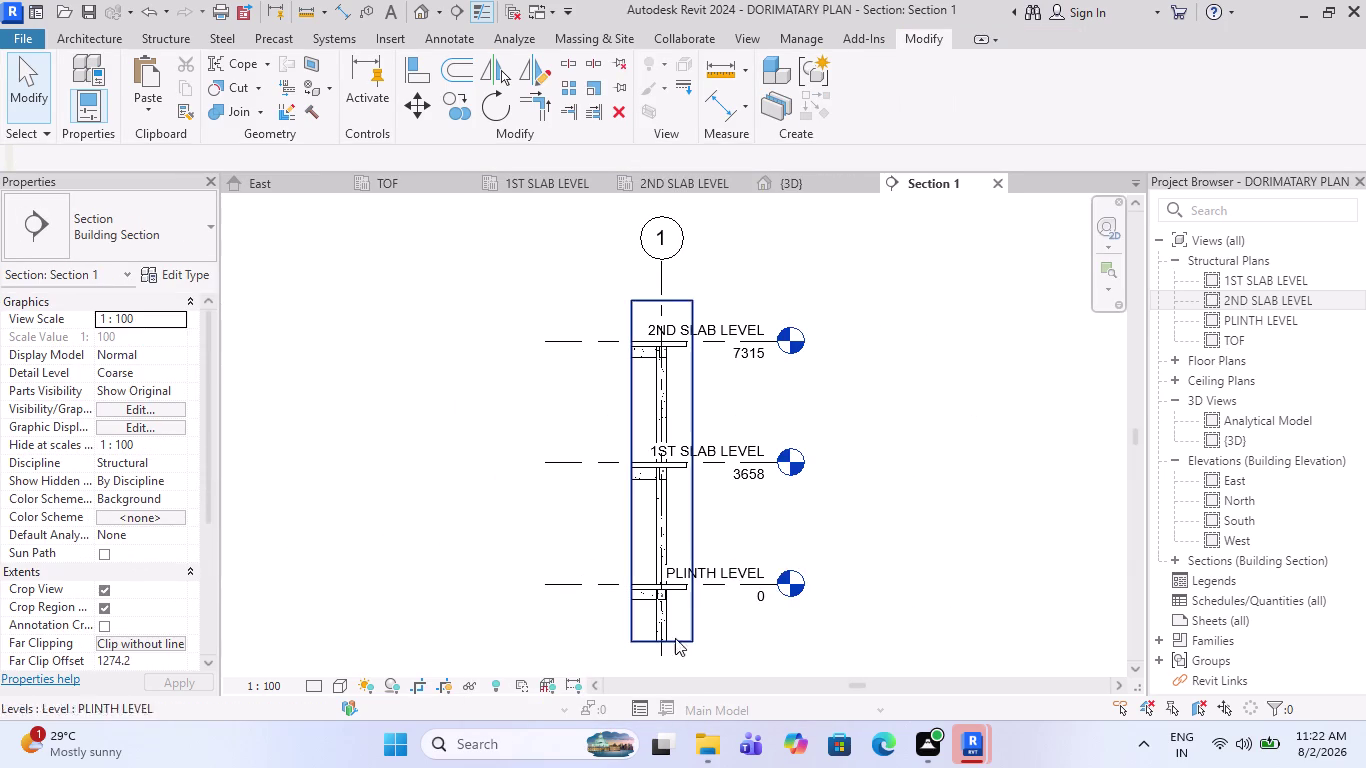
Drag the section crop region's bottom edge down past the footing.
scroll(up, 3)
scroll(down, 3)
scroll(up, 3)
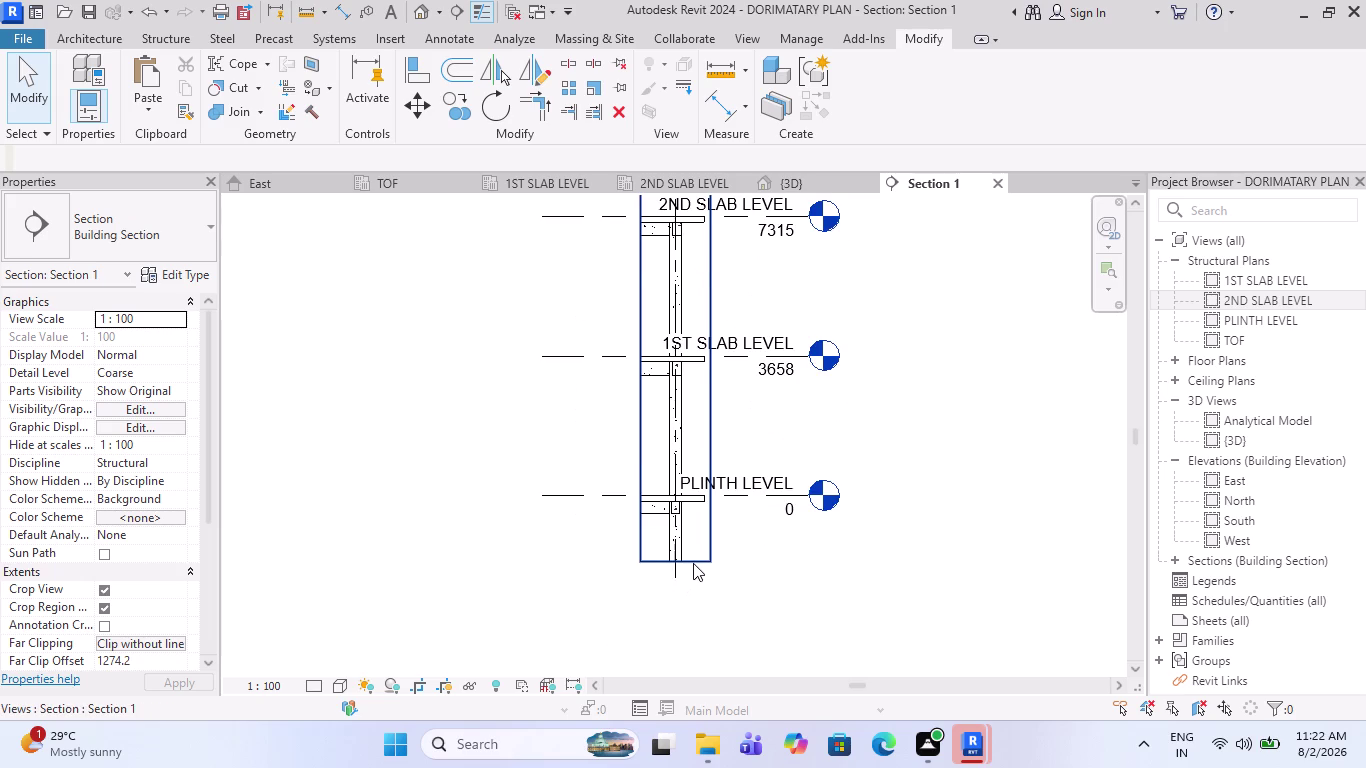
click(693, 563)
drag(673, 557, 671, 648)
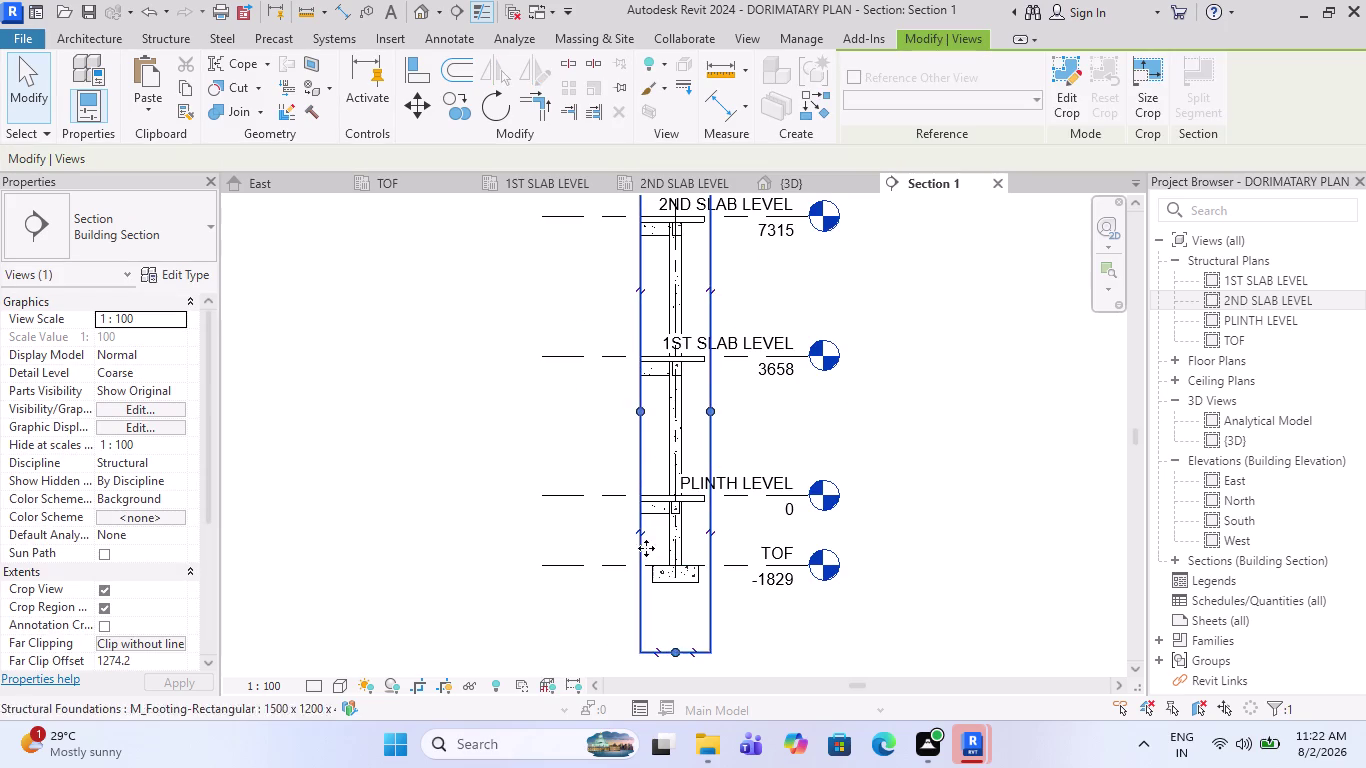
drag(638, 412, 621, 414)
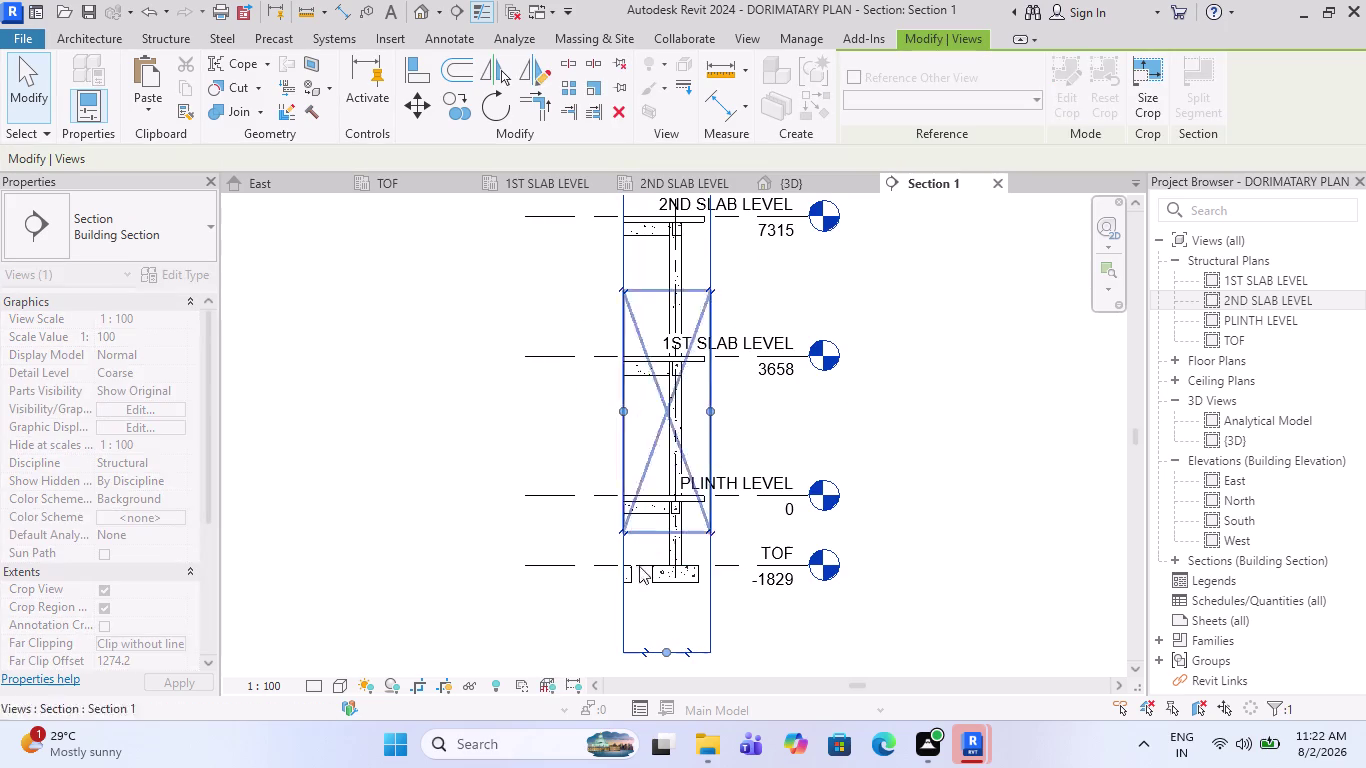
drag(669, 653, 692, 599)
Select the 1500×1200 footing at TOF (-1829) below the column.
scroll(up, 3)
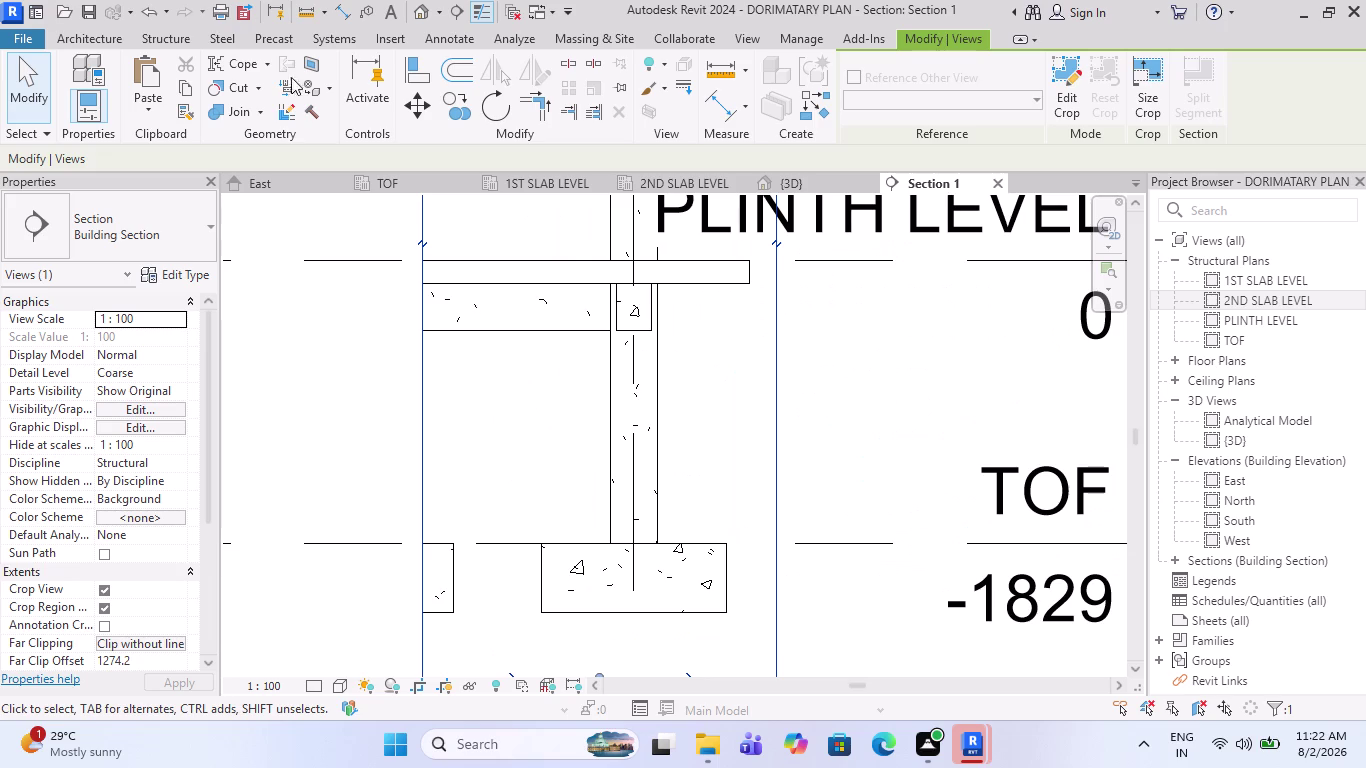
scroll(down, 3)
scroll(up, 3)
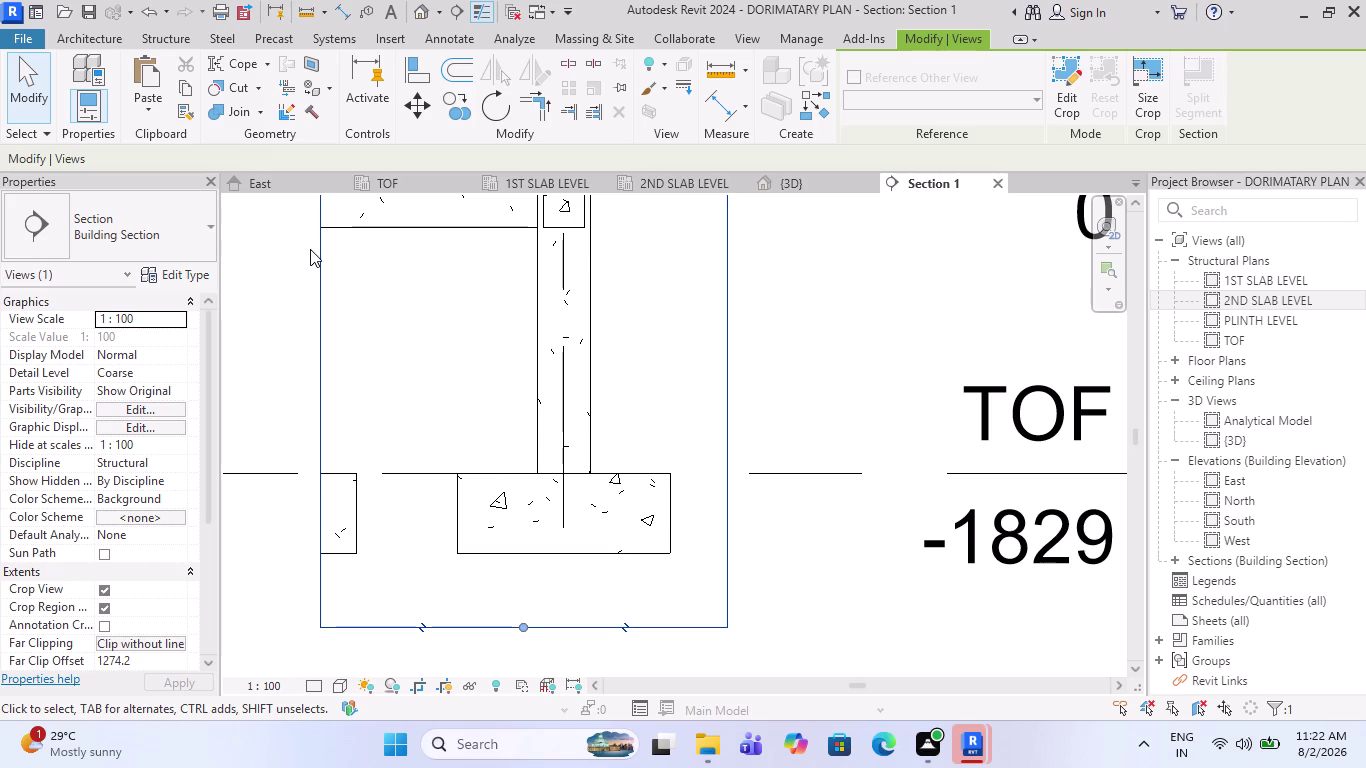
key(Escape)
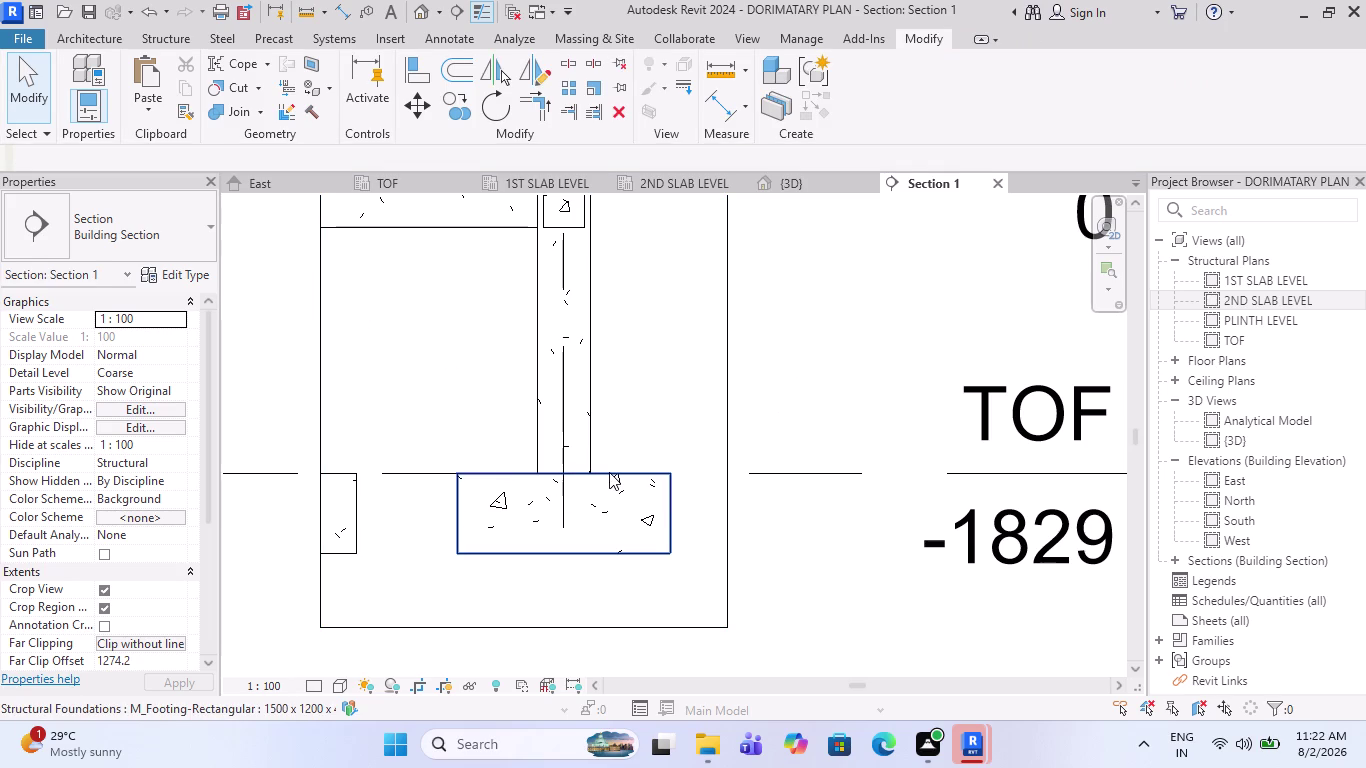
click(609, 472)
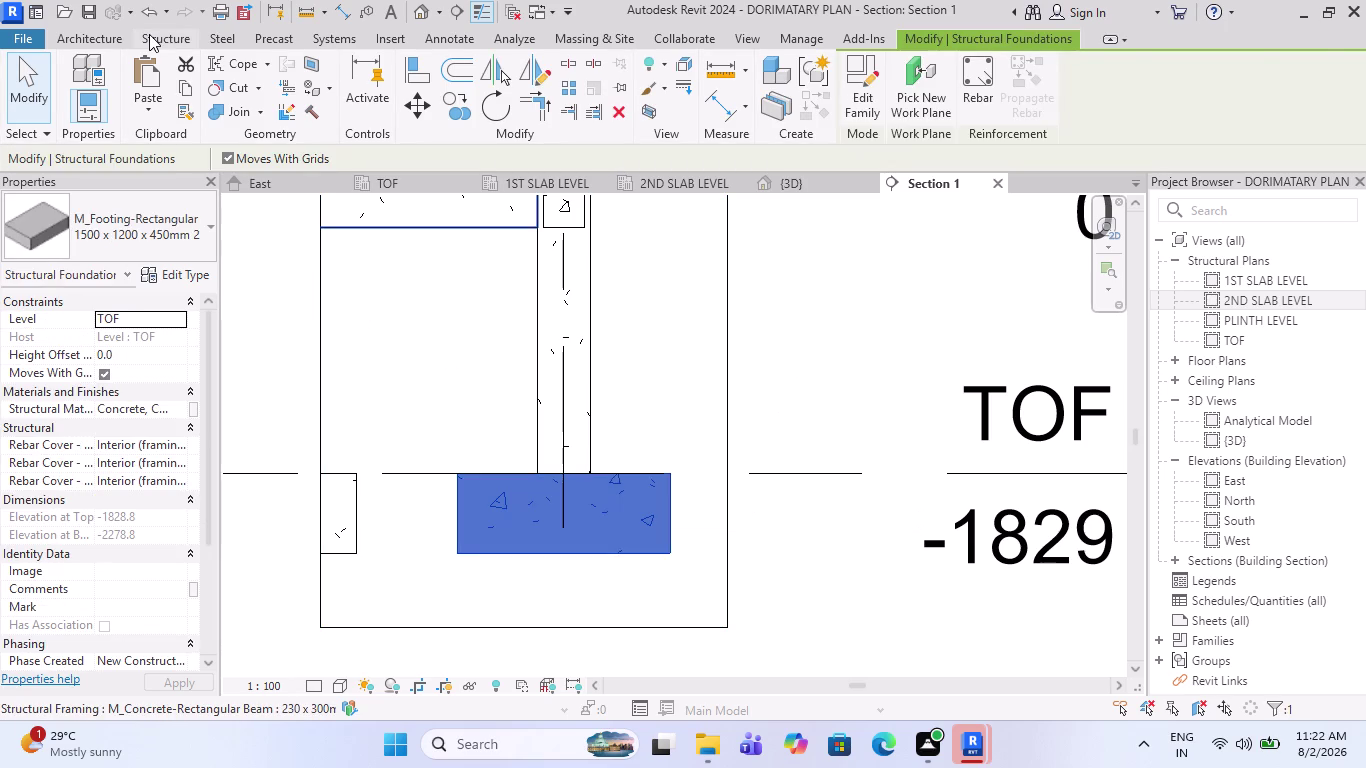
Reselect the footing and start Rebar placement with shape M_00 in the Rebar Shape Browser.
click(149, 34)
key(Escape)
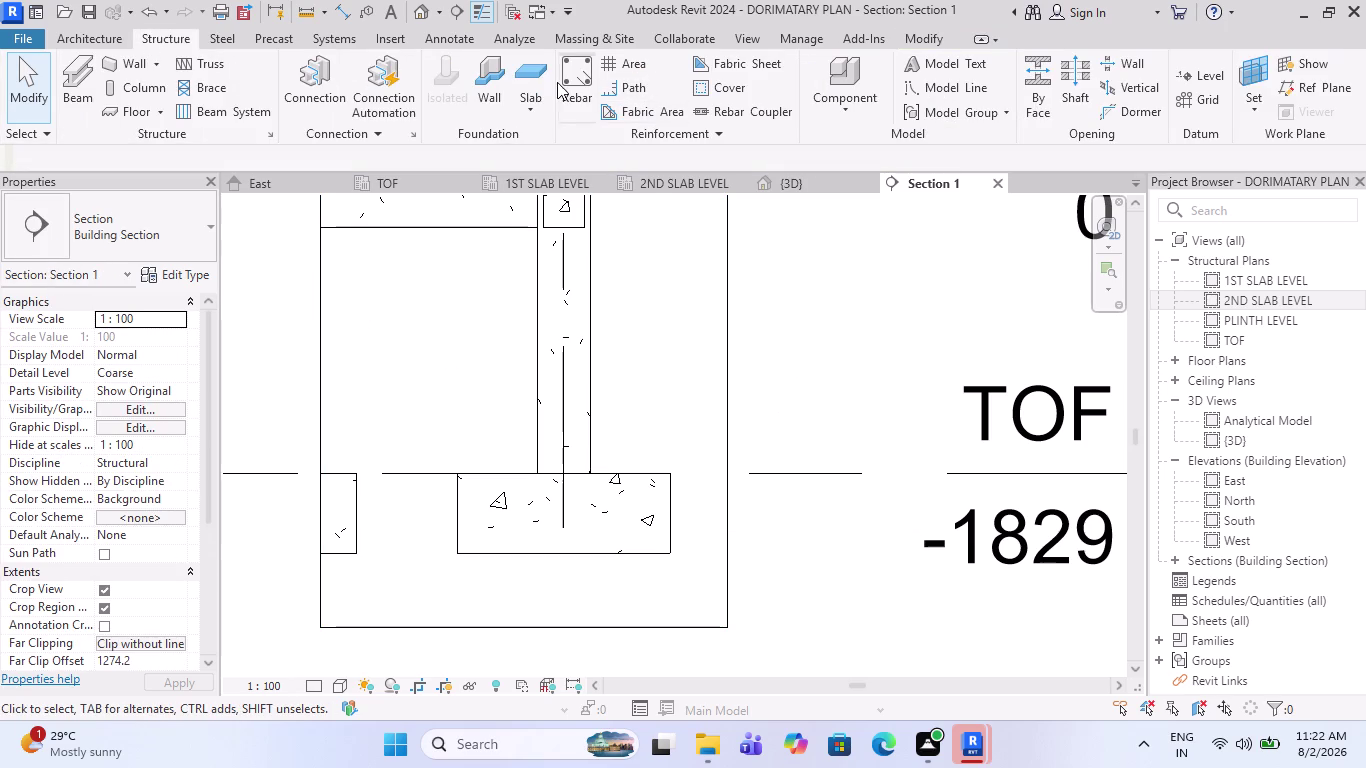
click(665, 472)
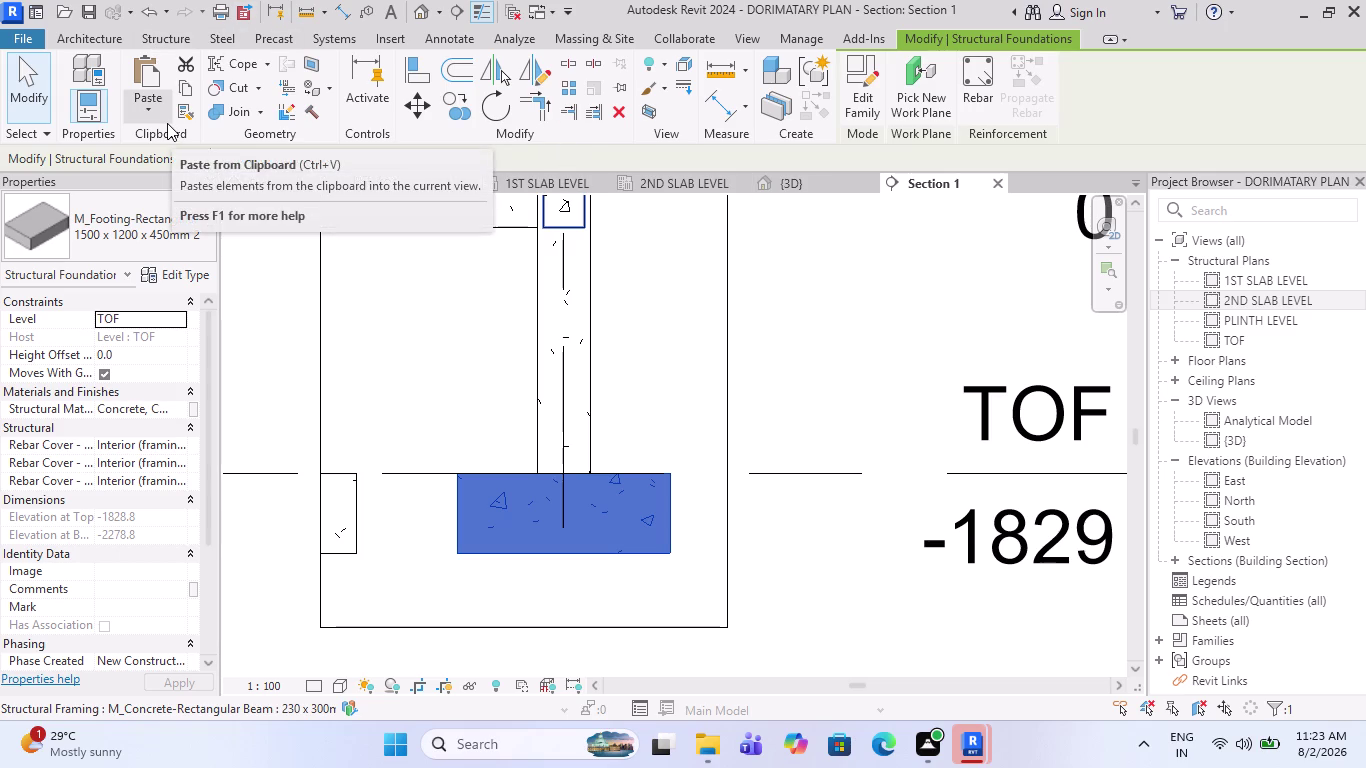
click(102, 37)
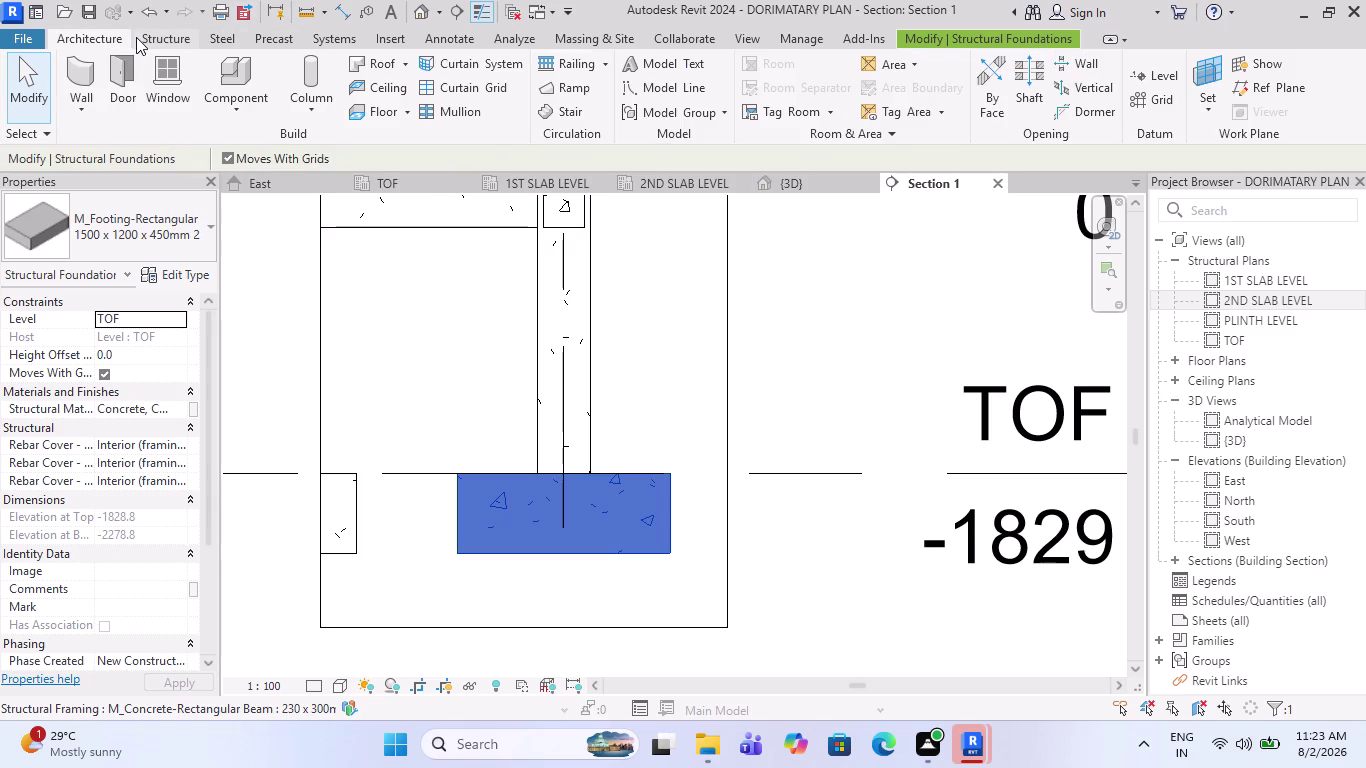
click(136, 37)
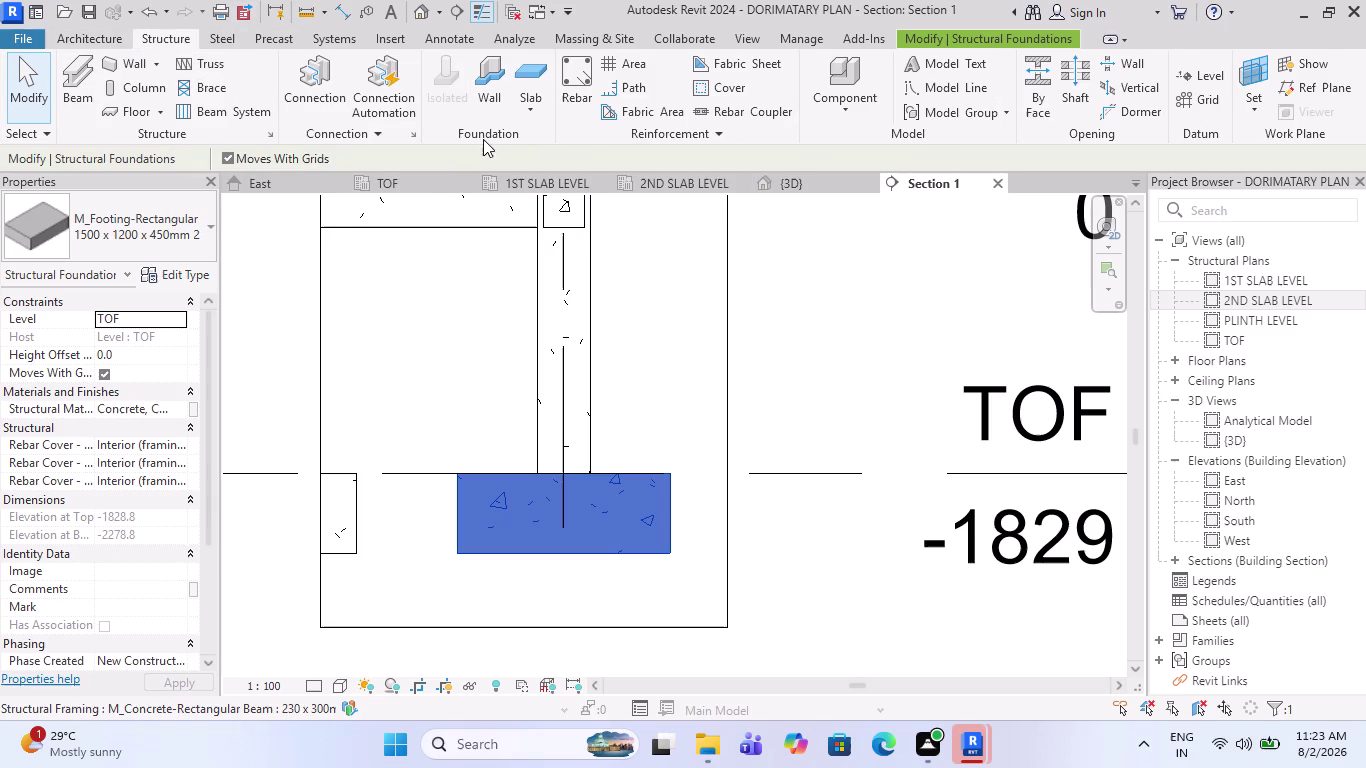
click(574, 78)
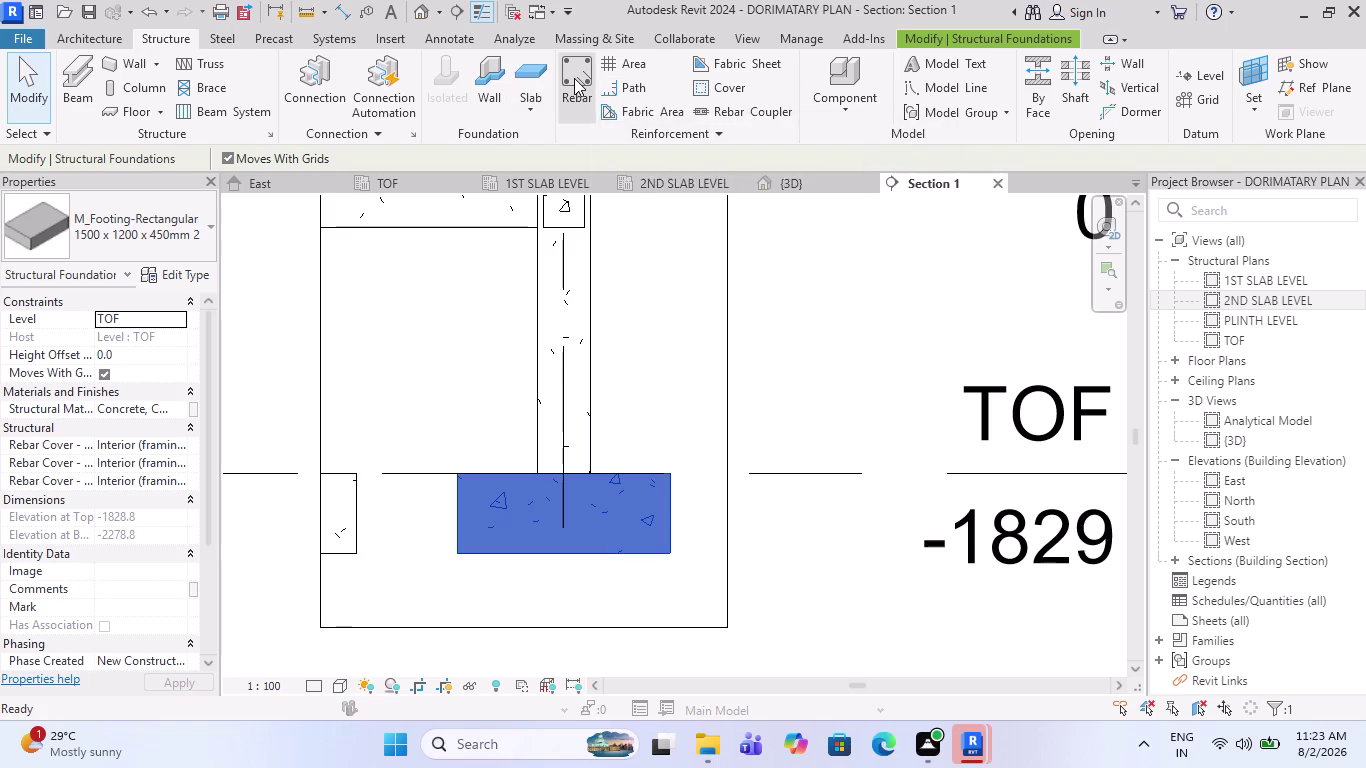
click(727, 405)
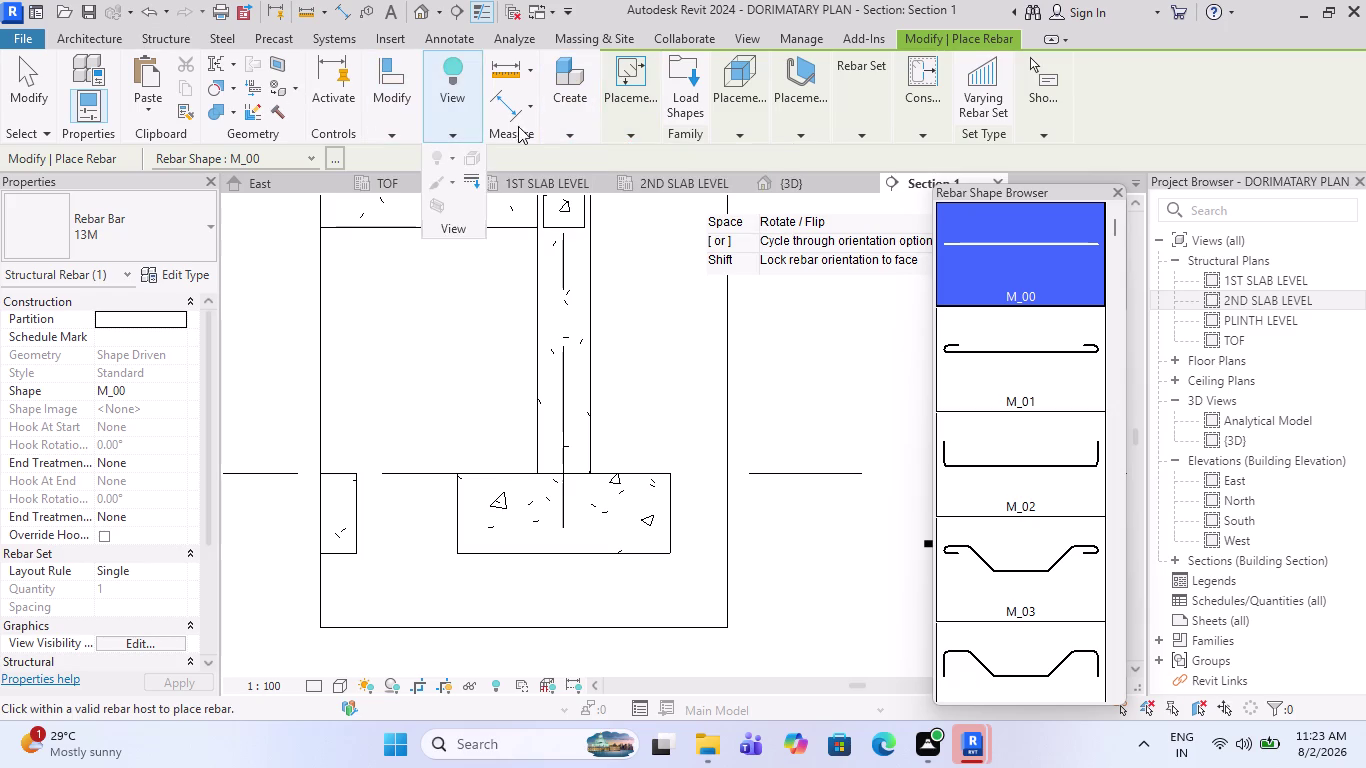
click(178, 40)
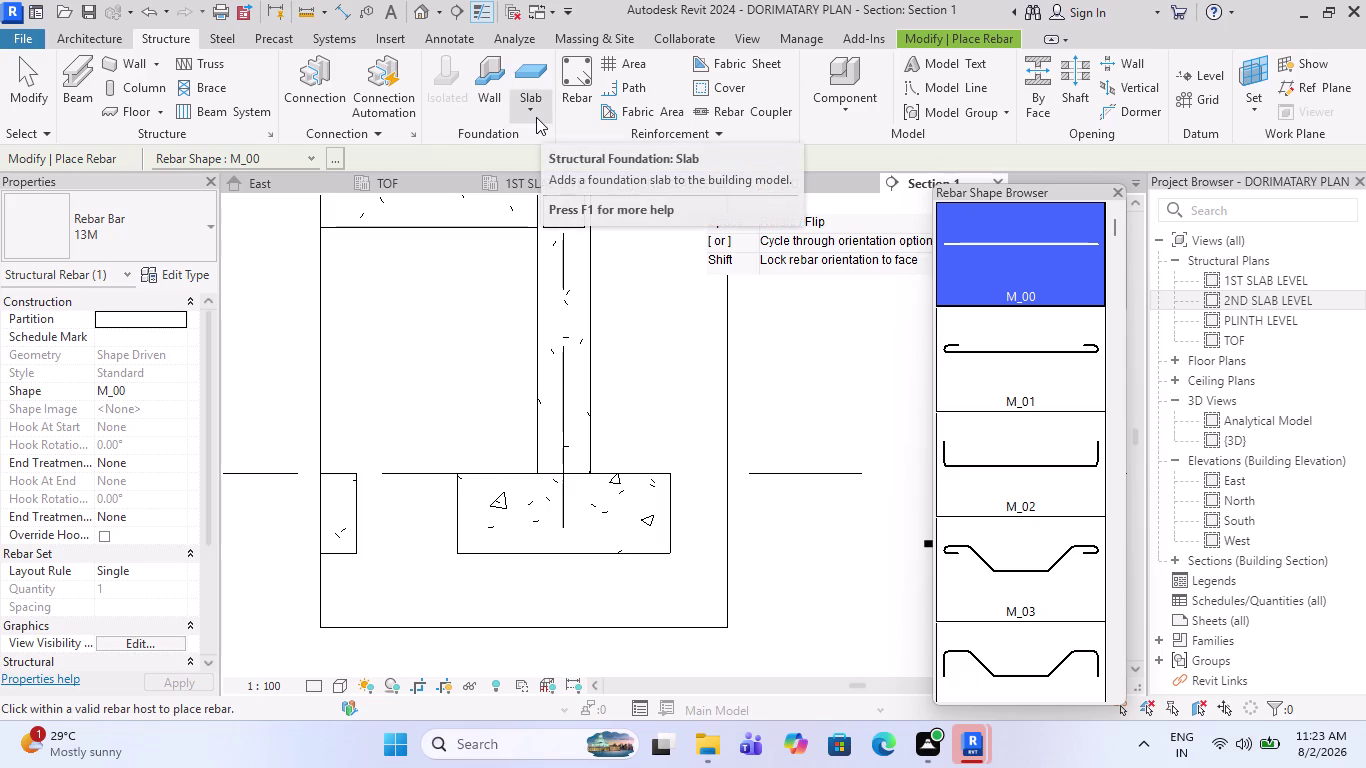
click(372, 130)
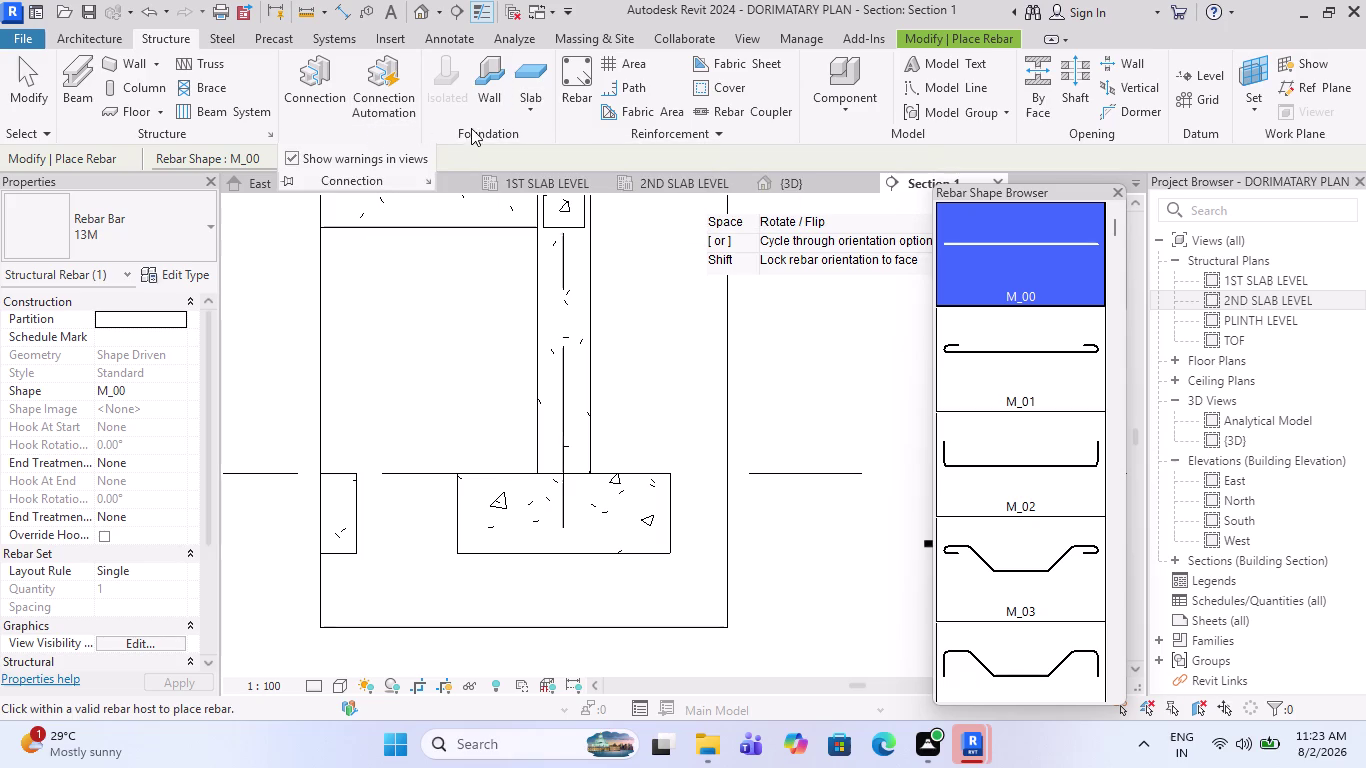
Pick the footing with the Cover tool and open the Rebar Cover Settings editor.
click(479, 129)
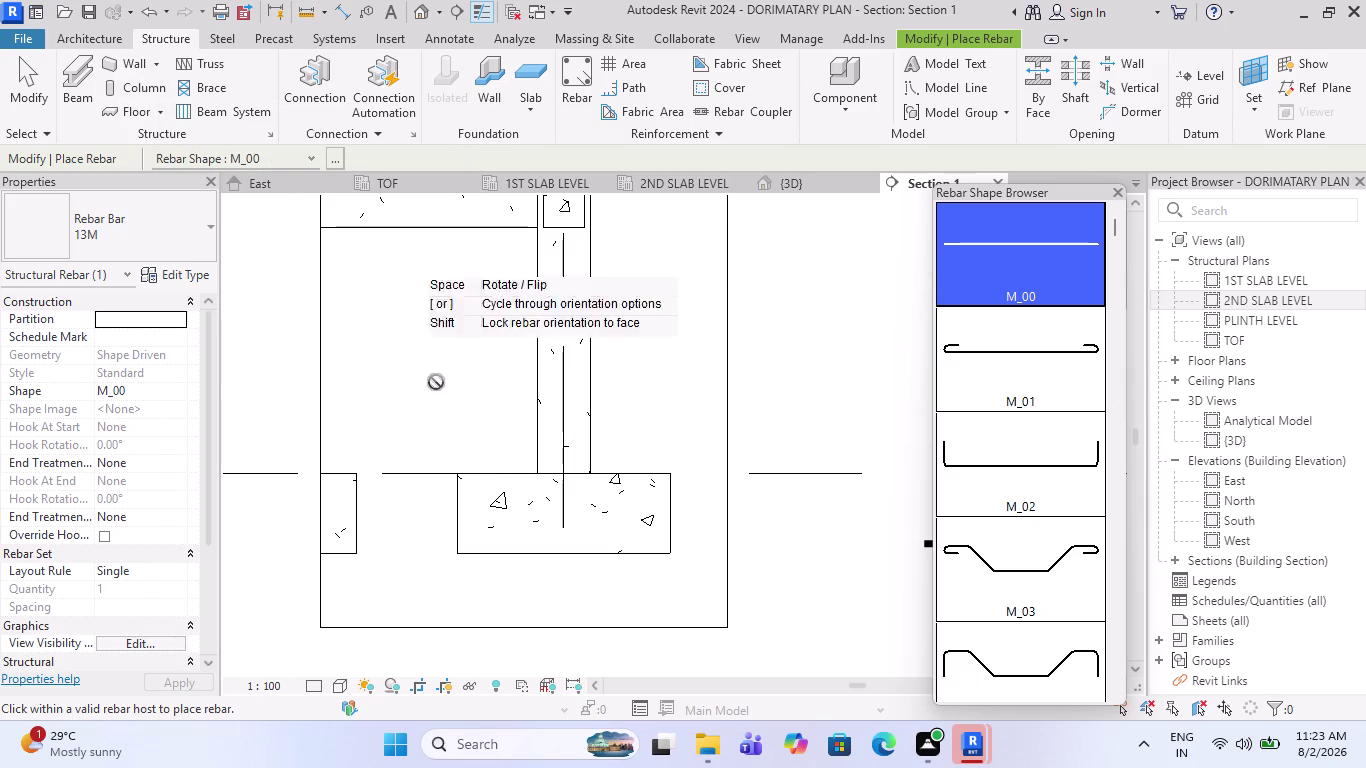
click(728, 90)
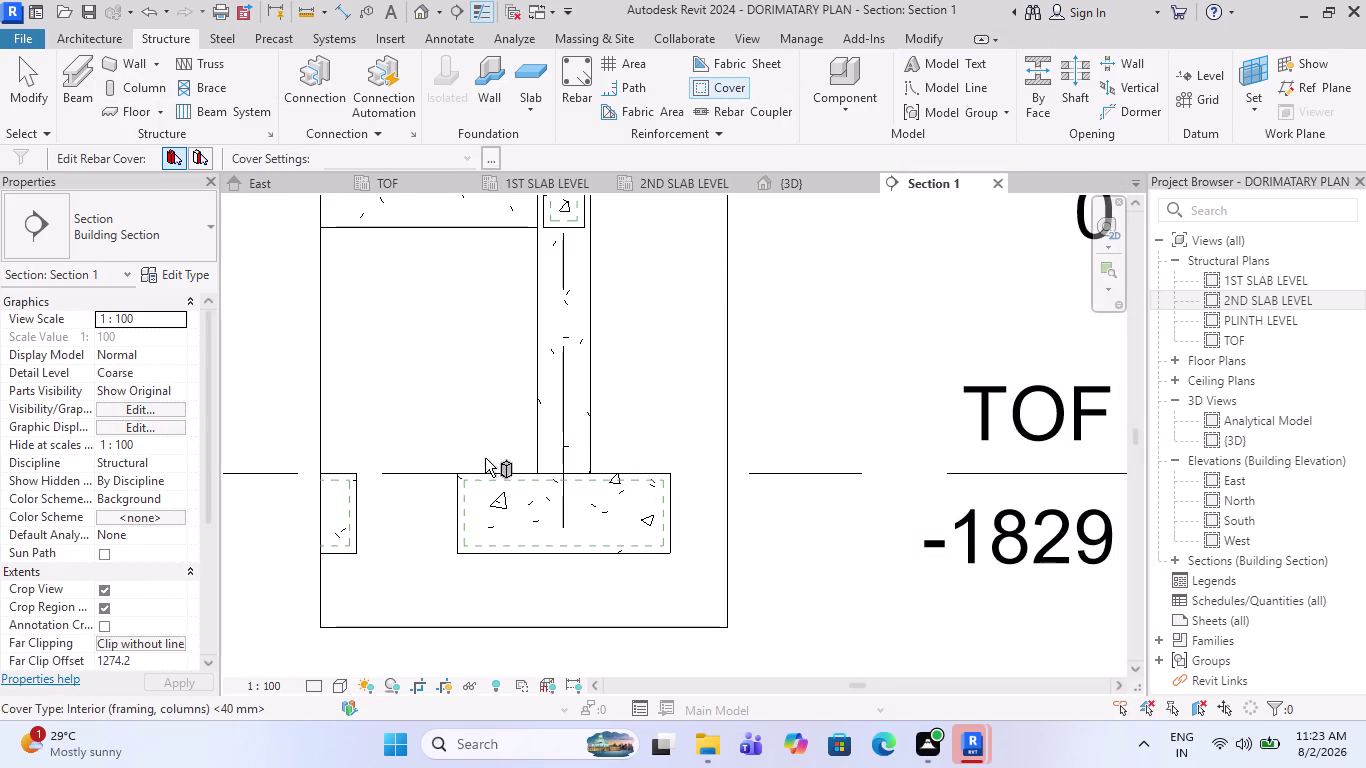
click(461, 541)
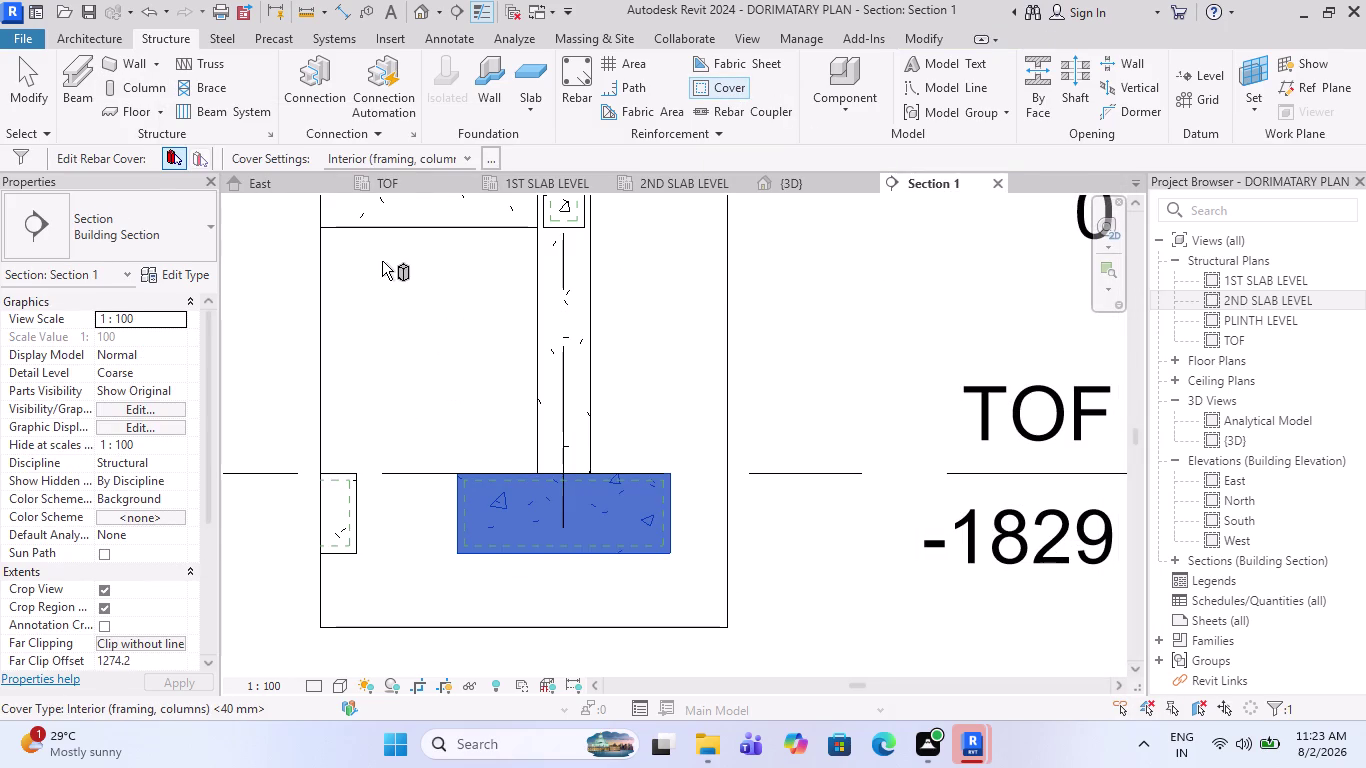
click(469, 151)
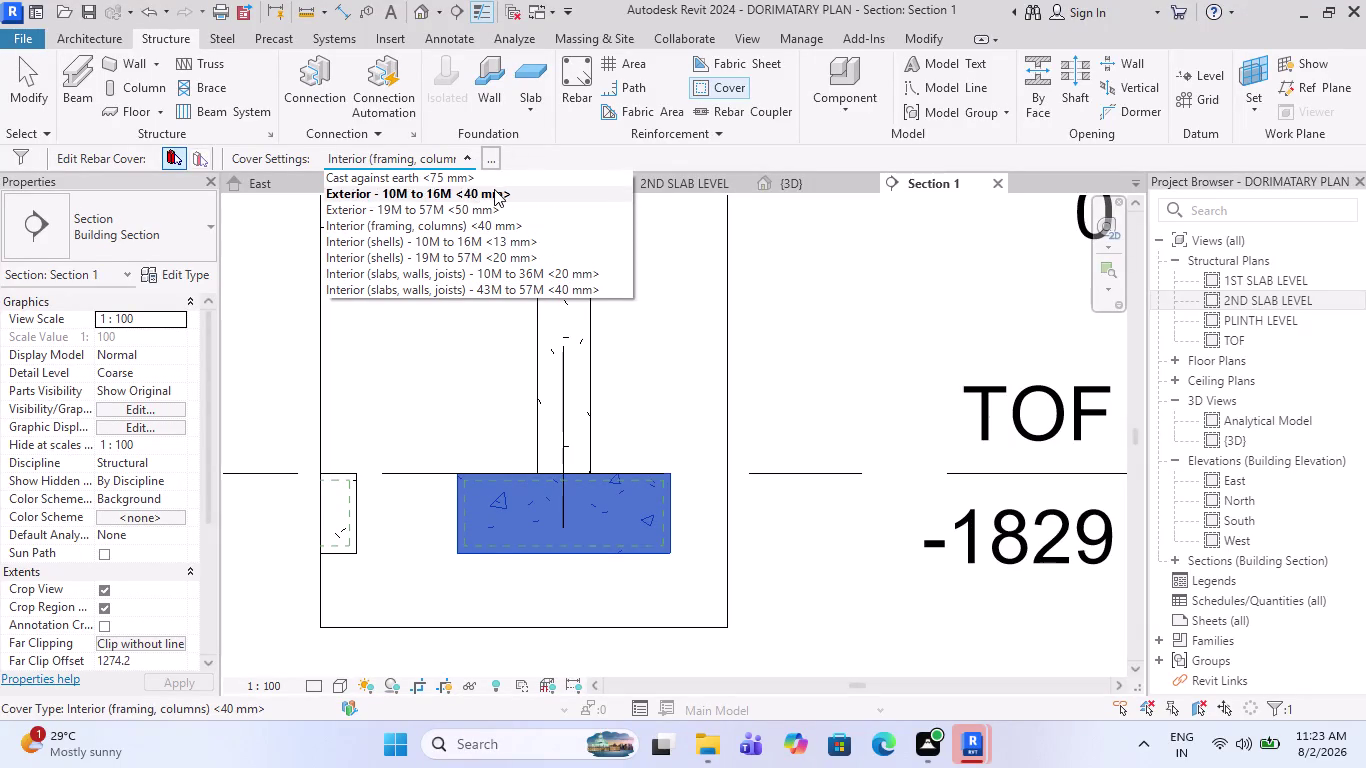
click(493, 161)
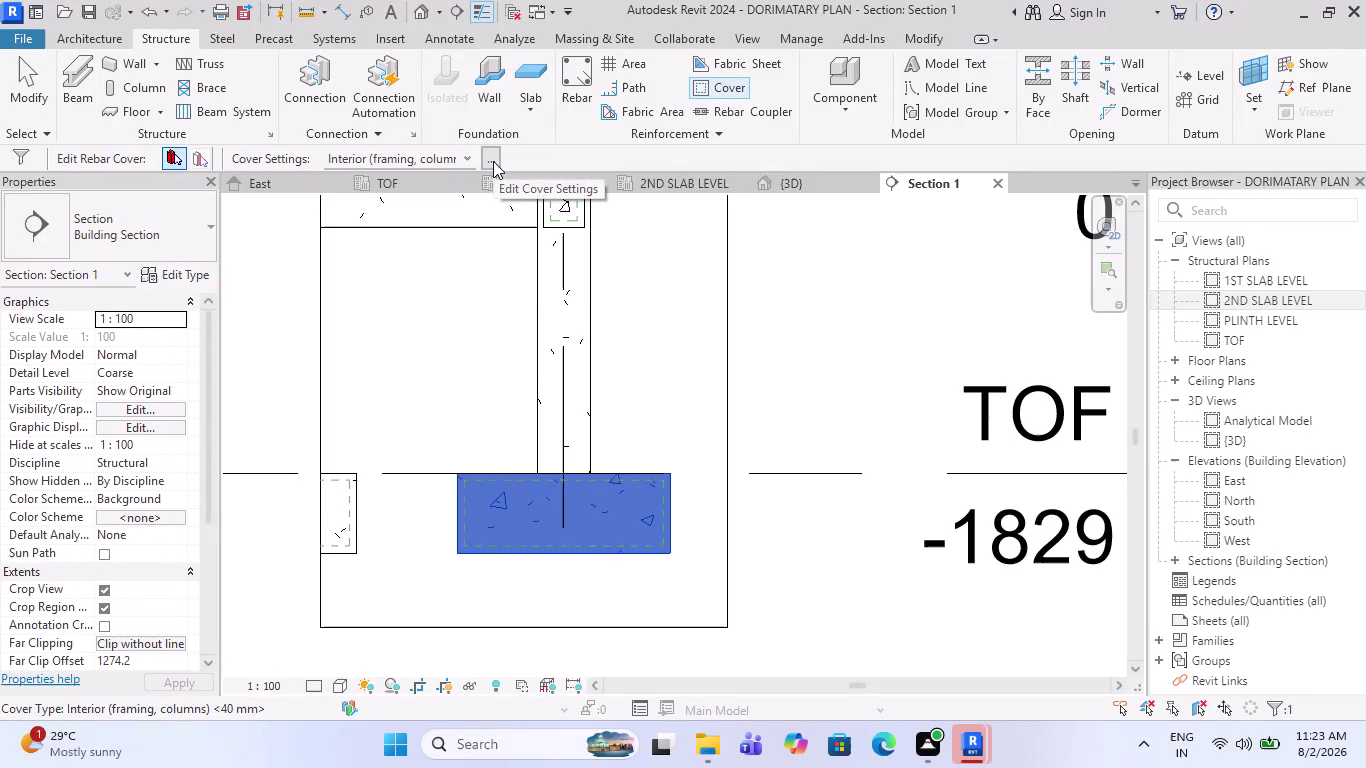
click(493, 161)
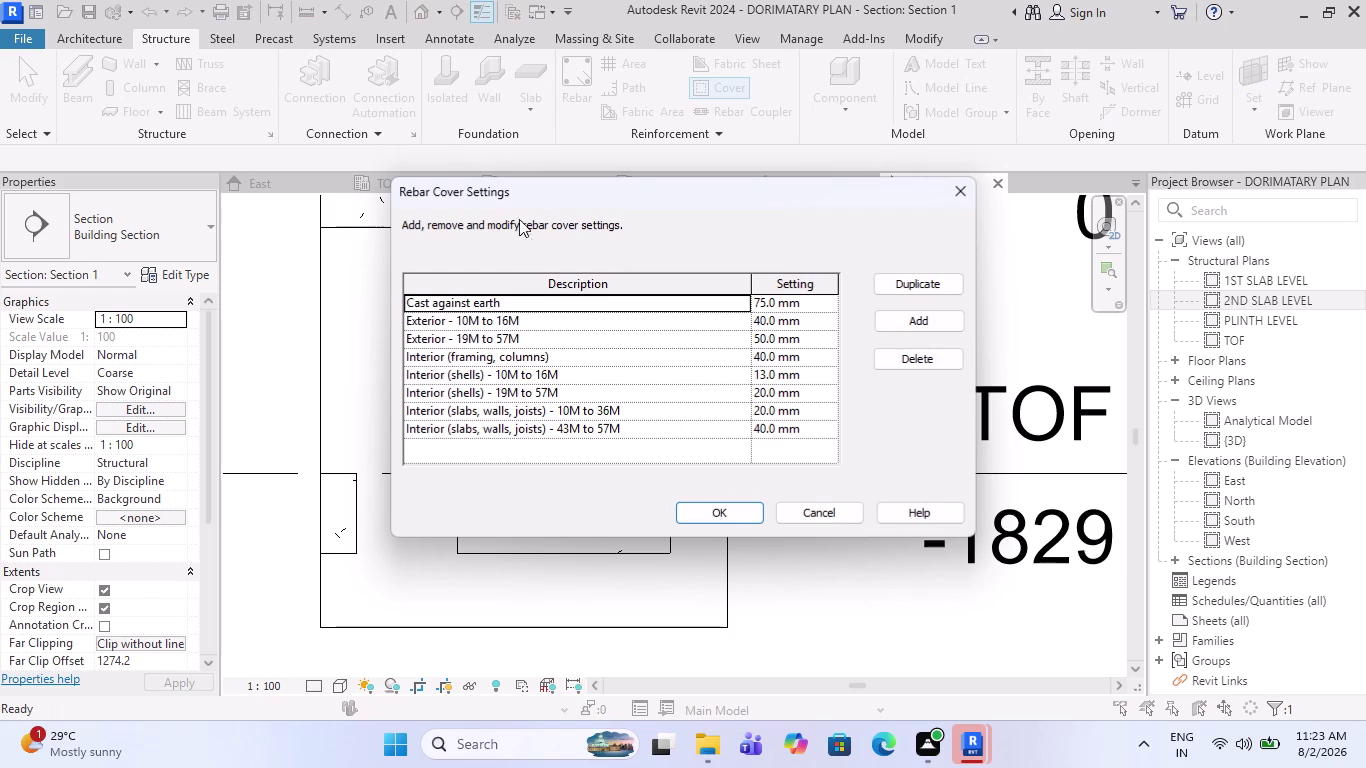
Add cover type Rebar Cover 1 with a 50 mm distance and confirm it.
scroll(down, 3)
scroll(down, 3)
click(924, 328)
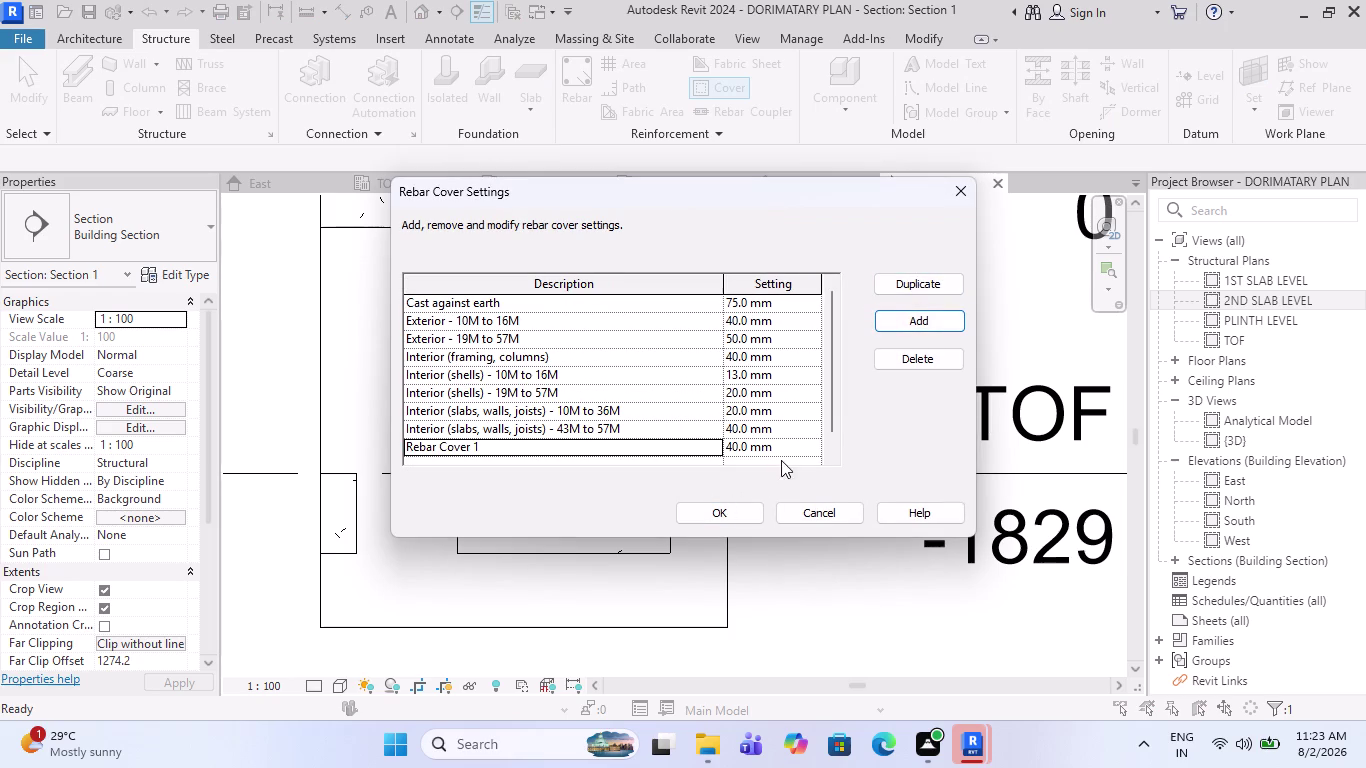
click(794, 453)
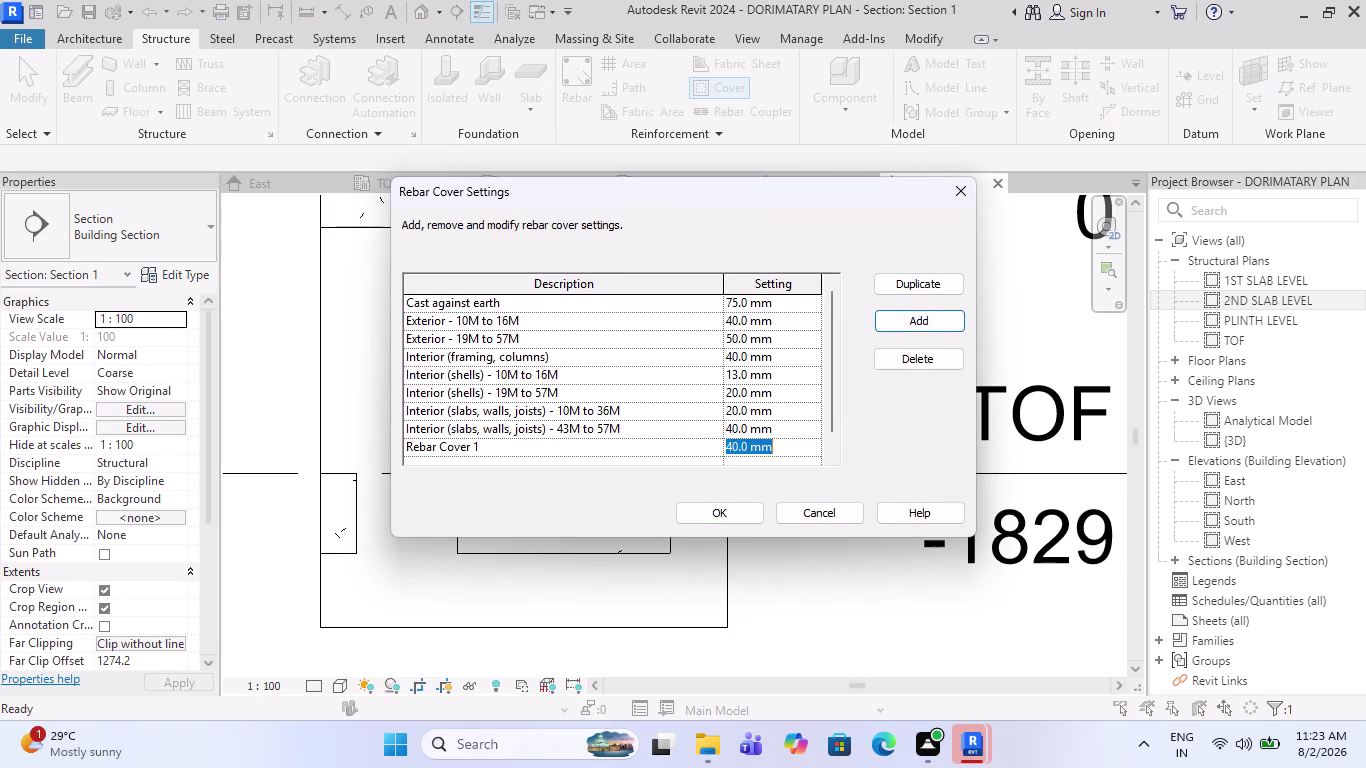
text(50)
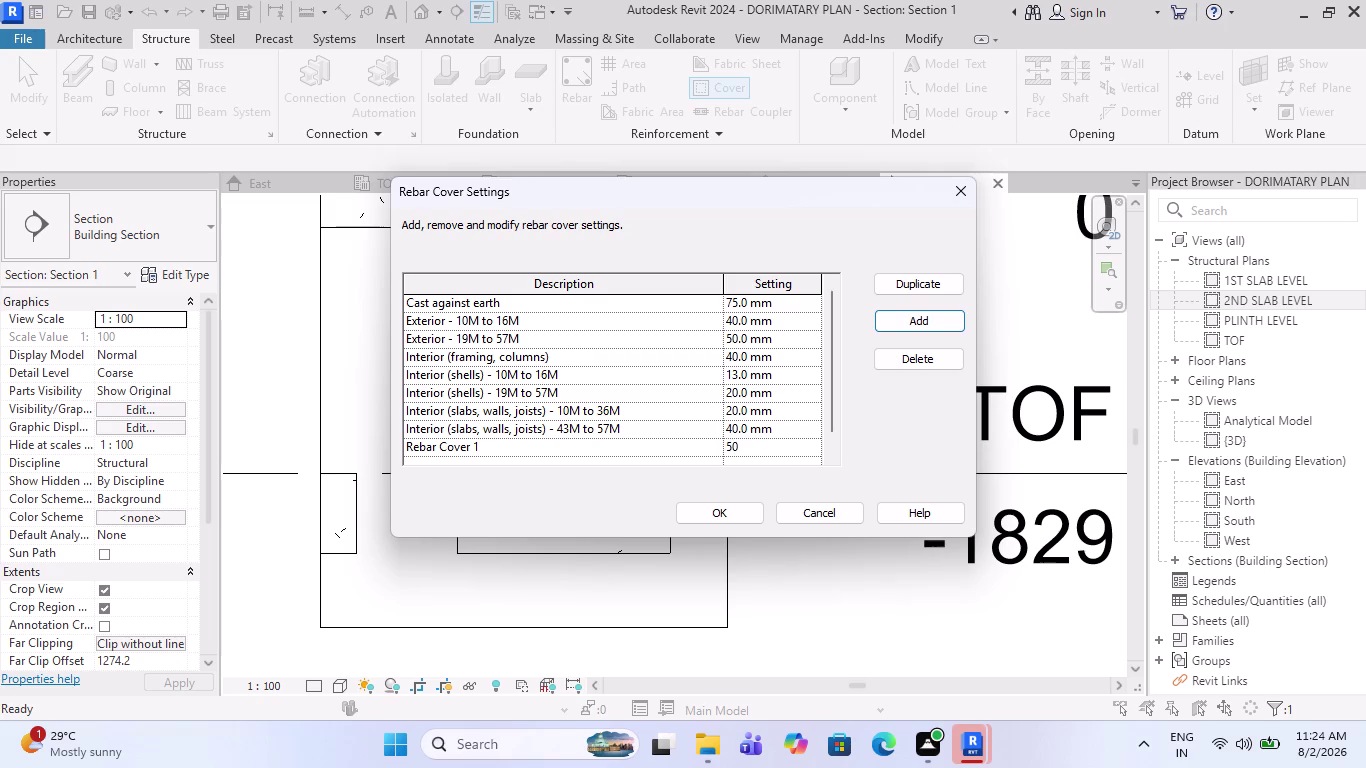
text(MM)
key(Return)
click(735, 507)
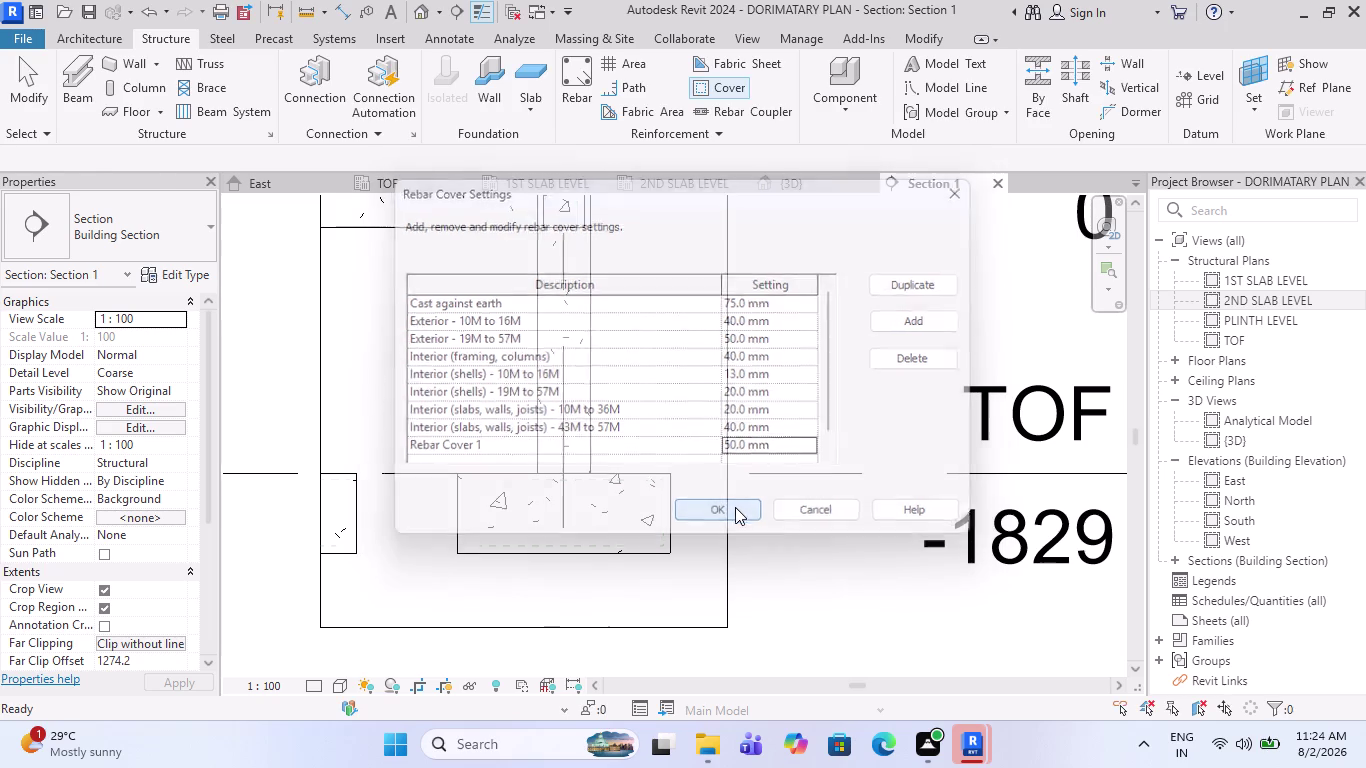
click(655, 551)
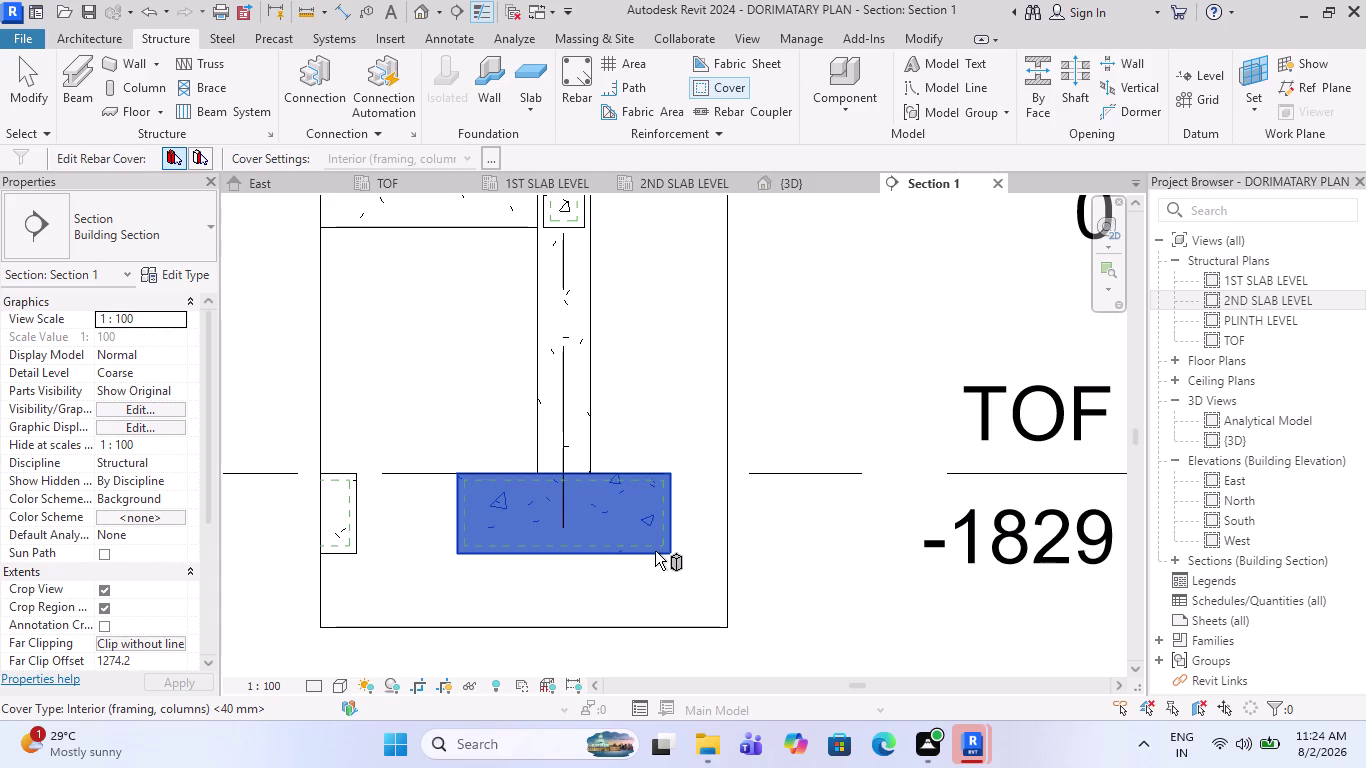
Assign Rebar Cover 1 <50 mm> to the footing and check its cover.
click(447, 153)
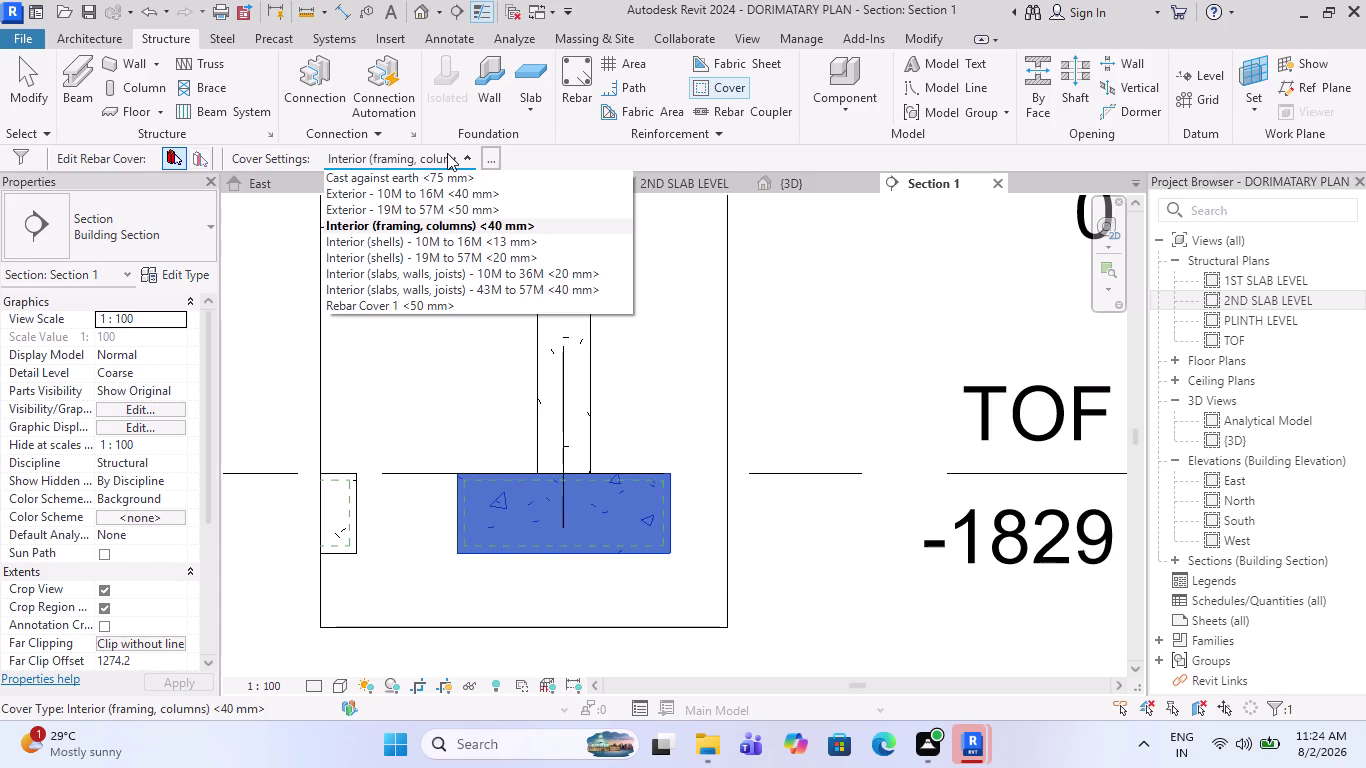
click(426, 311)
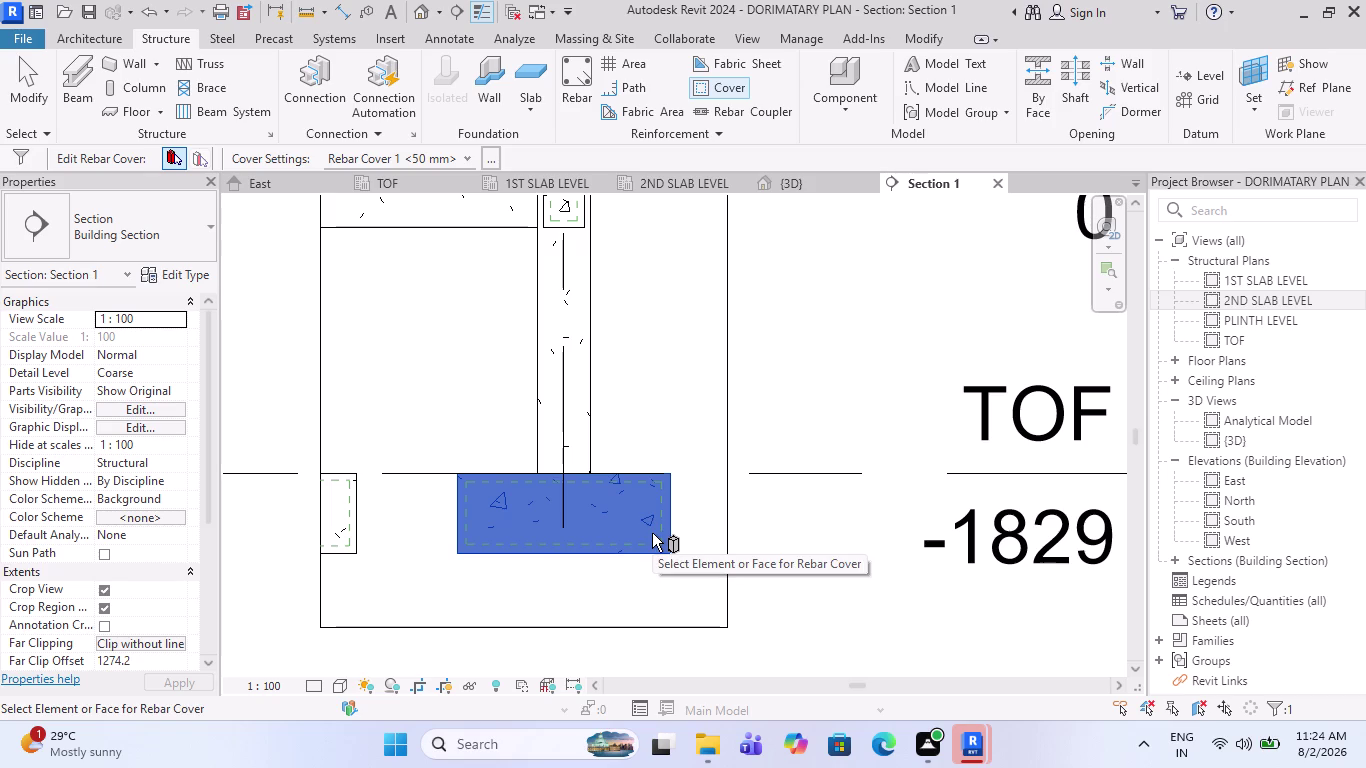
key(Escape)
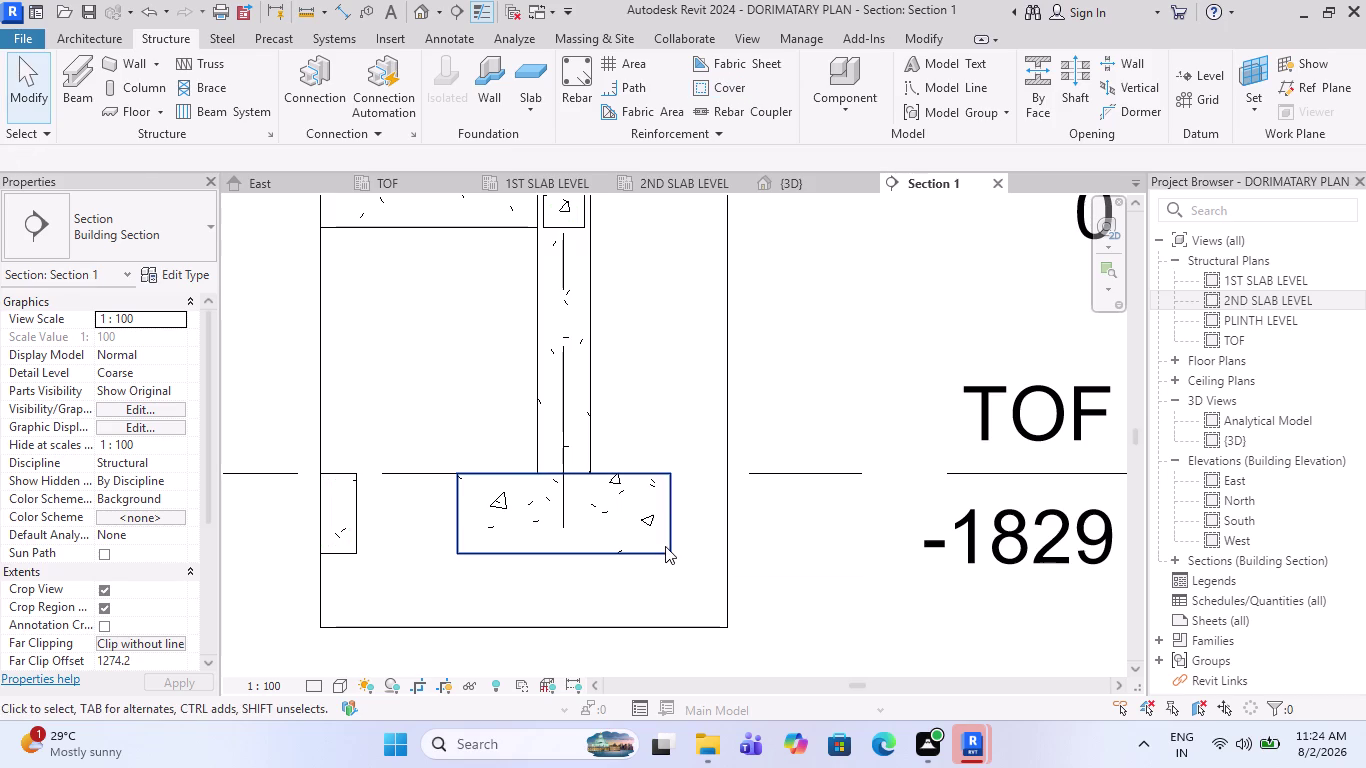
click(665, 546)
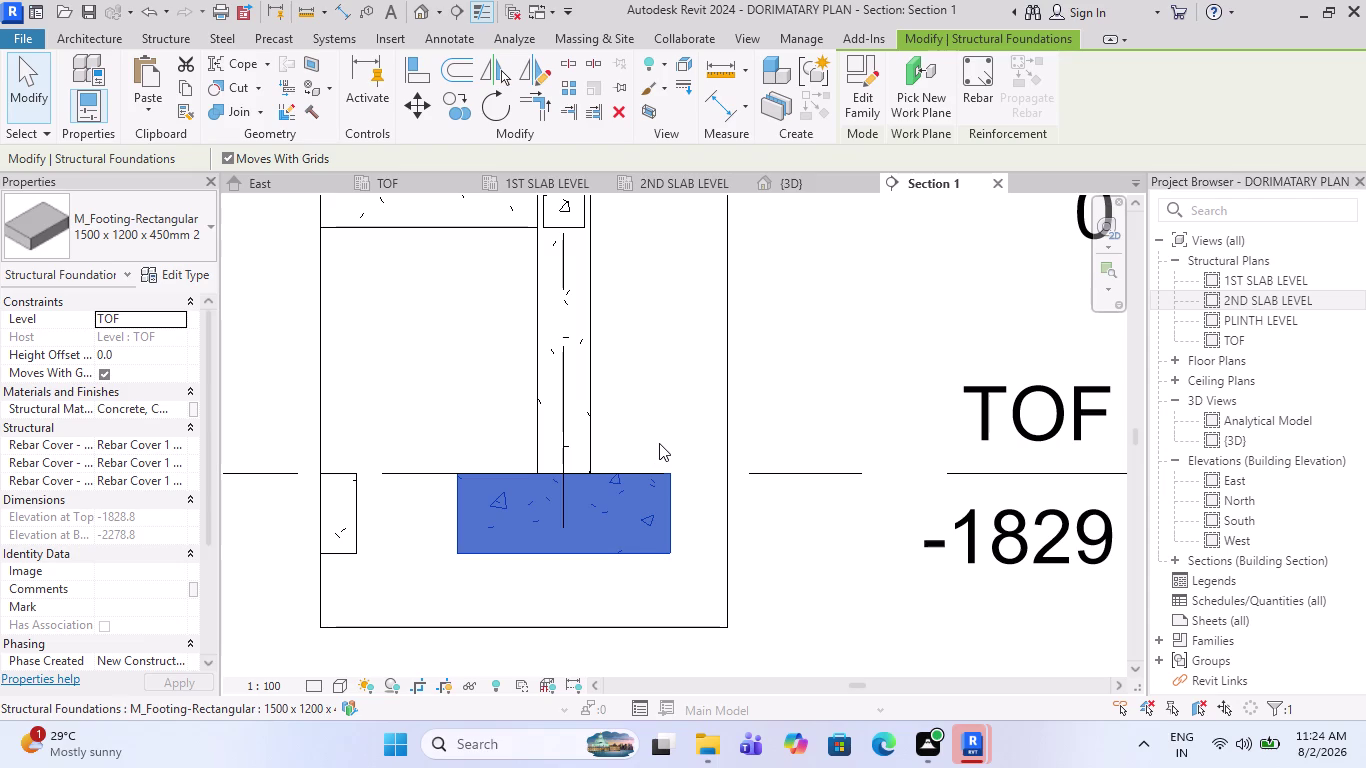
key(Escape)
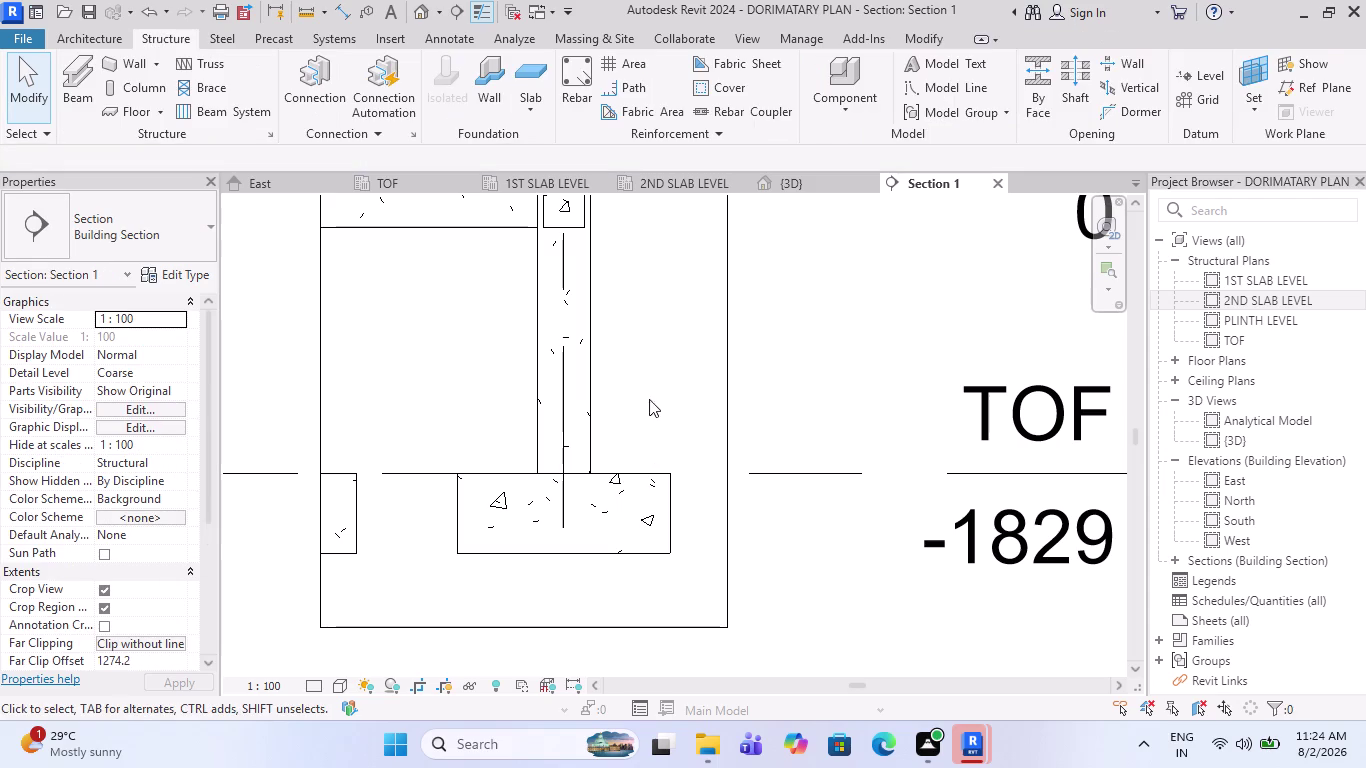
click(584, 105)
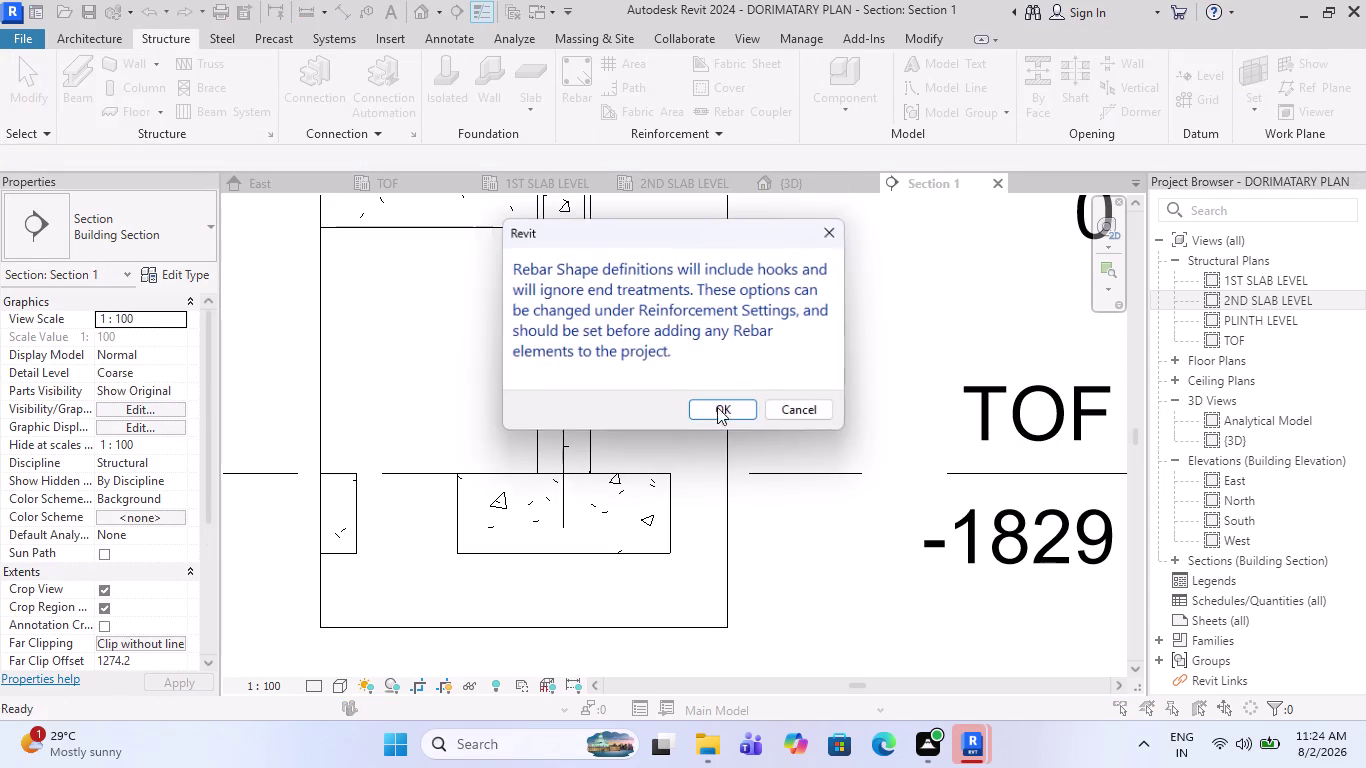
Dismiss the hooks notice and place a 10M M_02 U-bar along the footing bottom.
click(720, 420)
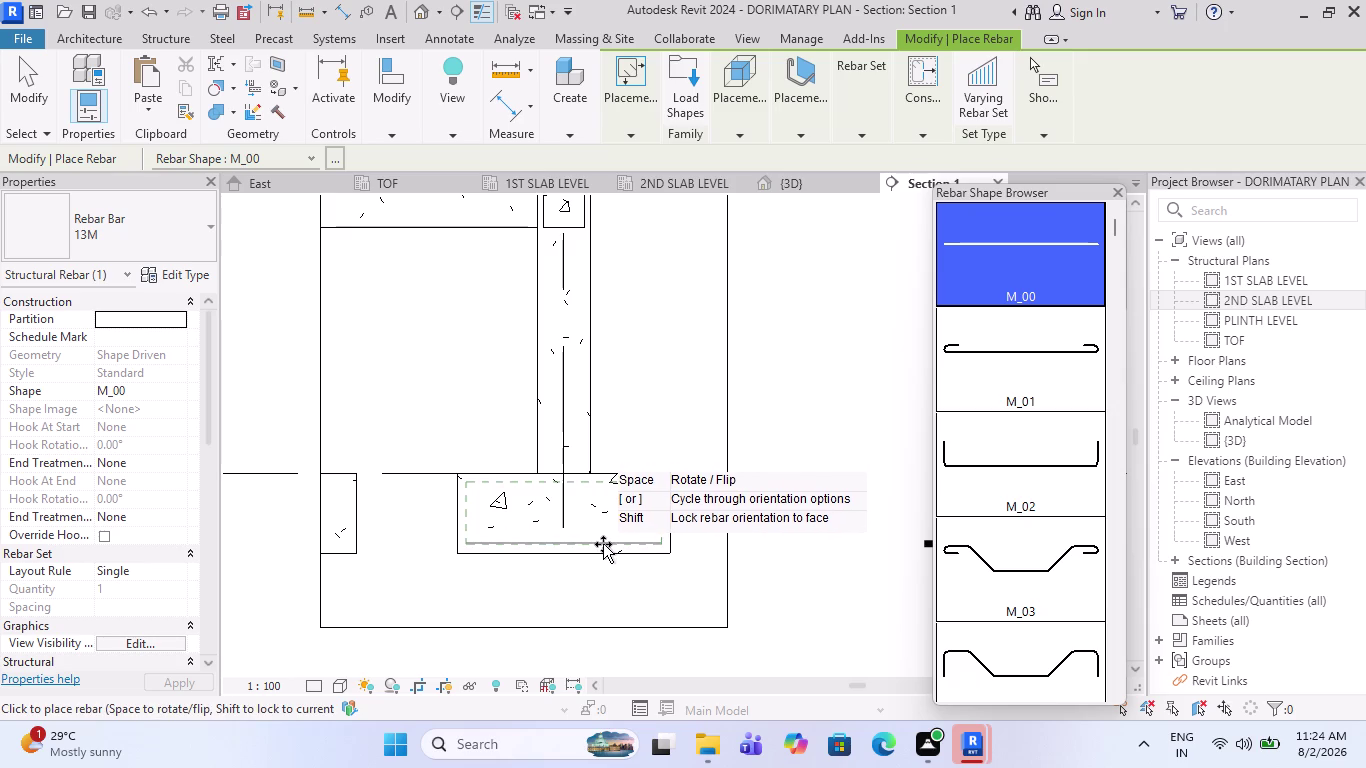
click(1050, 480)
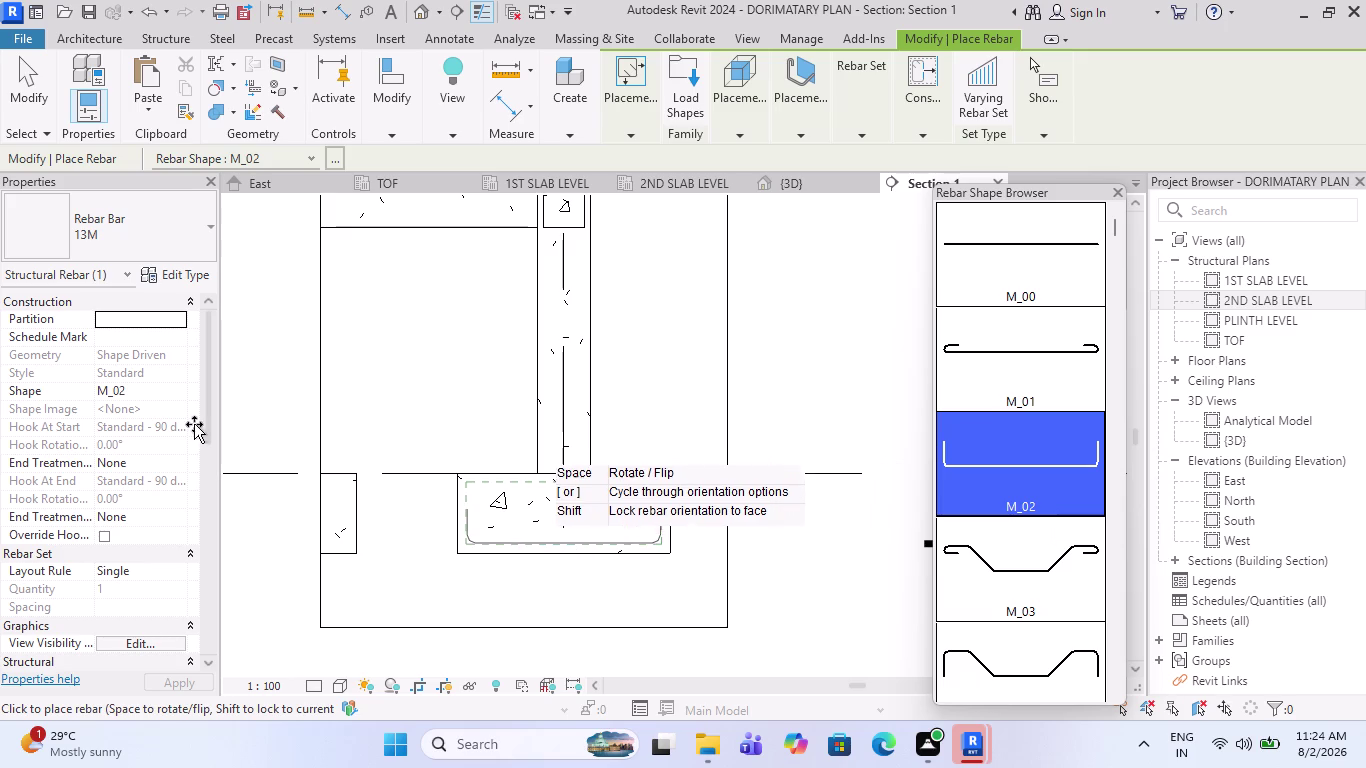
click(172, 248)
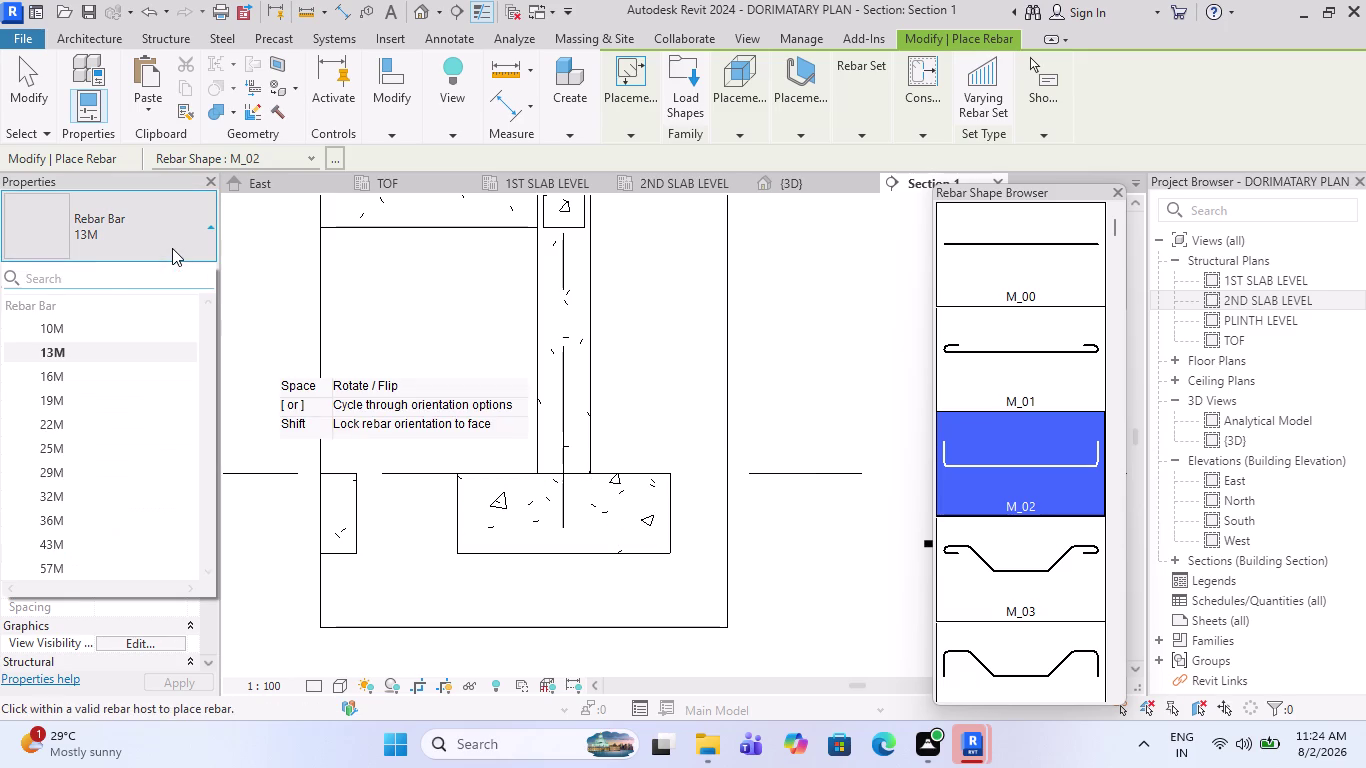
click(84, 328)
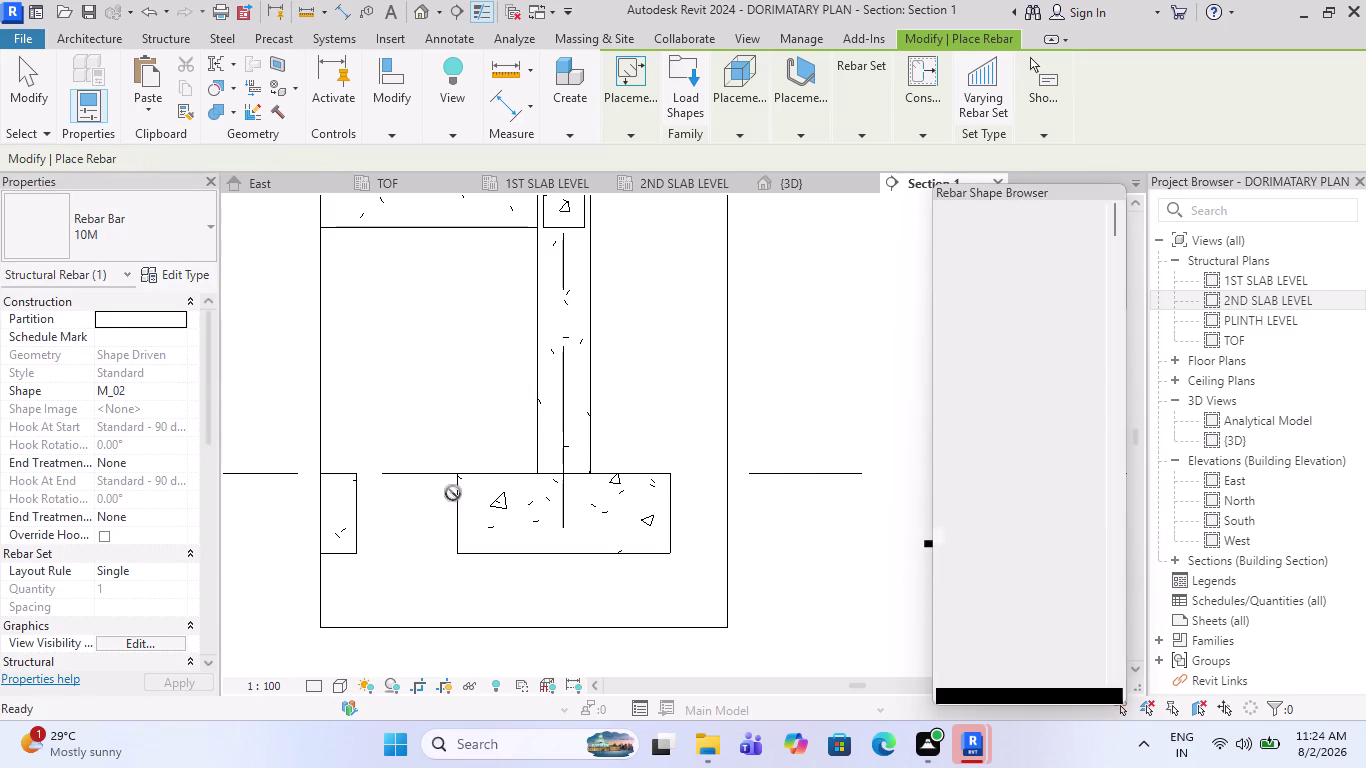
scroll(up, 3)
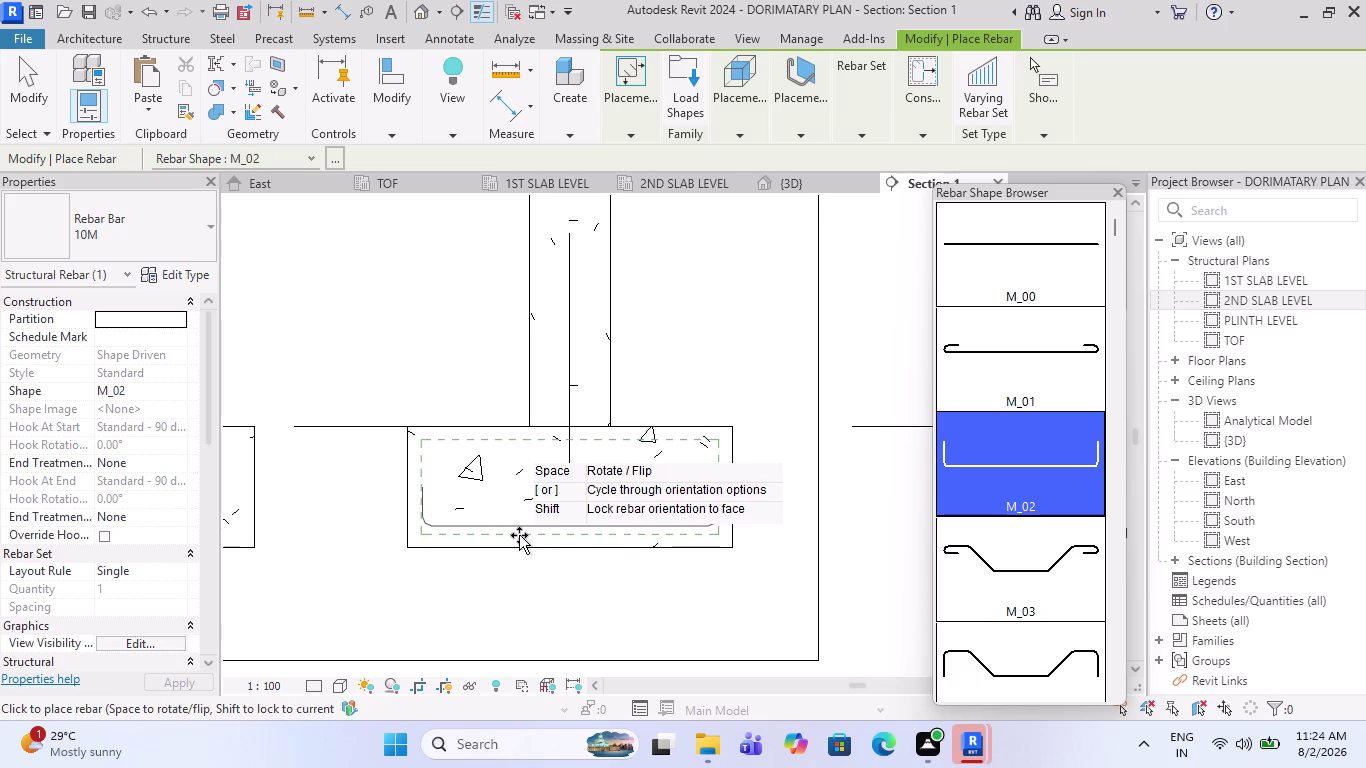
click(519, 535)
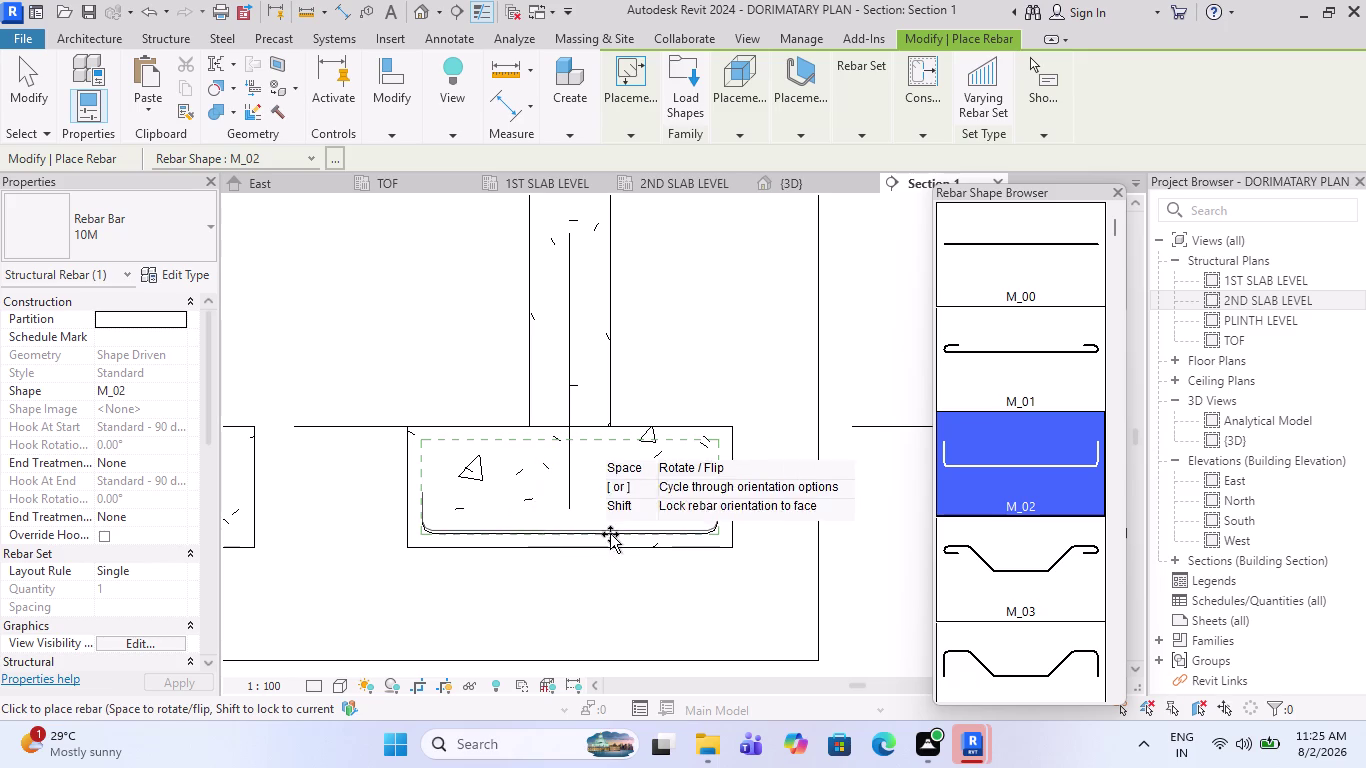
scroll(up, 3)
key(Escape)
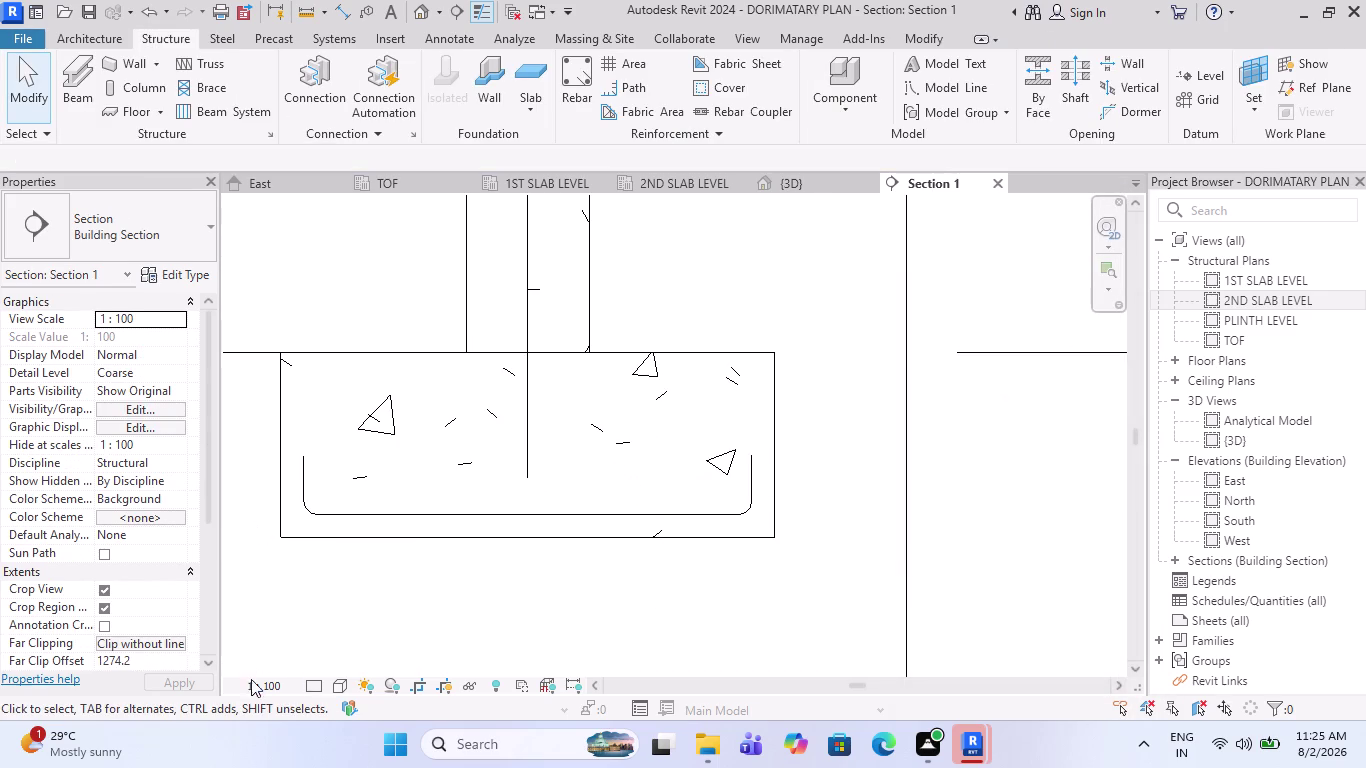
click(335, 680)
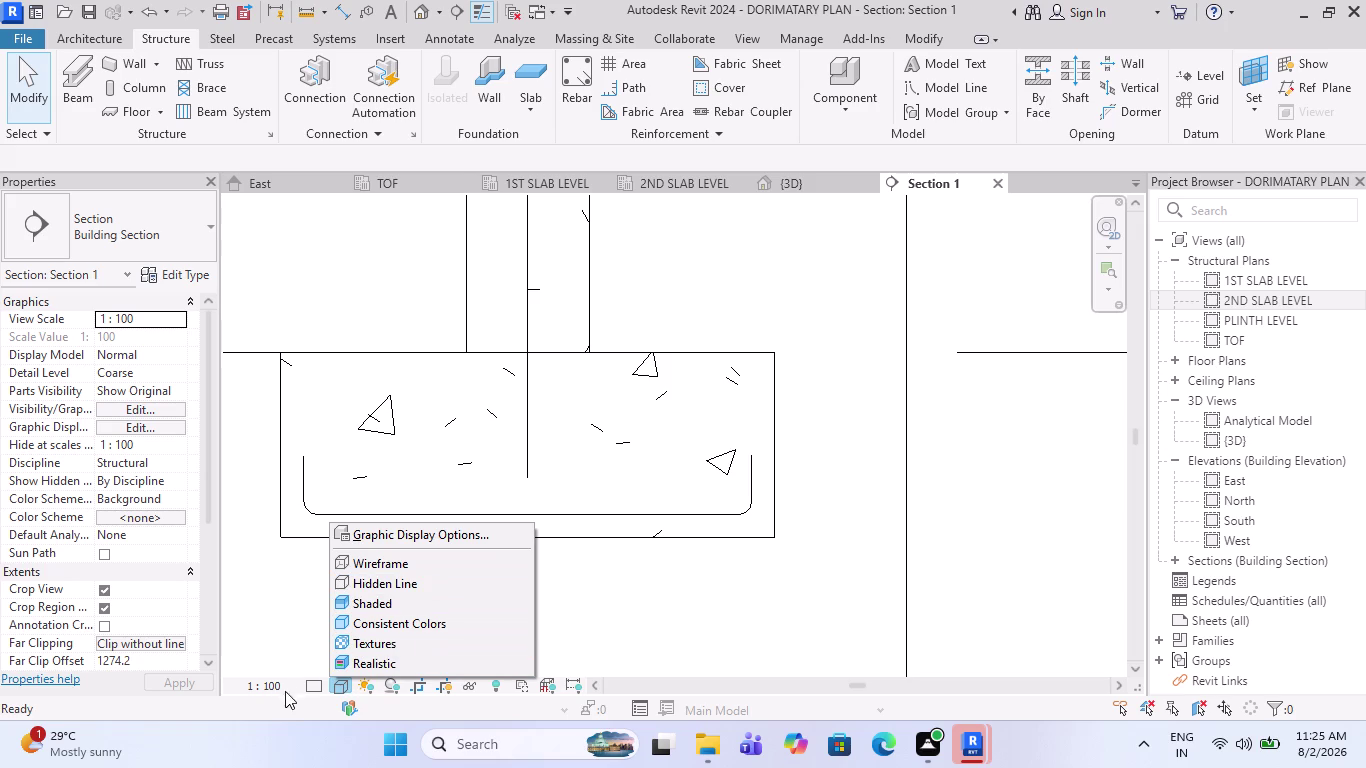
Set Section 1 to Fine detail level and open the 10M rebar Type Properties.
click(317, 685)
click(338, 672)
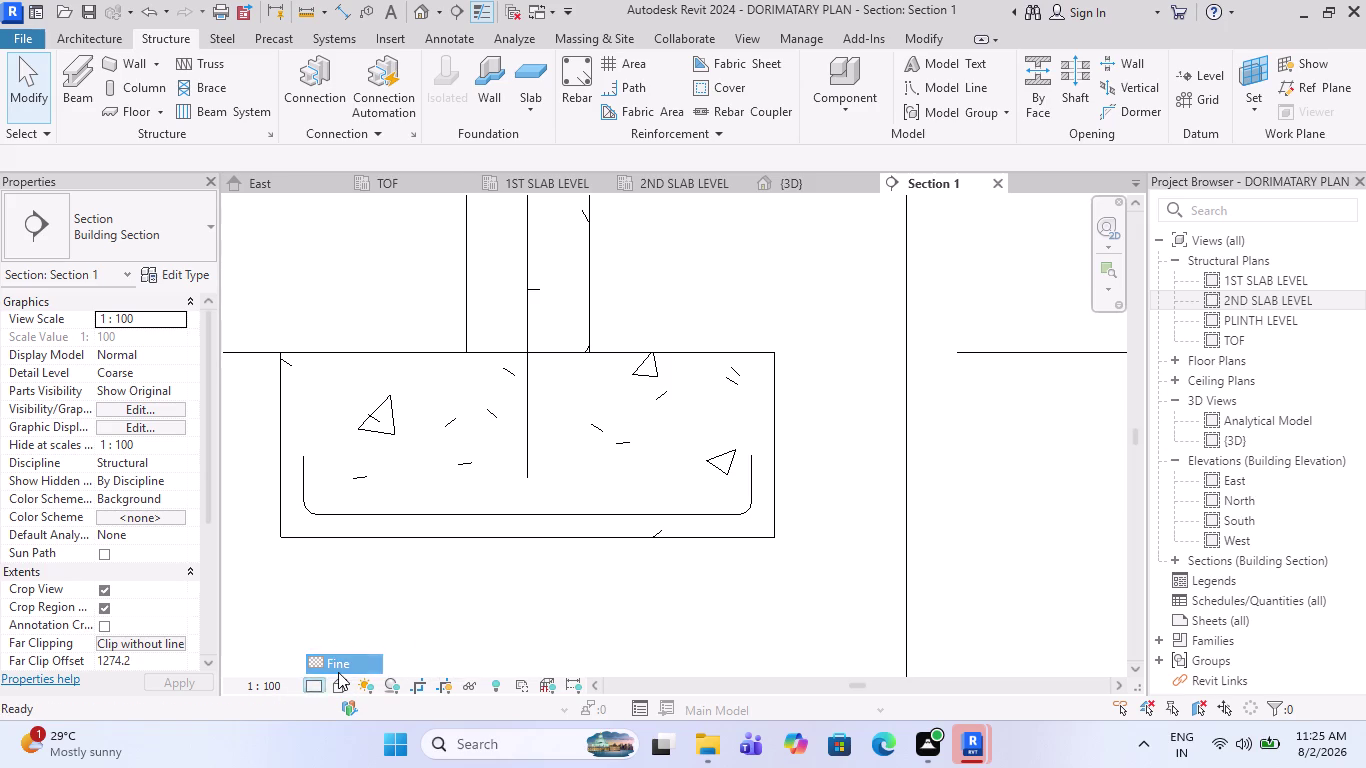
scroll(down, 3)
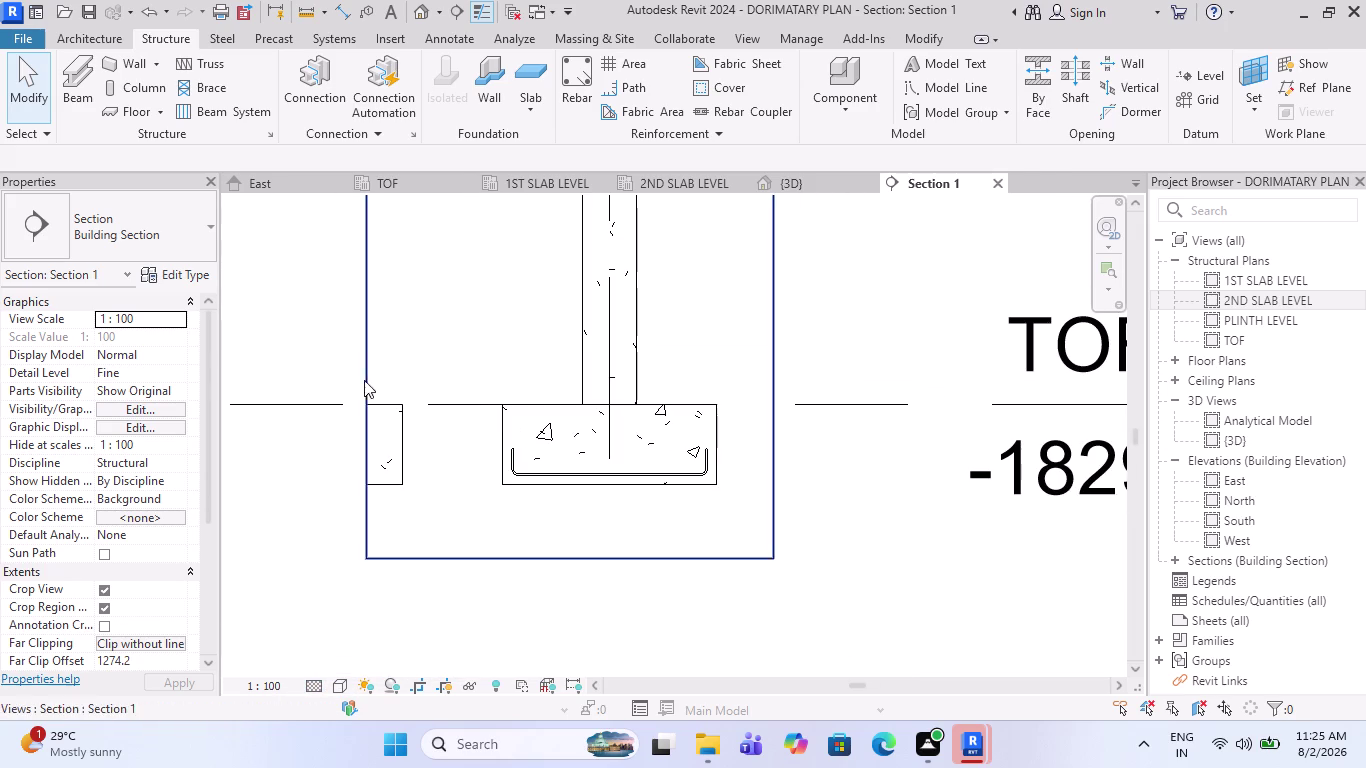
click(592, 97)
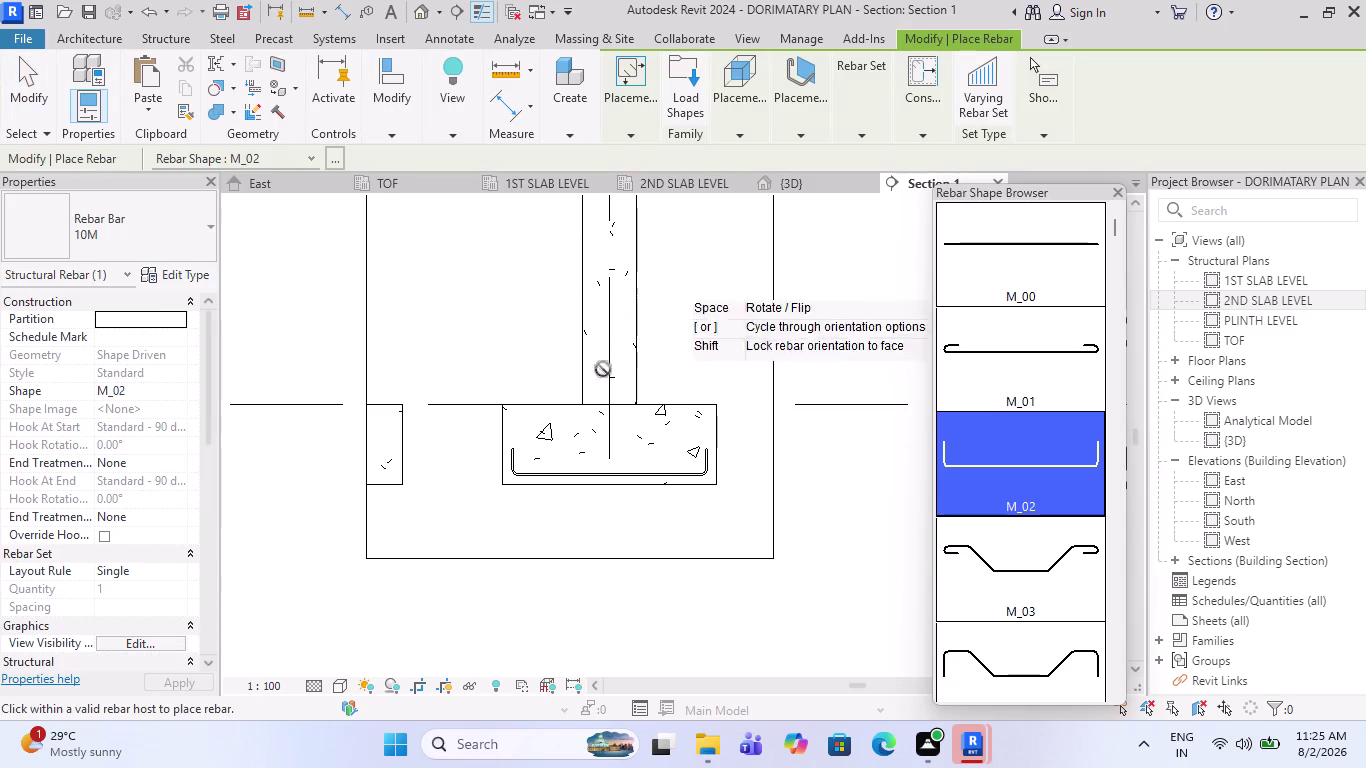
click(196, 277)
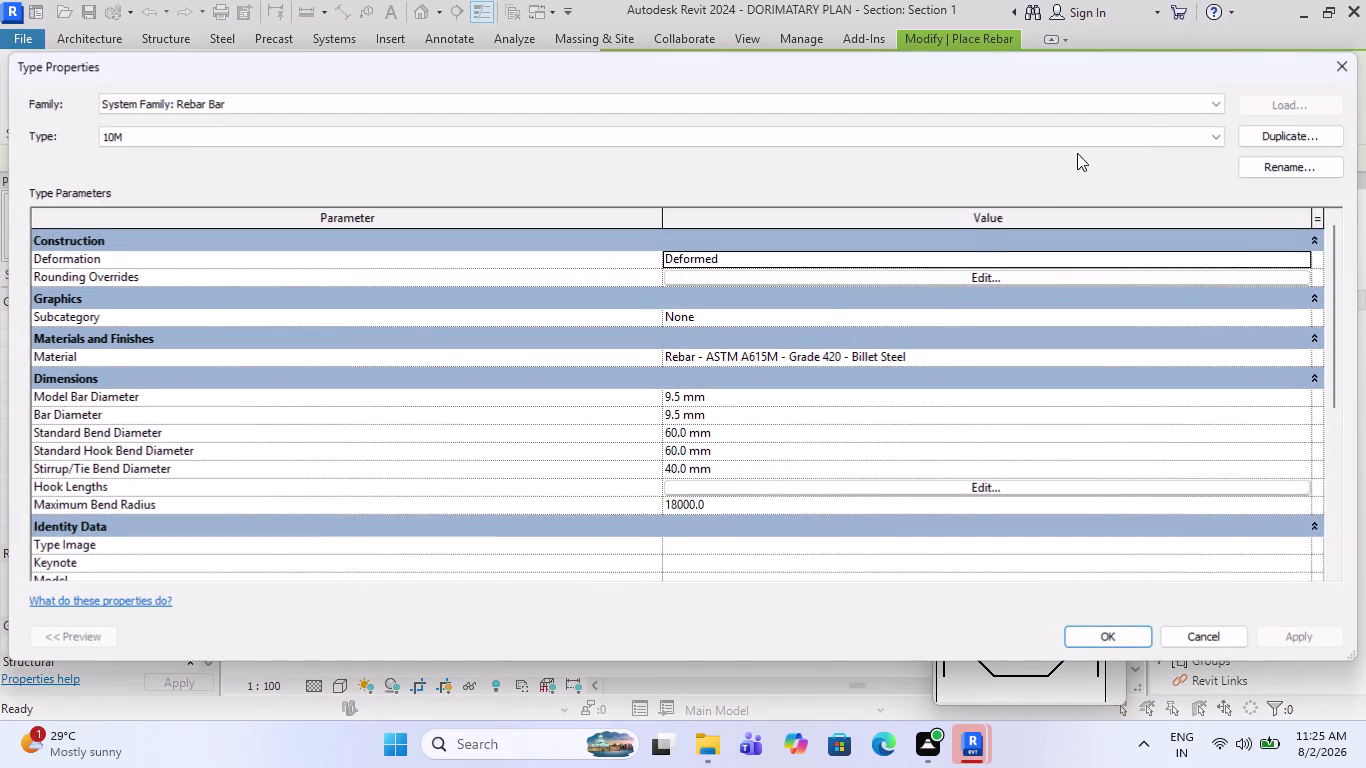
Duplicate the 10M rebar type as 10M 2 with 10 mm model and bar diameters.
click(1265, 142)
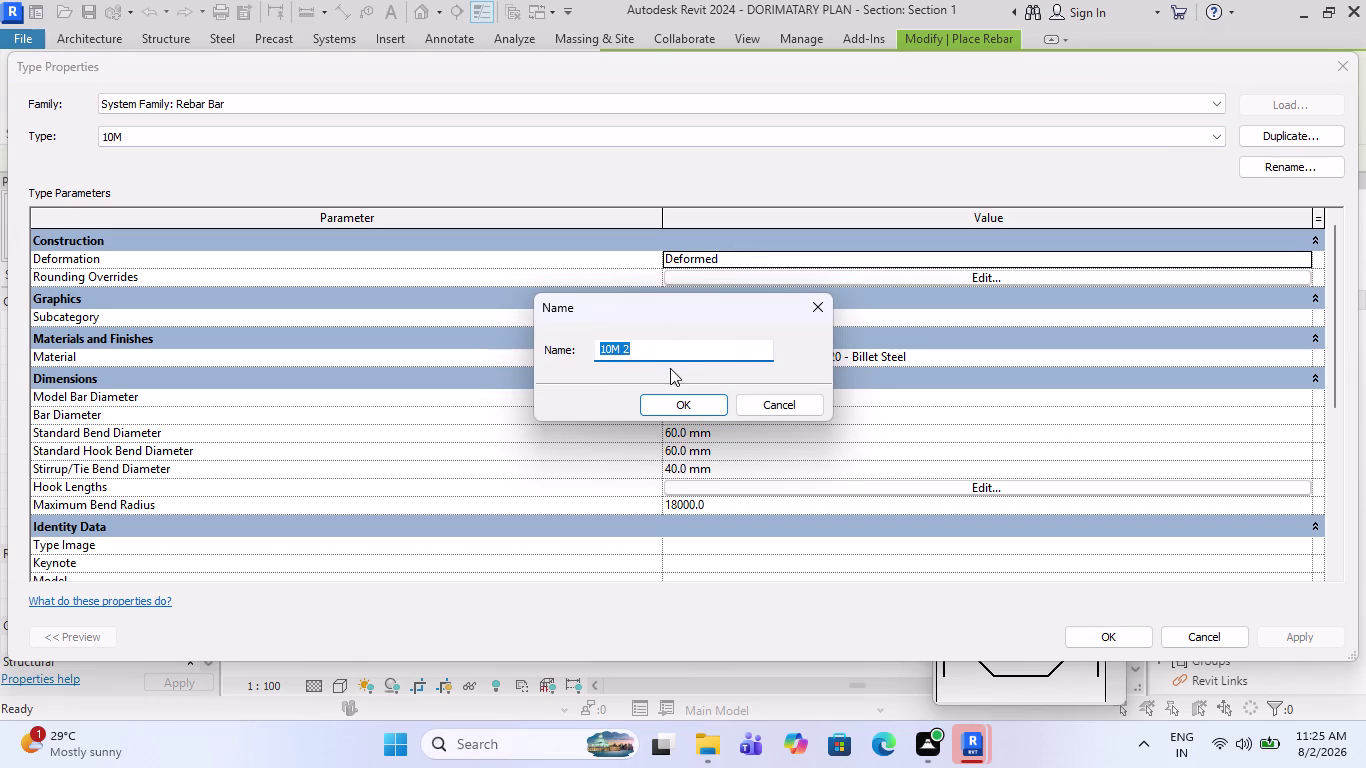
click(672, 396)
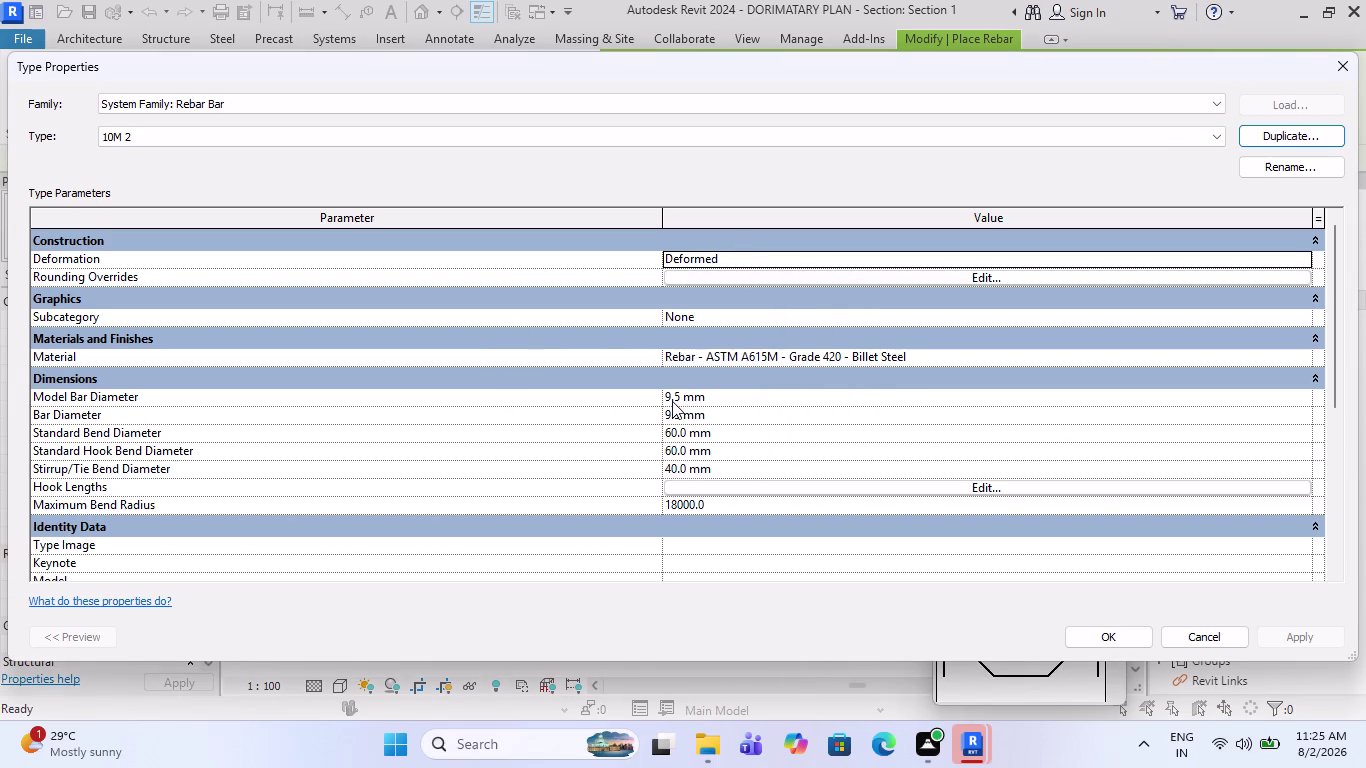
click(745, 393)
text(10)
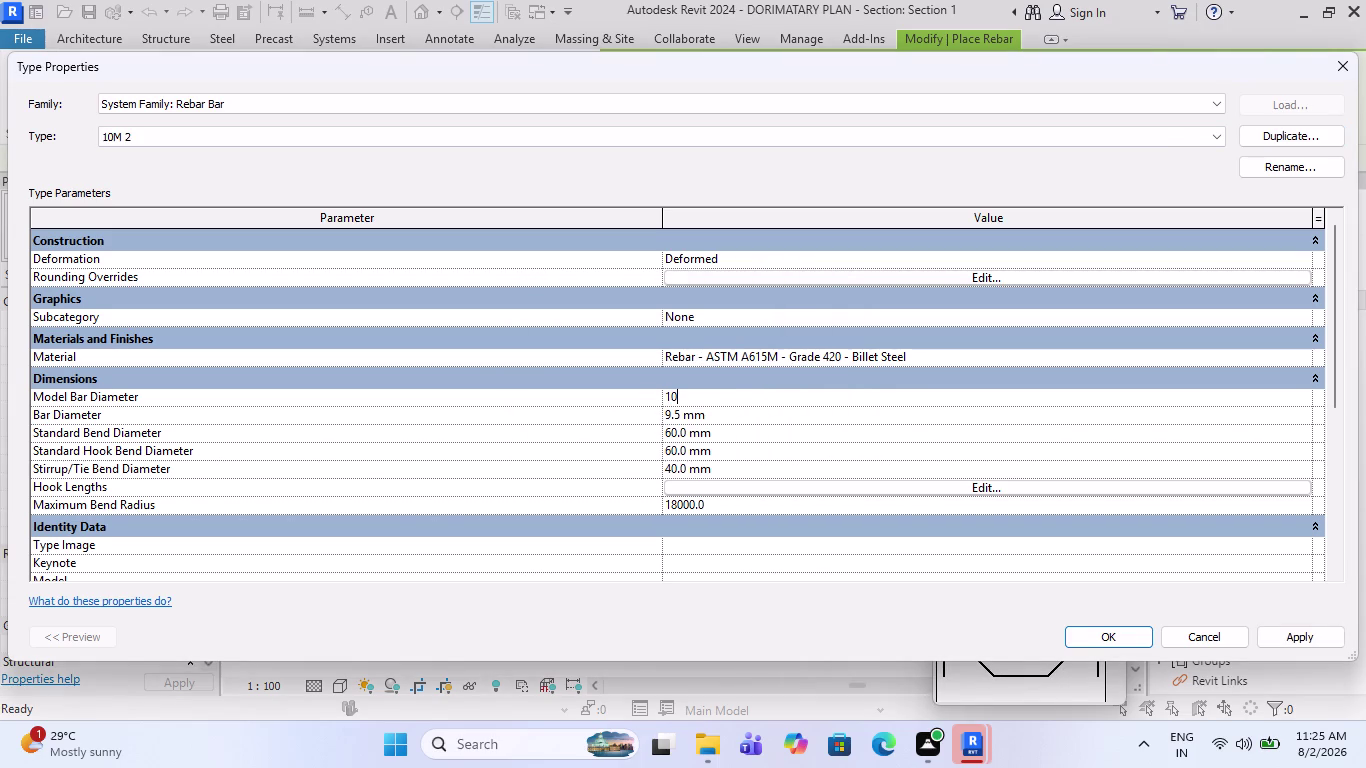
key(Return)
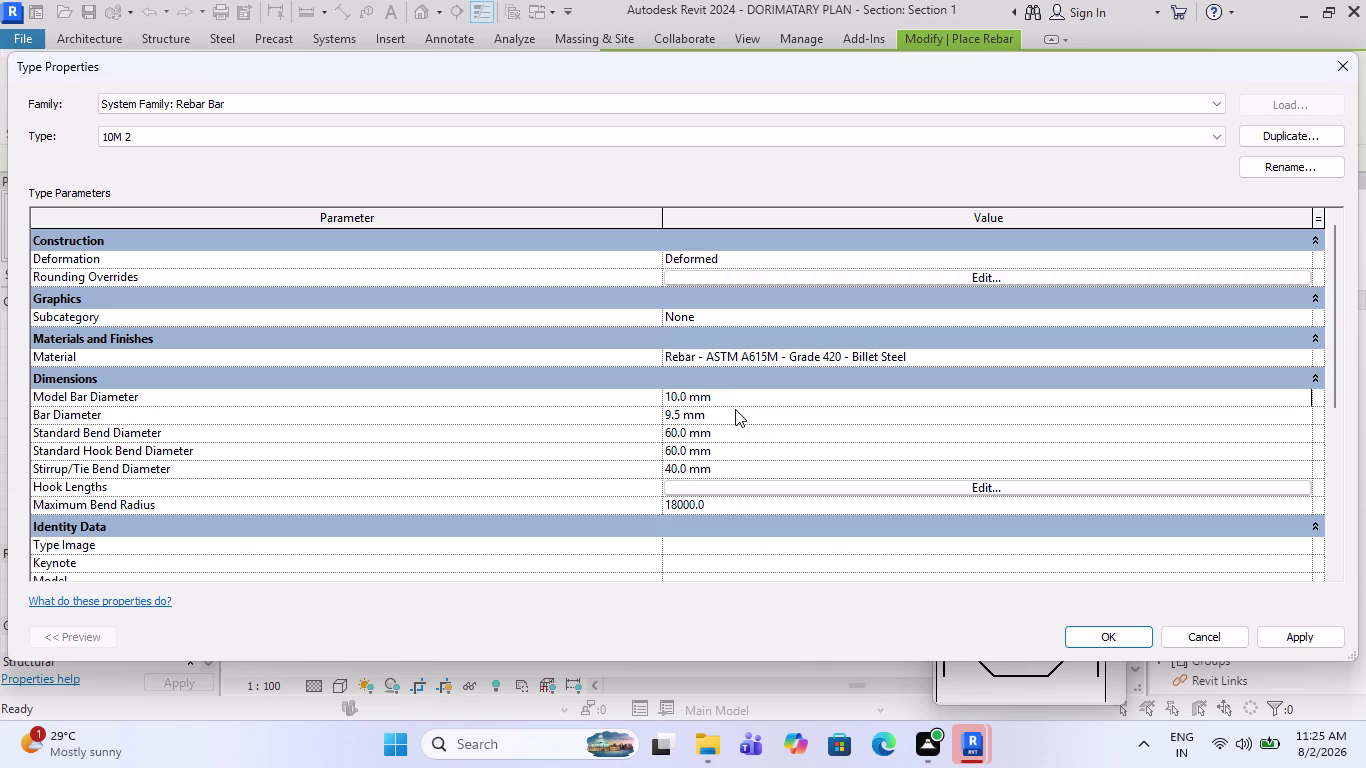
click(734, 411)
text(10)
click(1101, 638)
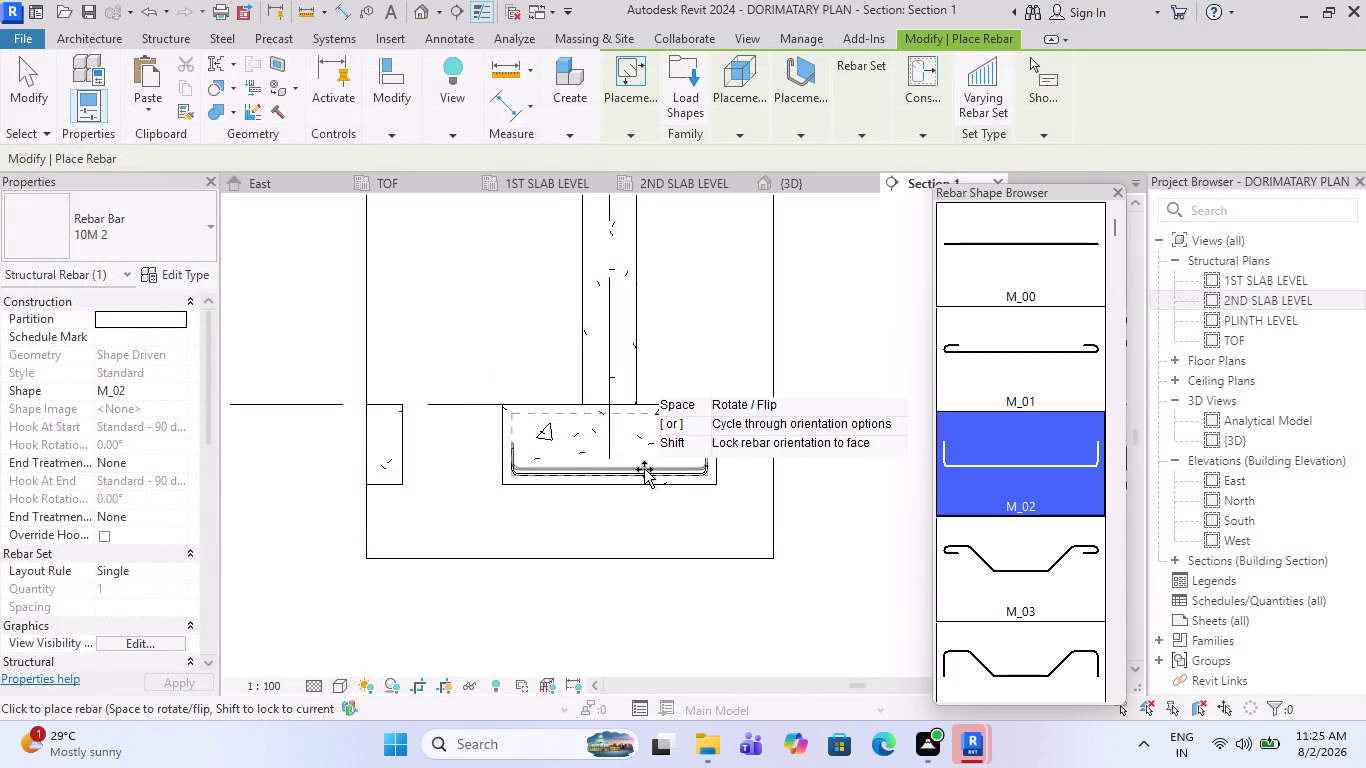
Place a flipped 10M 2 M_02 U-bar inside the concrete section.
scroll(up, 3)
scroll(up, 3)
scroll(up, 3)
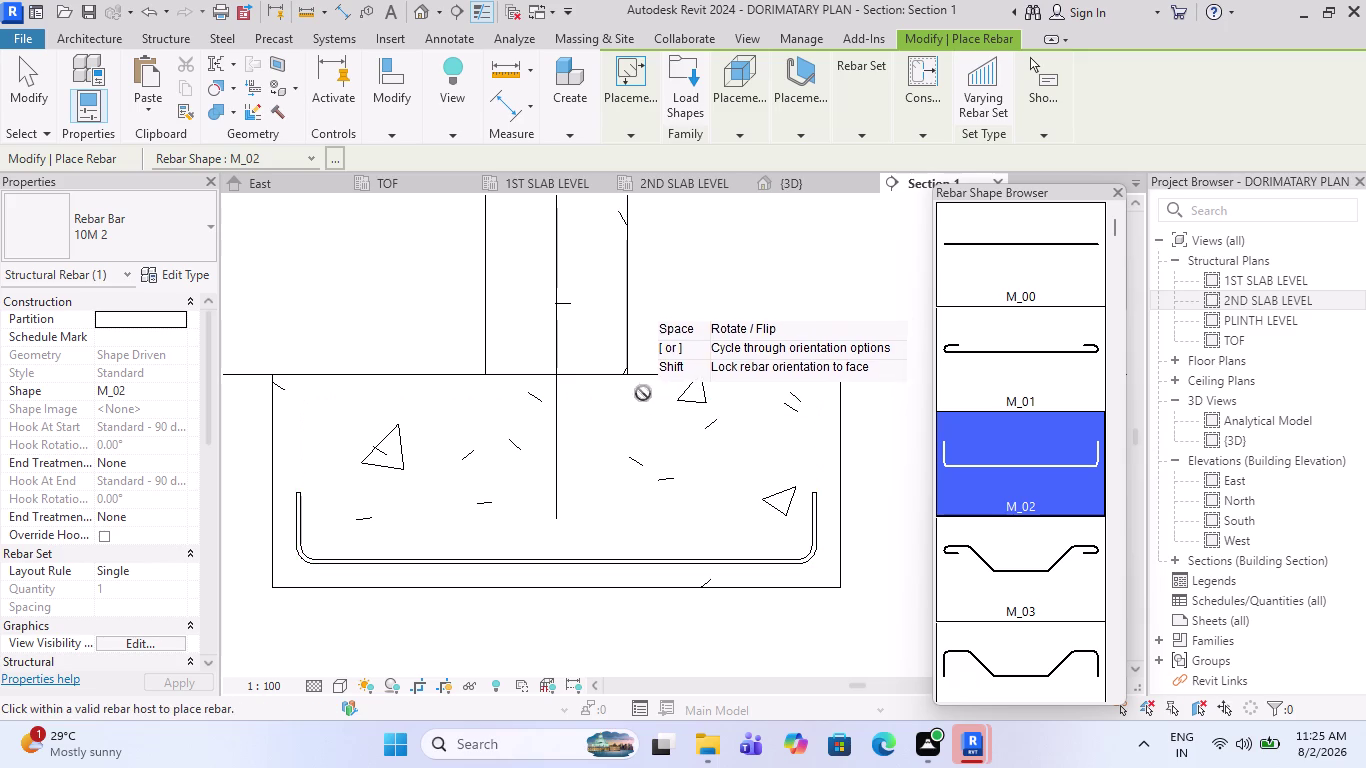
click(633, 399)
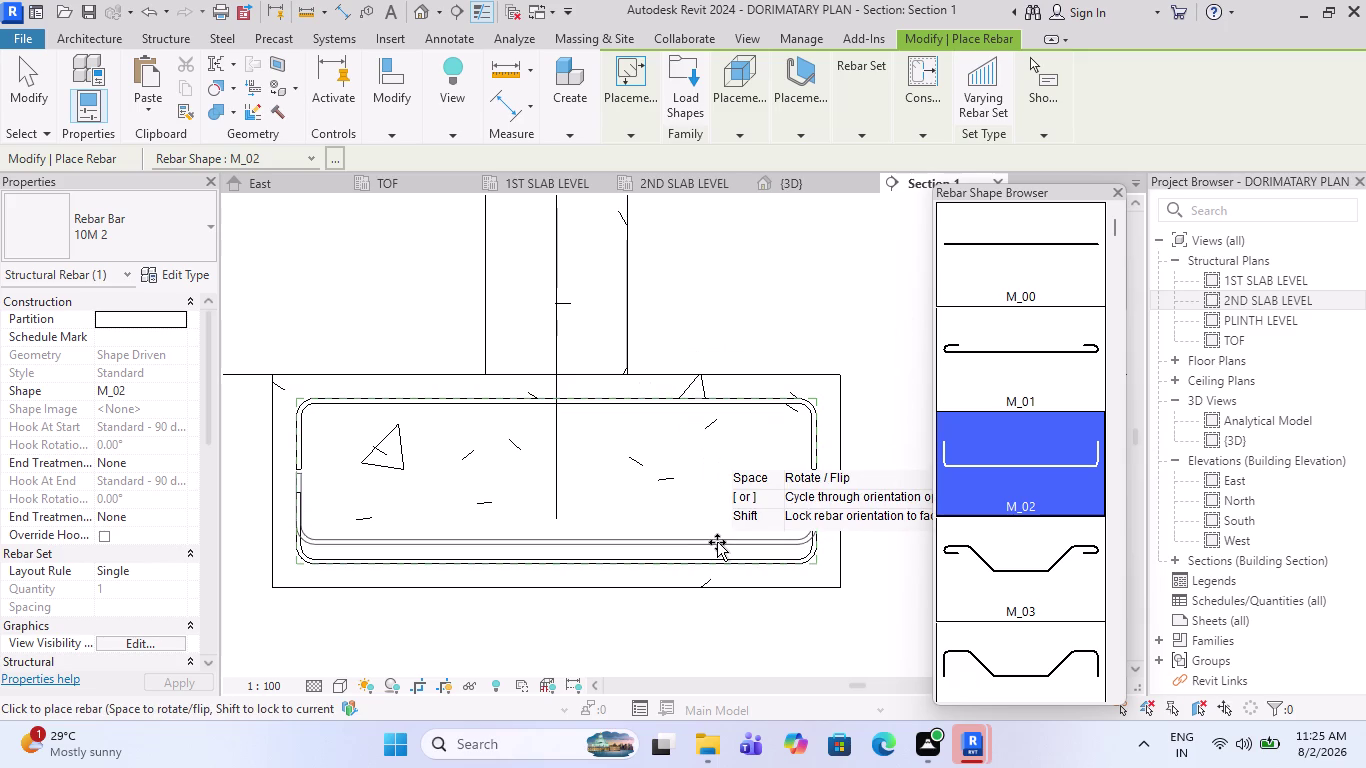
scroll(up, 3)
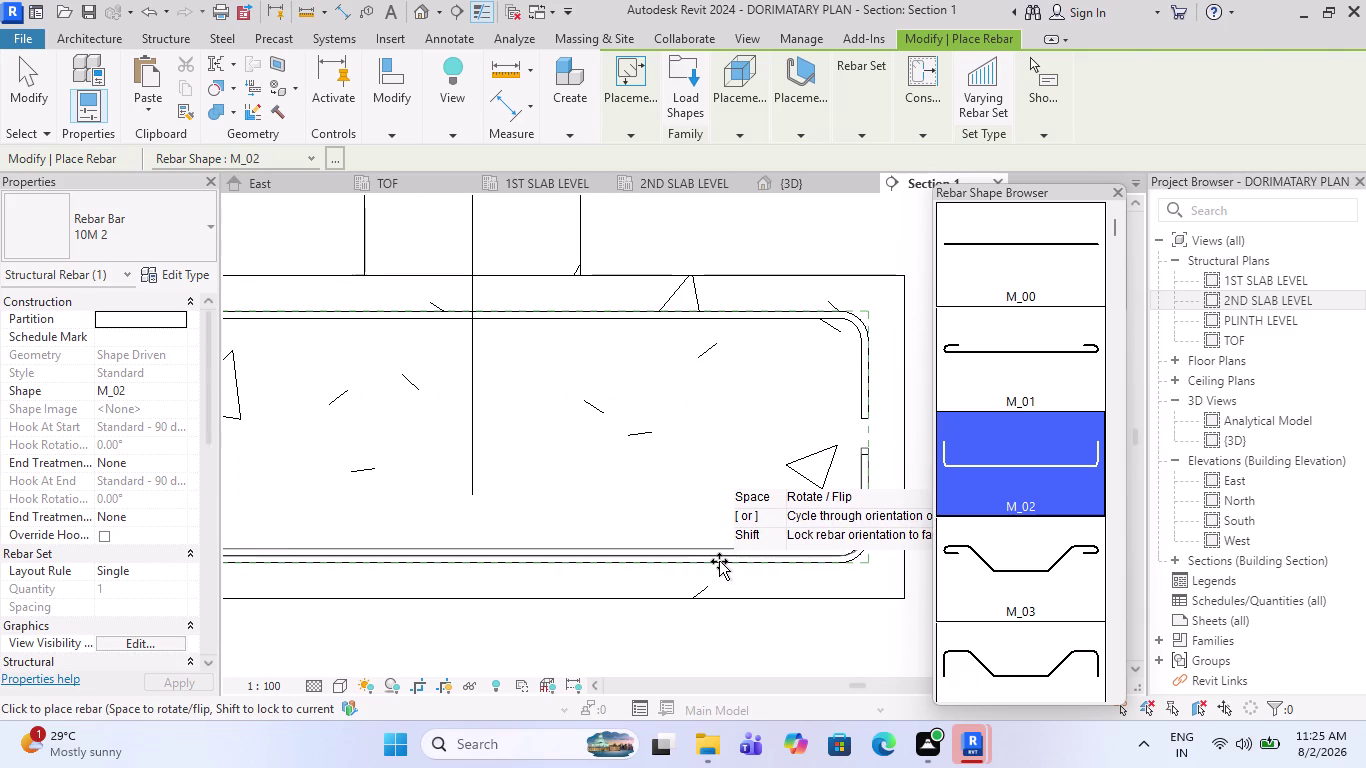
key(Escape)
click(719, 560)
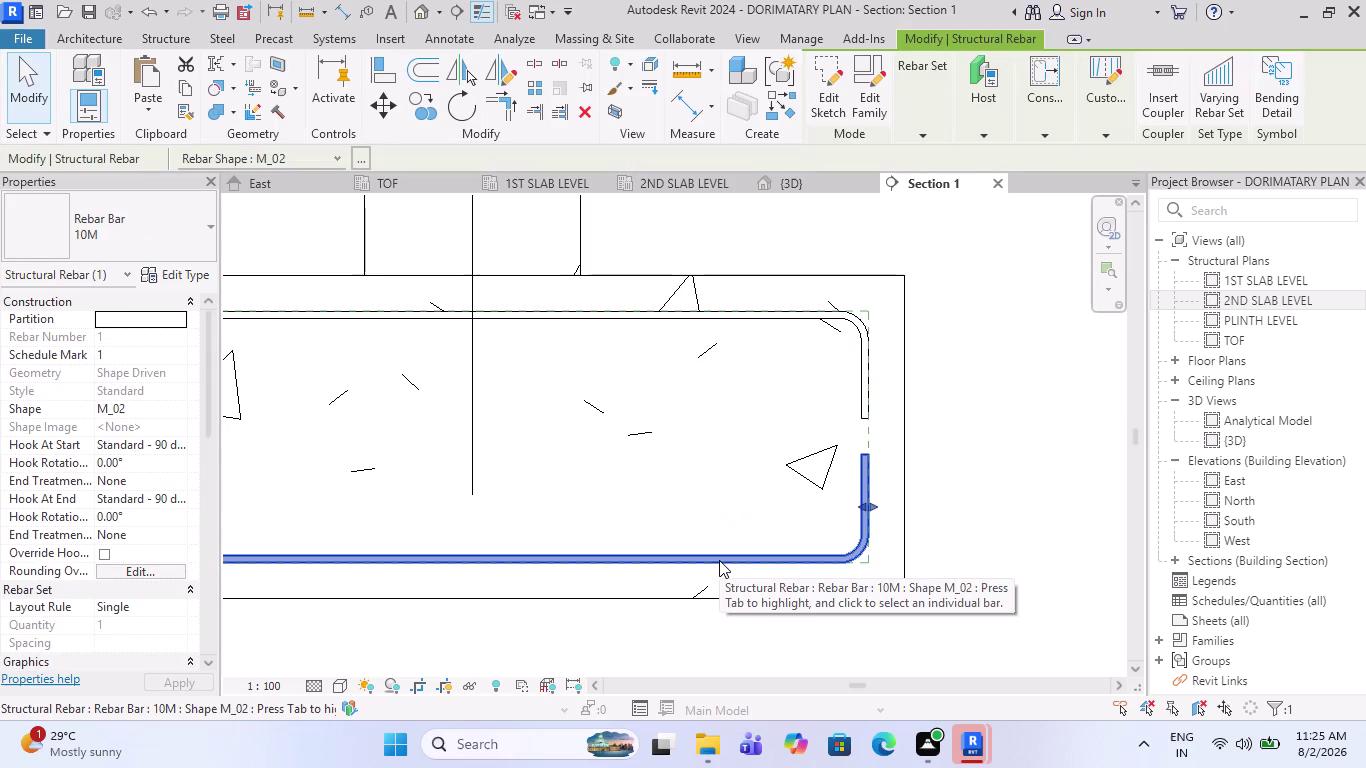
key(Delete)
scroll(down, 3)
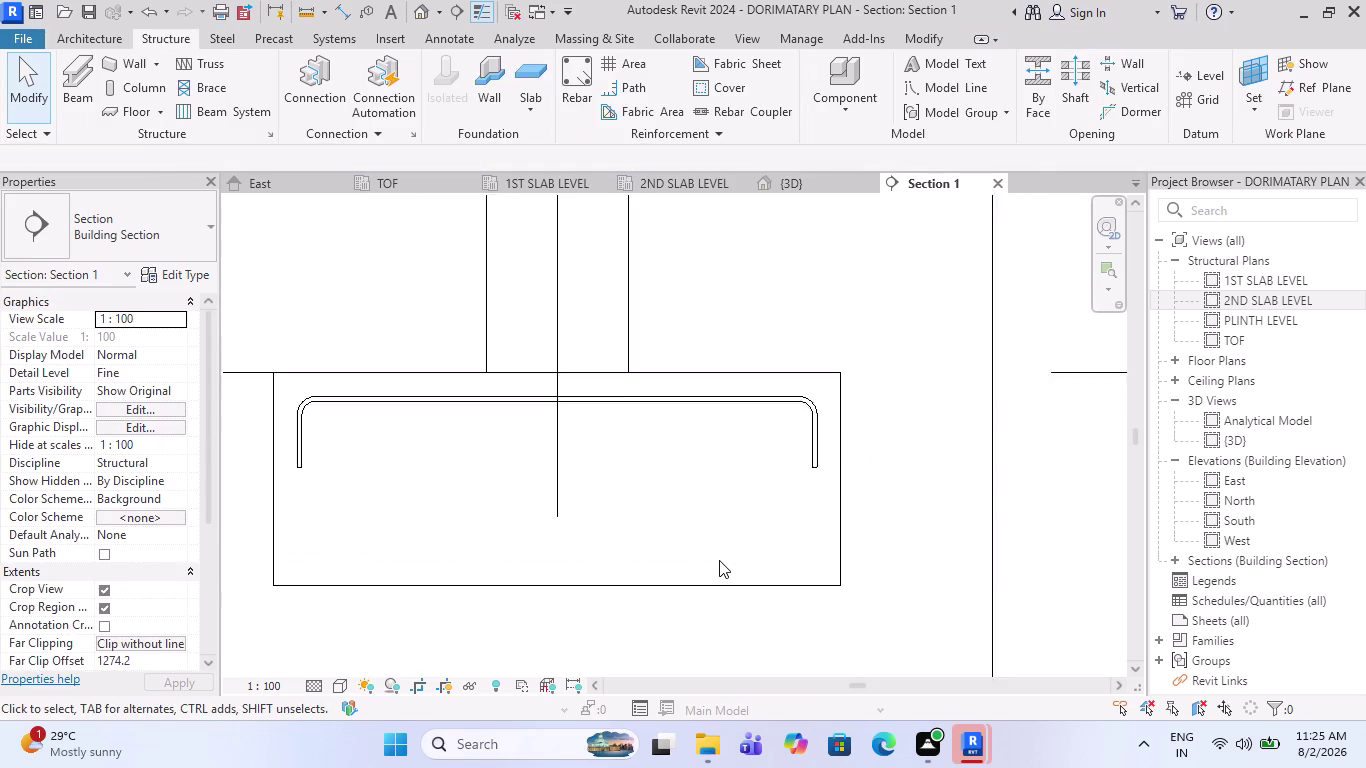
scroll(down, 3)
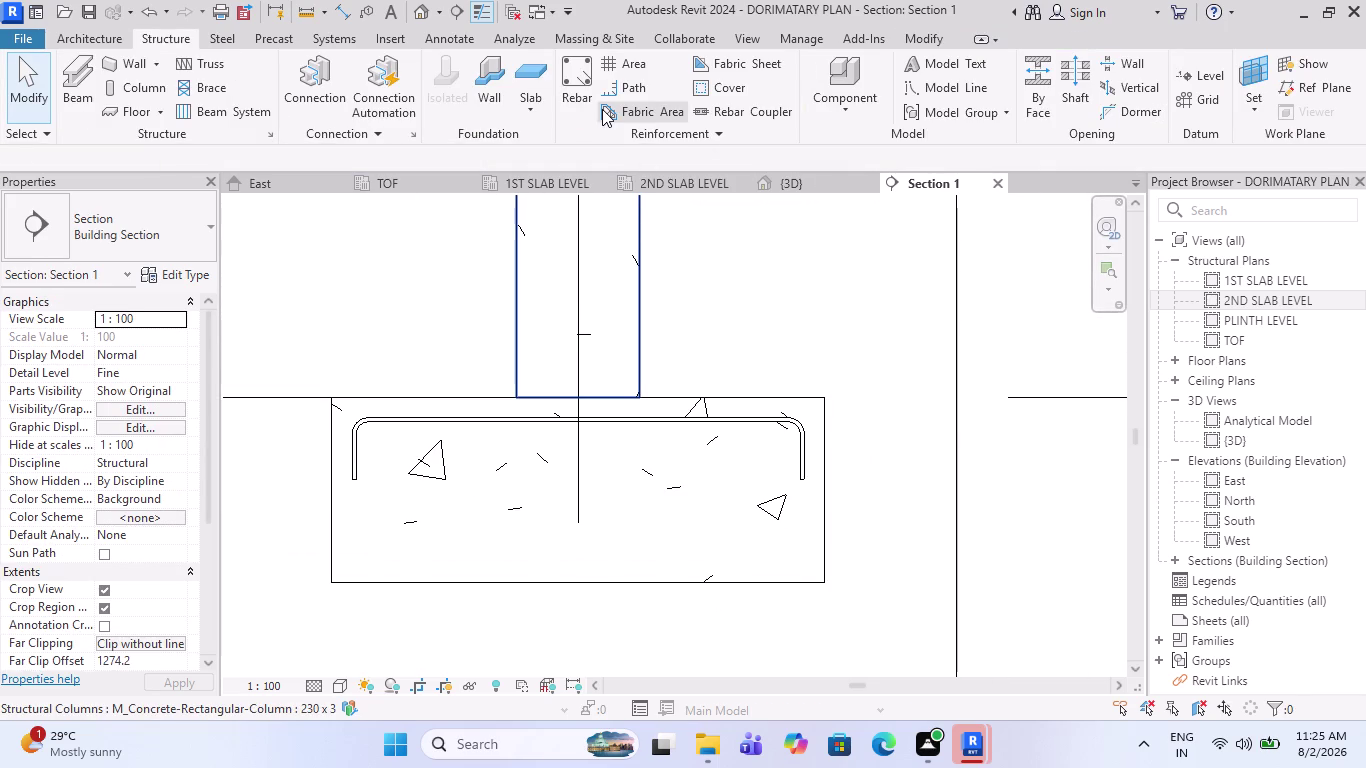
Place a second flipped M_02 U-bar to close the tie and select both bars.
click(591, 96)
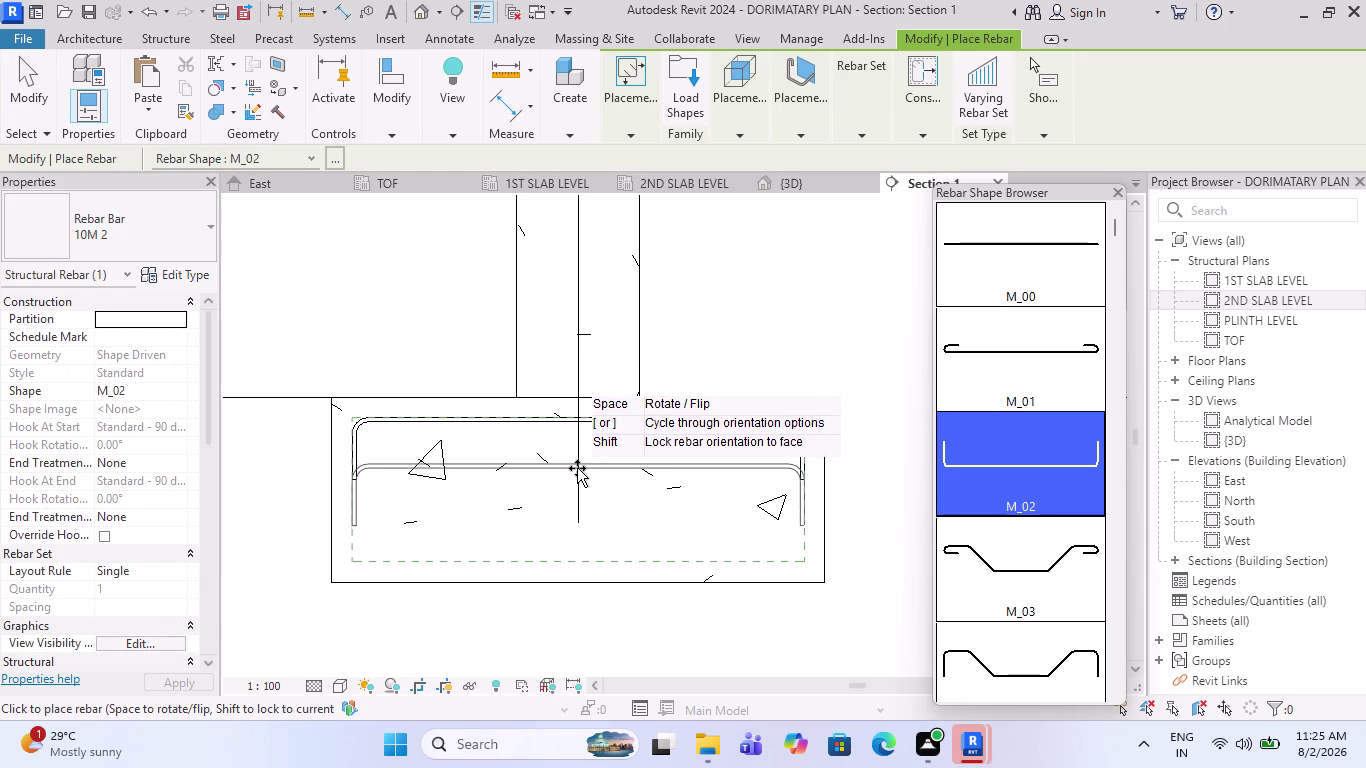
click(594, 559)
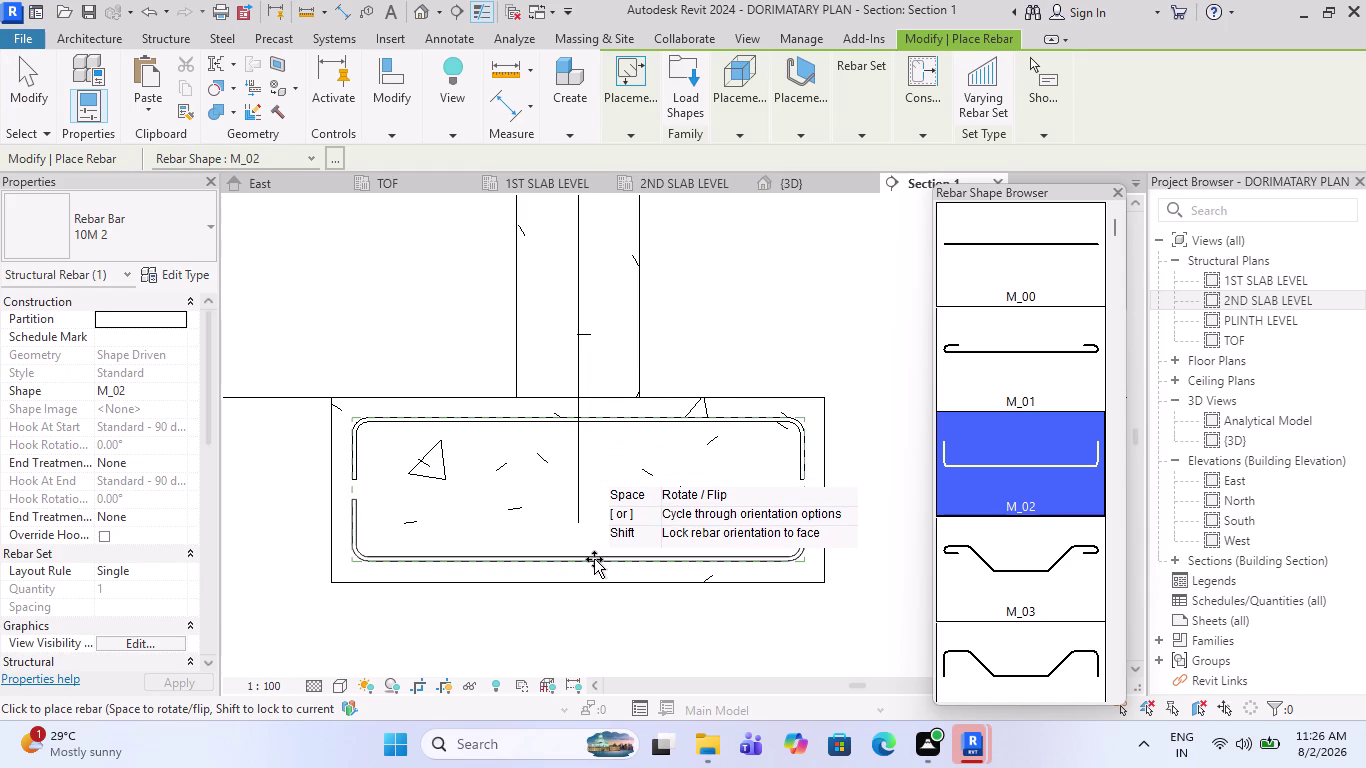
scroll(down, 3)
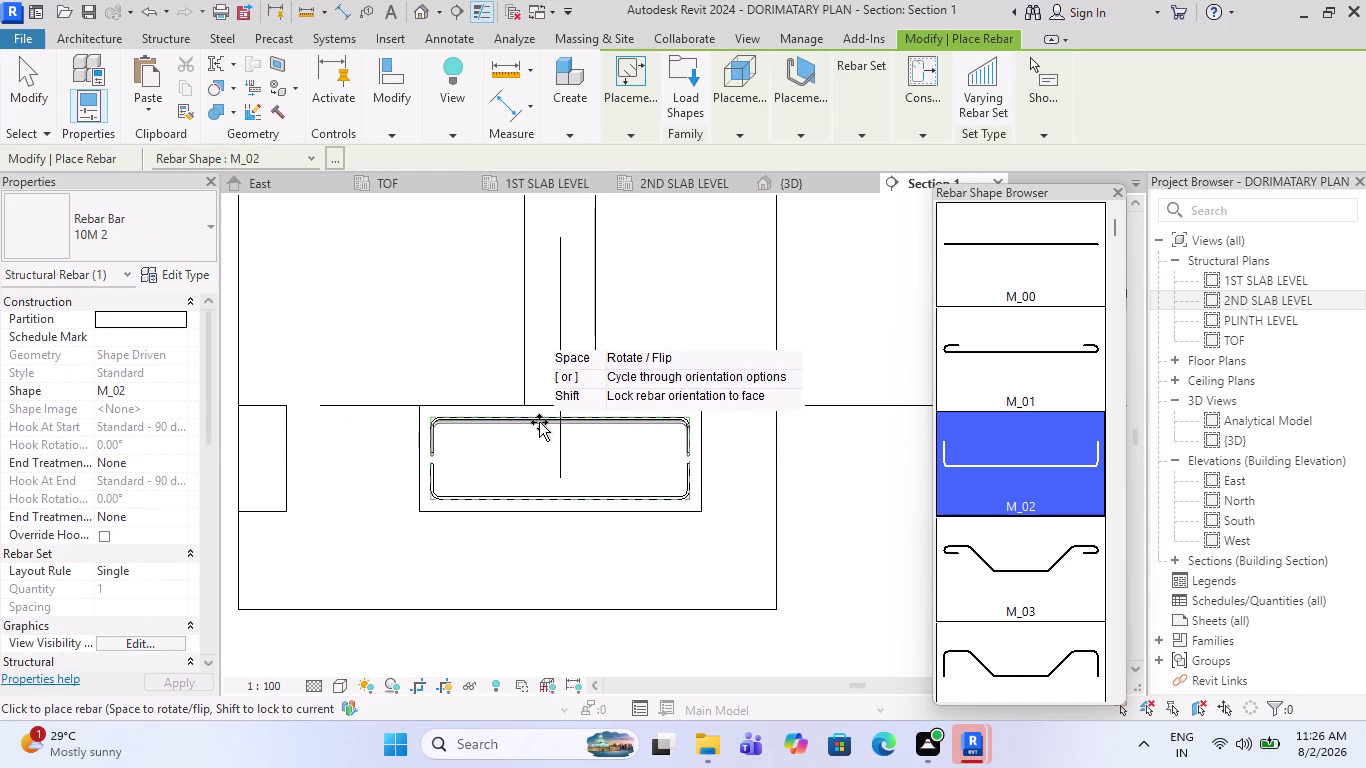
scroll(up, 3)
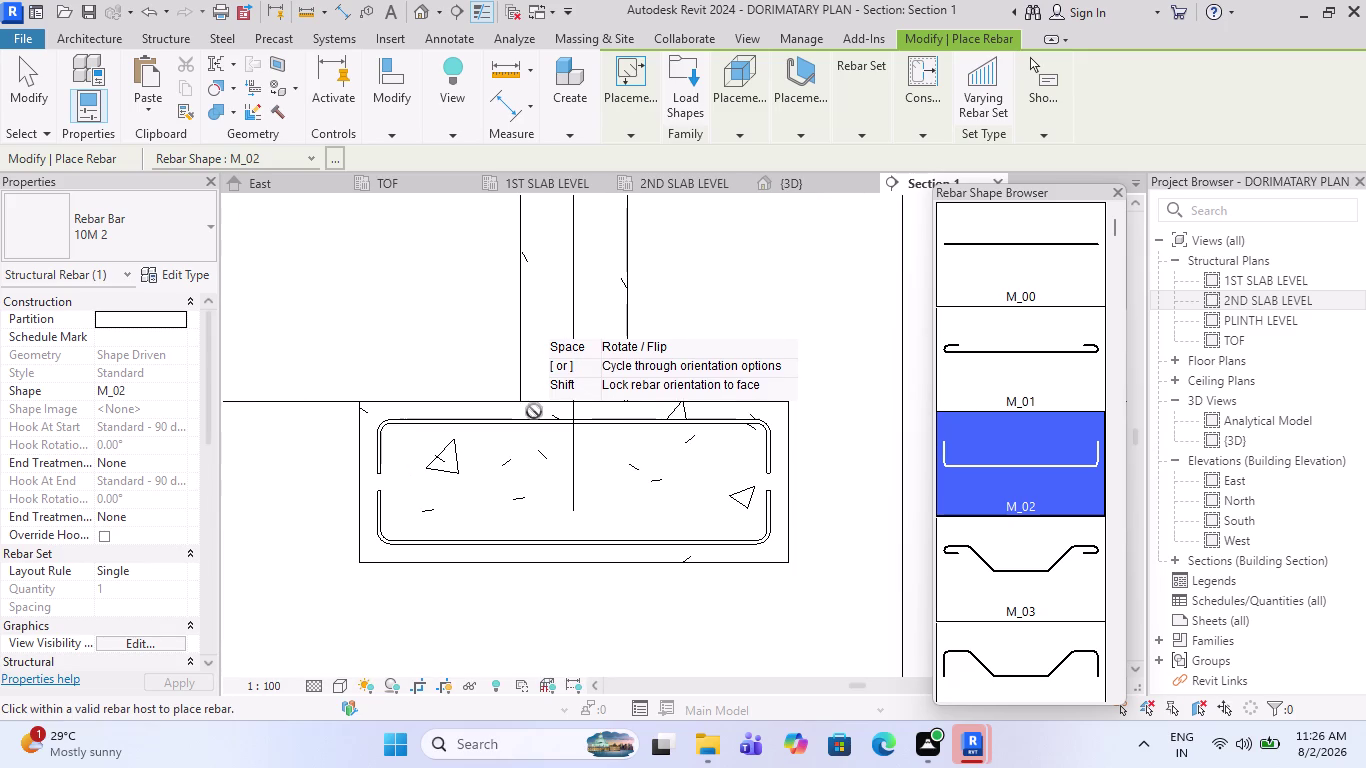
scroll(down, 3)
scroll(up, 3)
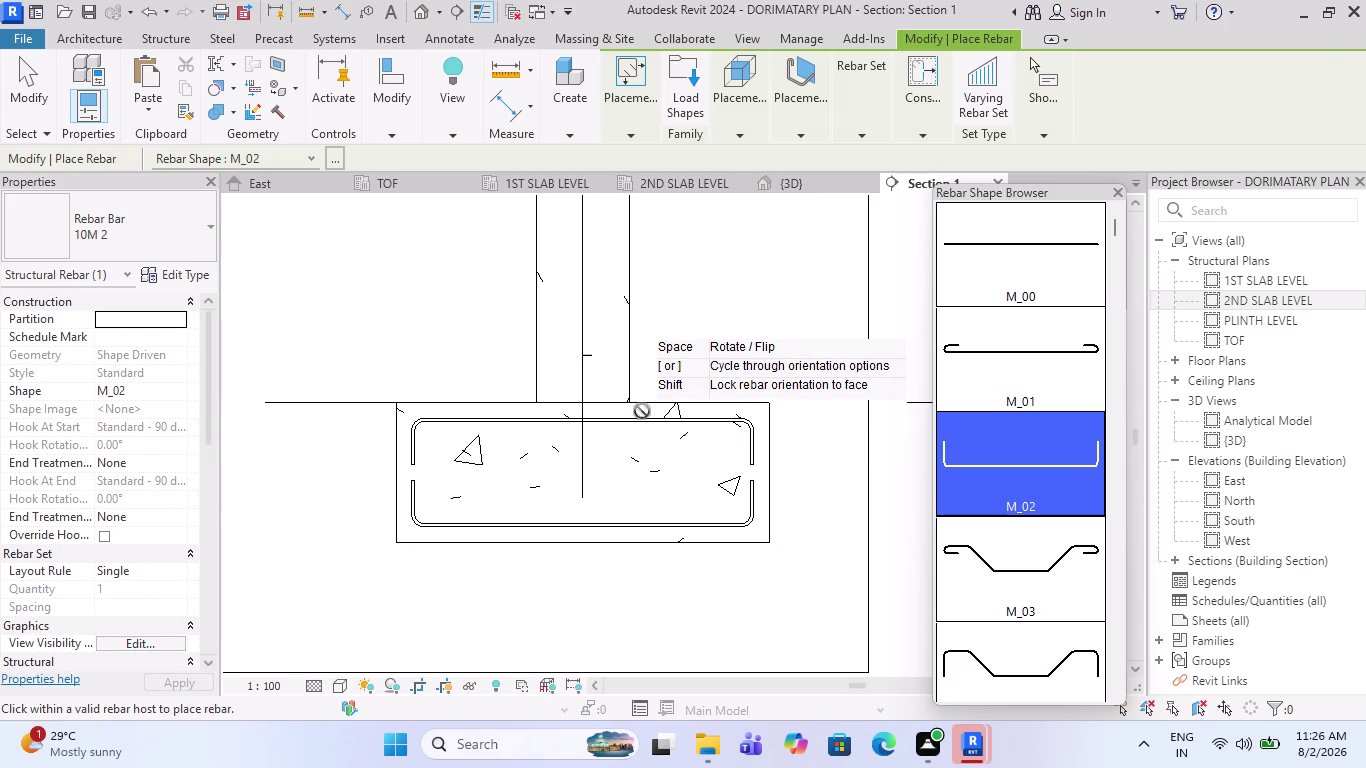
key(Escape)
click(632, 411)
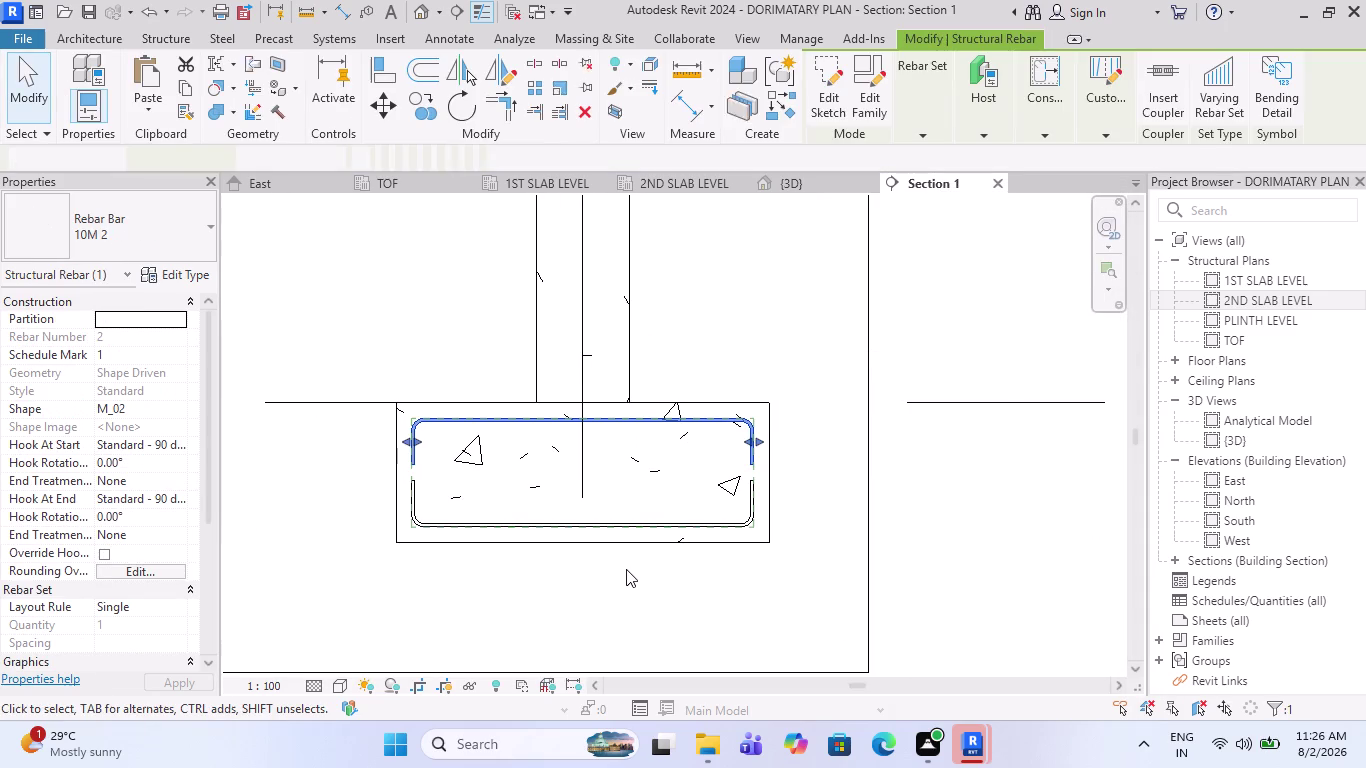
click(679, 520)
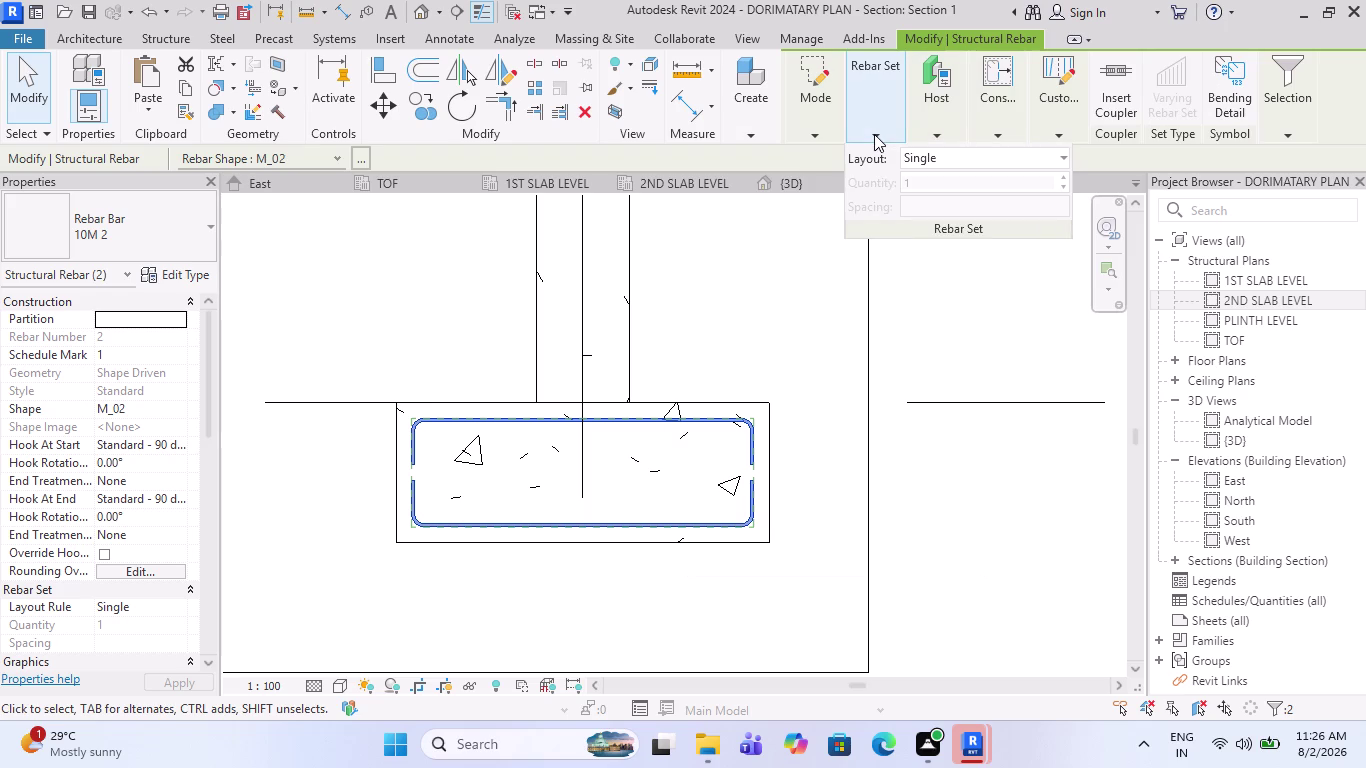
Set the two tie bars to a Maximum Spacing layout at 150 mm.
click(939, 162)
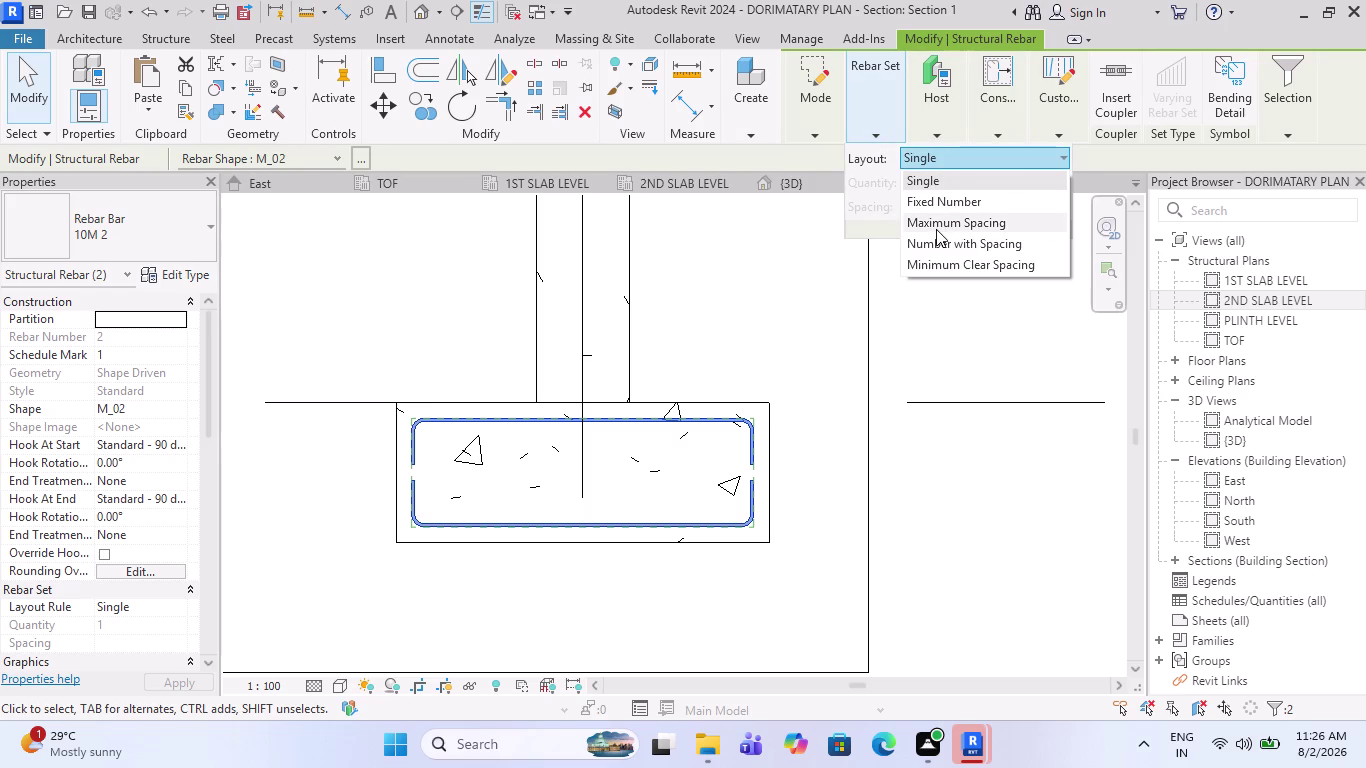
click(935, 225)
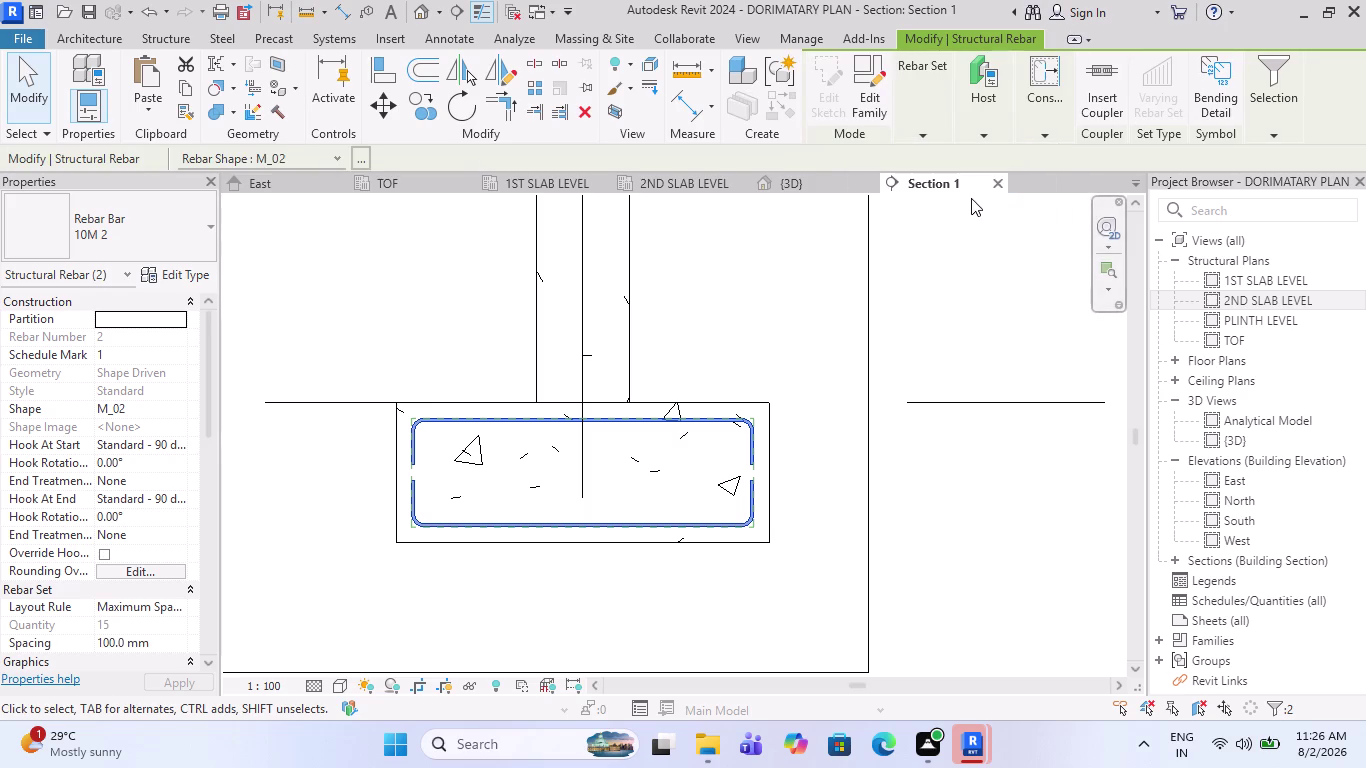
click(1015, 203)
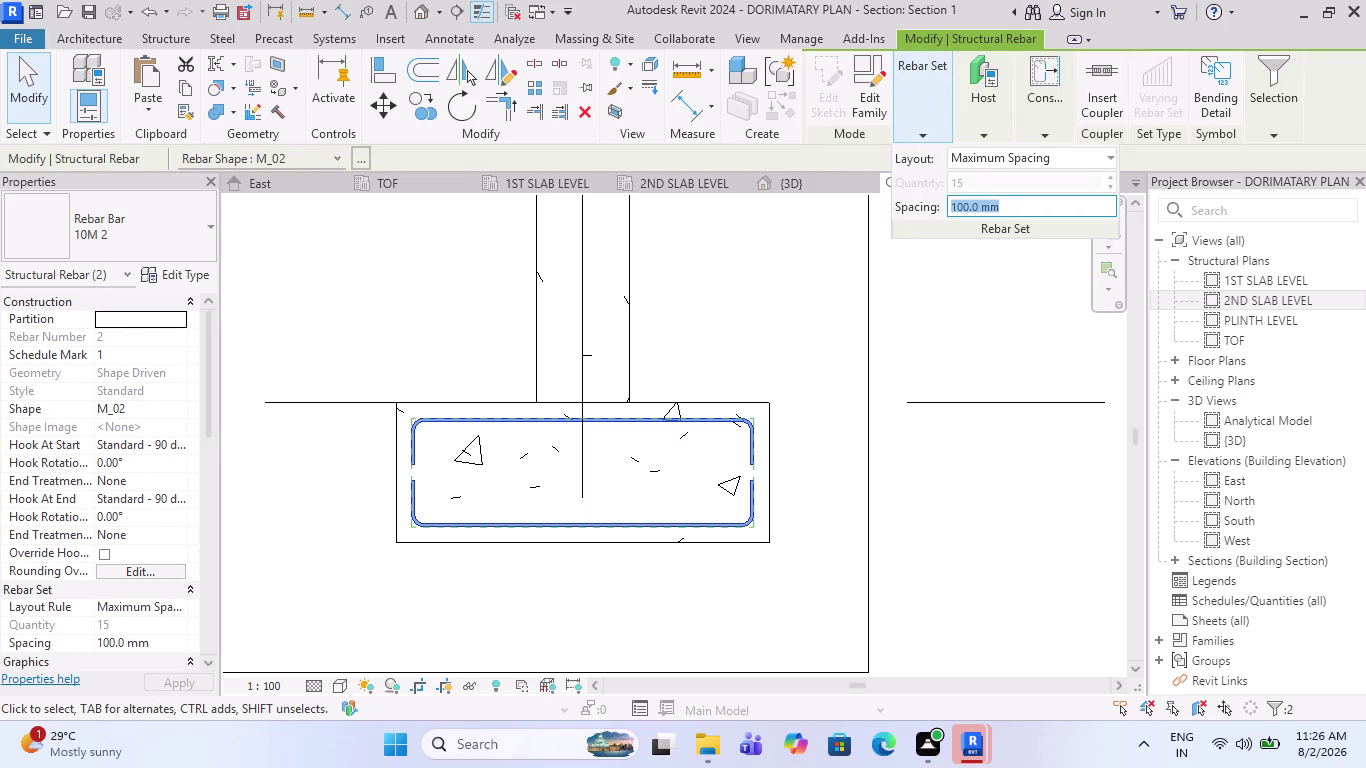
key(1)
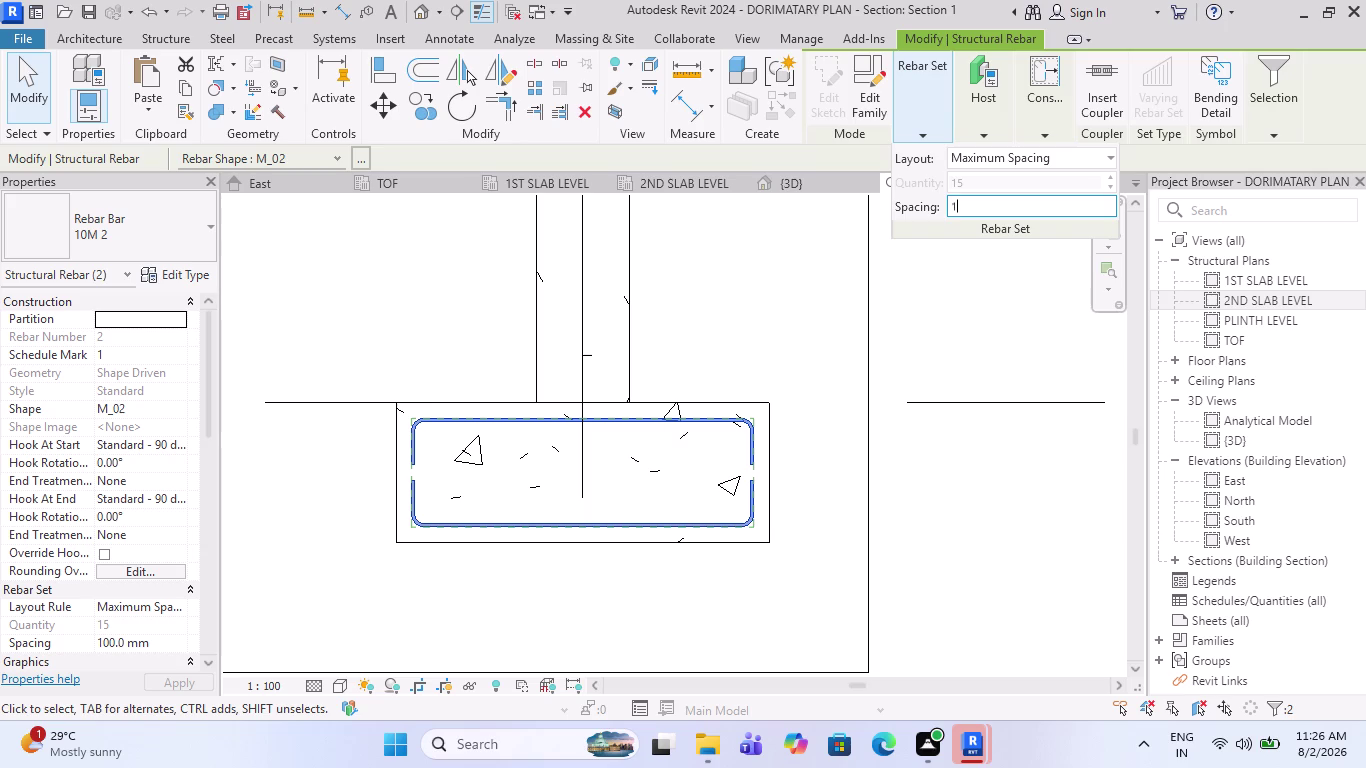
text(50)
key(Return)
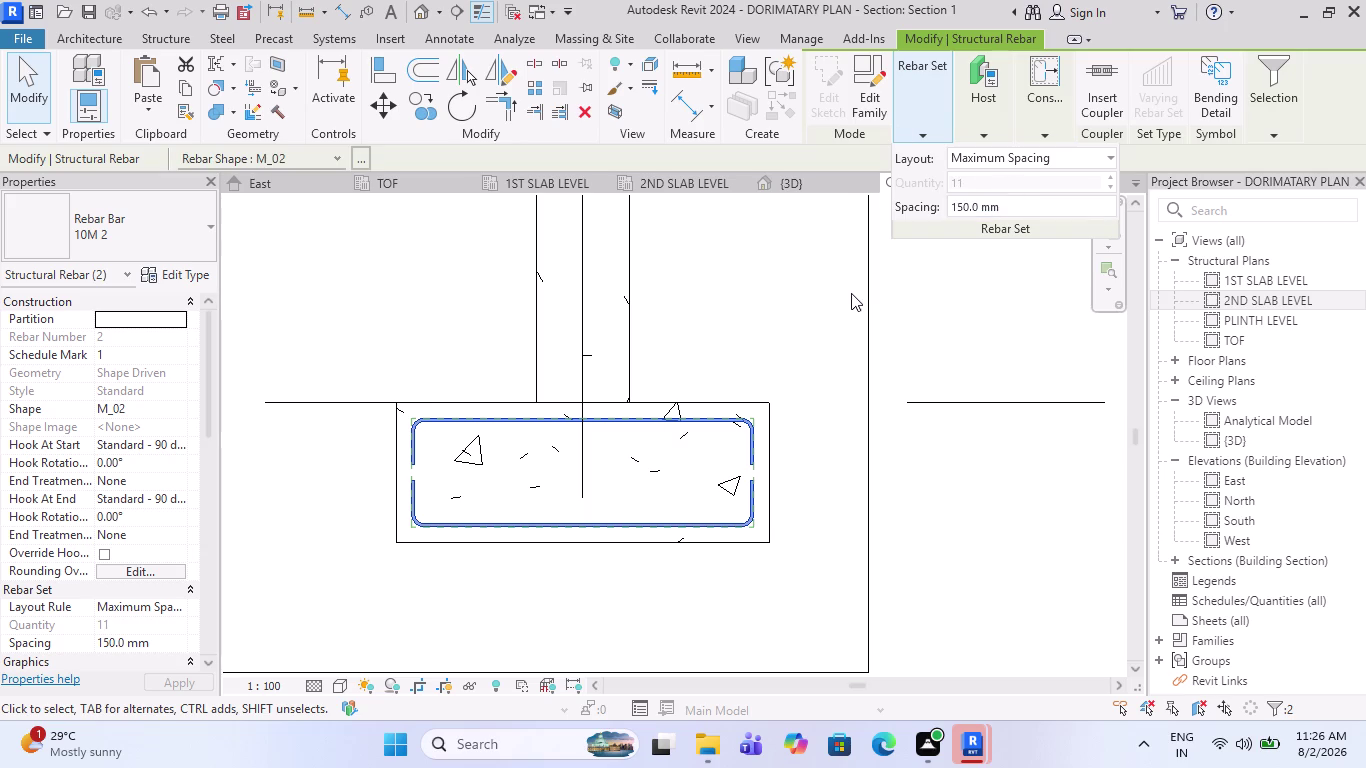
click(786, 297)
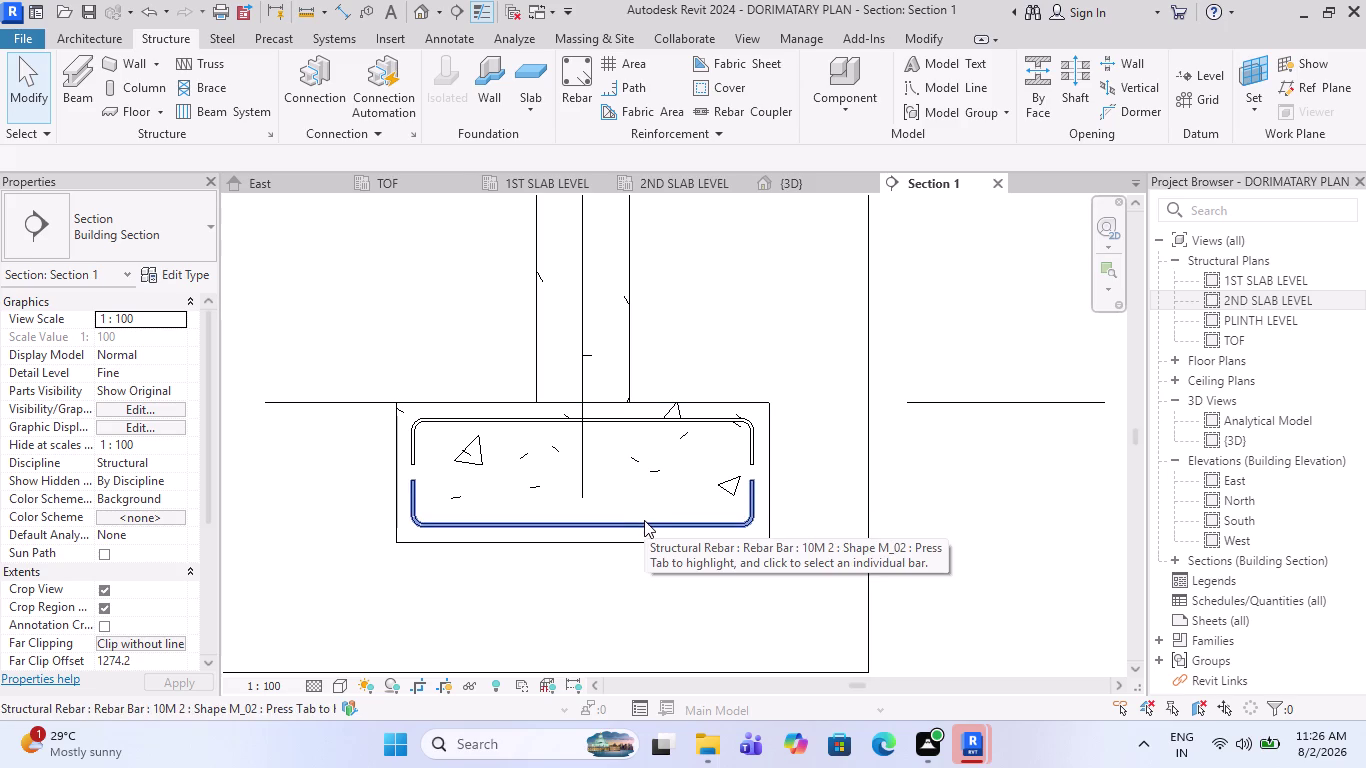
Start Rebar placement with orientation set to Perpendicular to Cover.
click(591, 87)
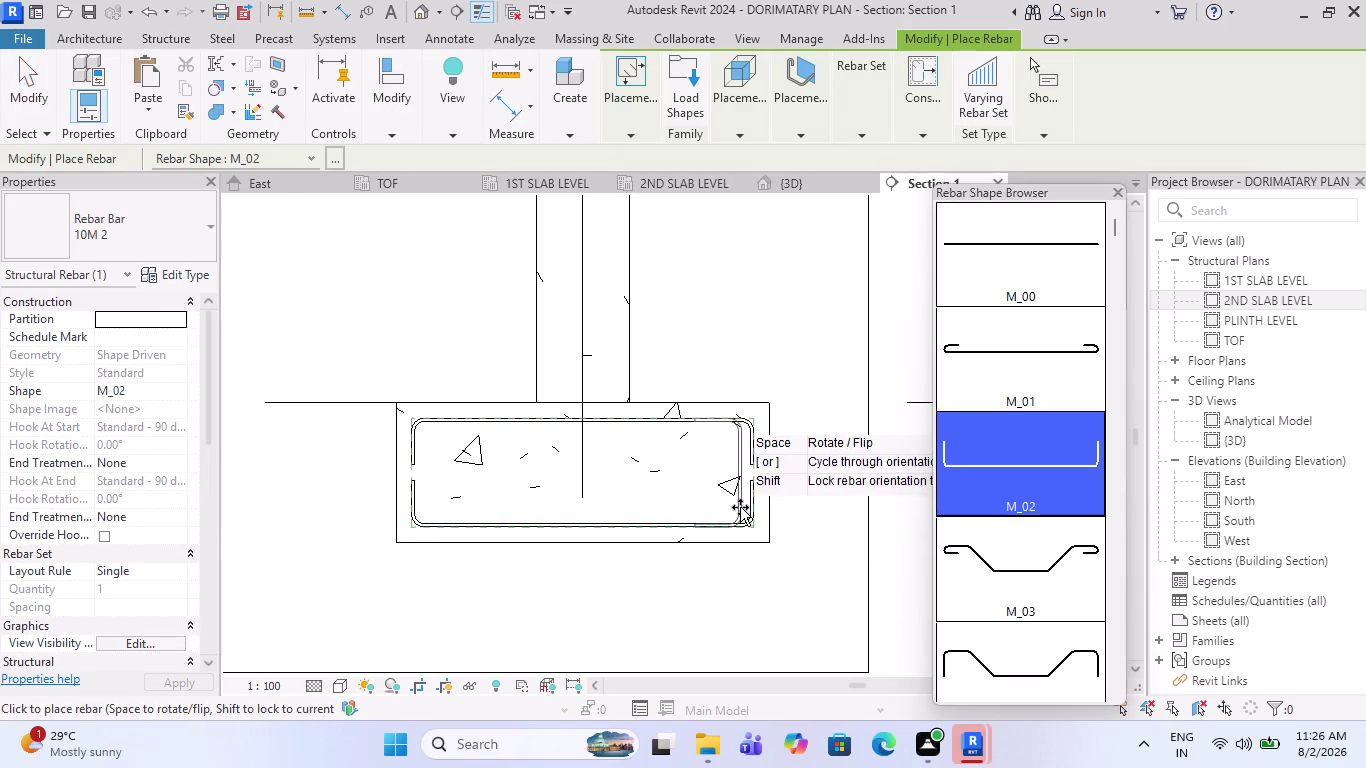
scroll(up, 3)
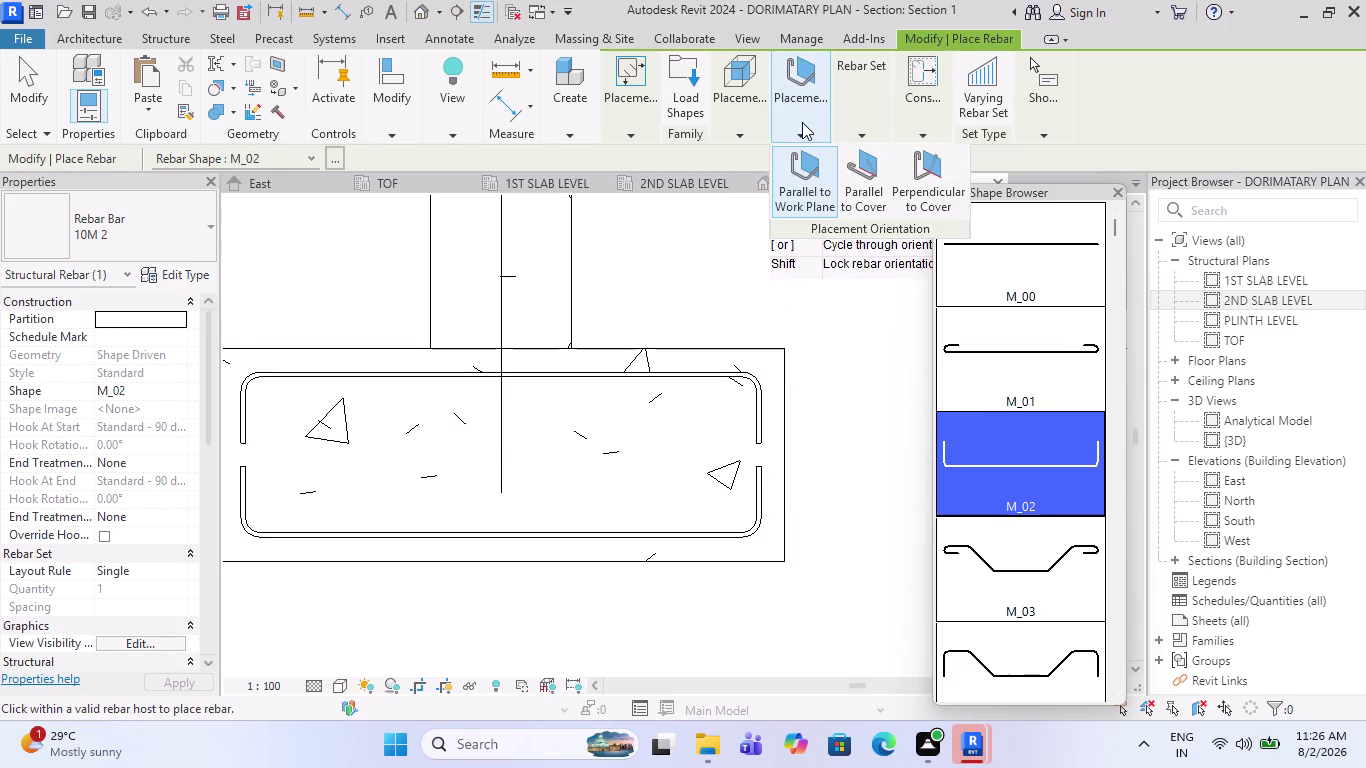
click(929, 188)
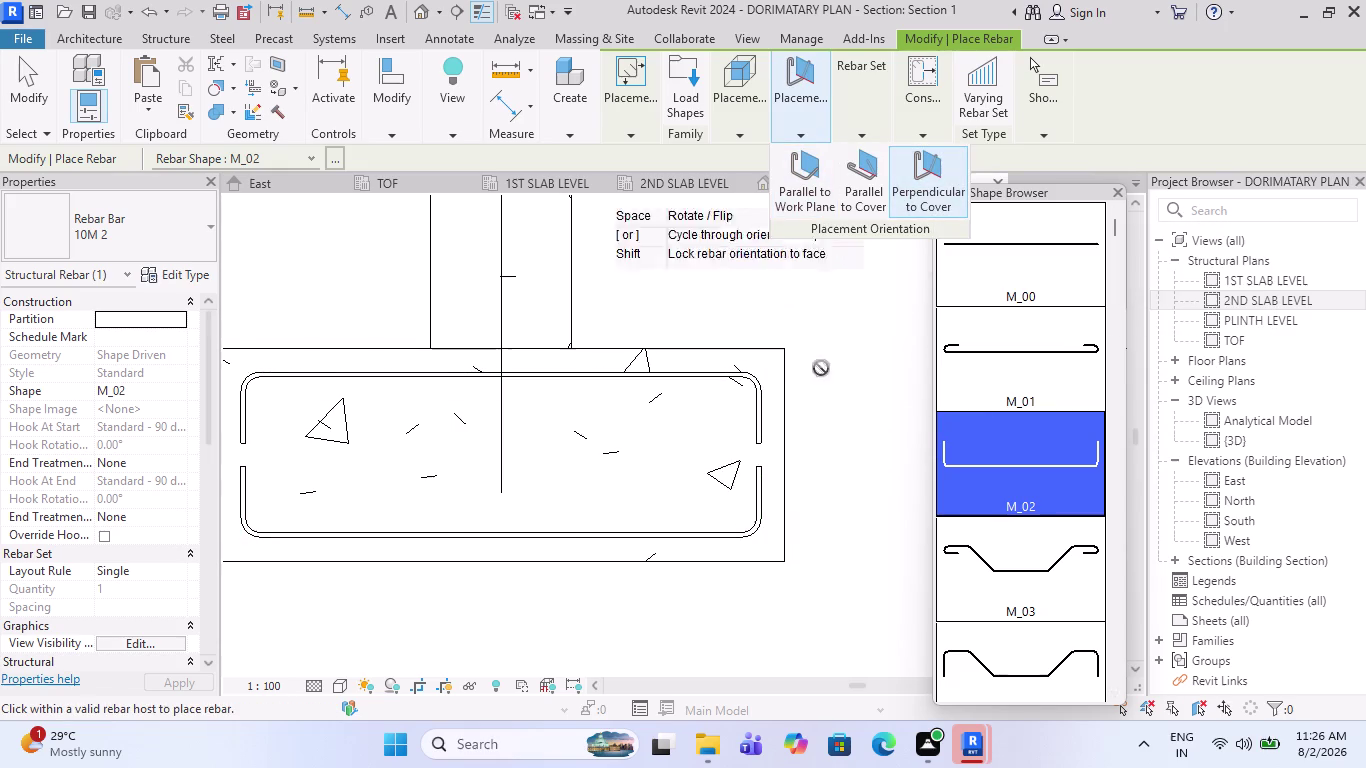
scroll(up, 3)
scroll(up, 3)
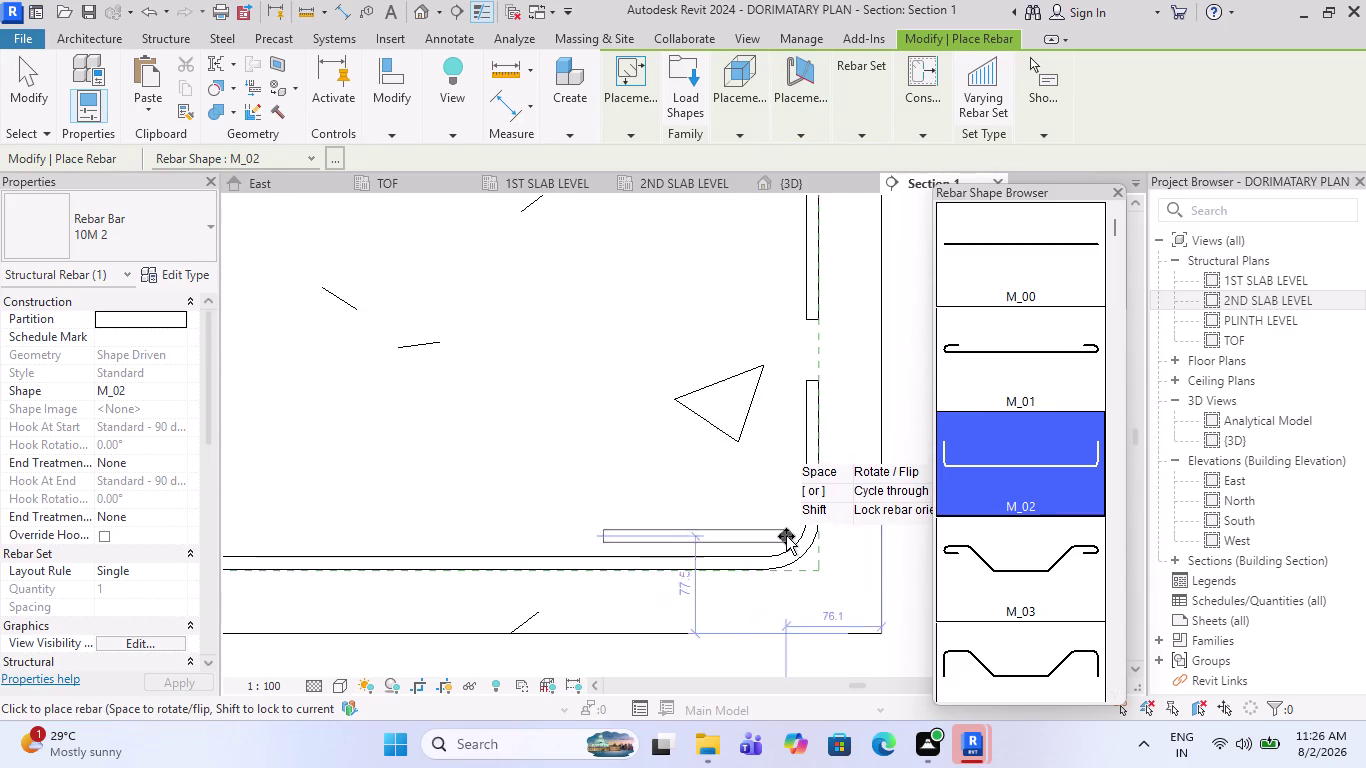
scroll(up, 3)
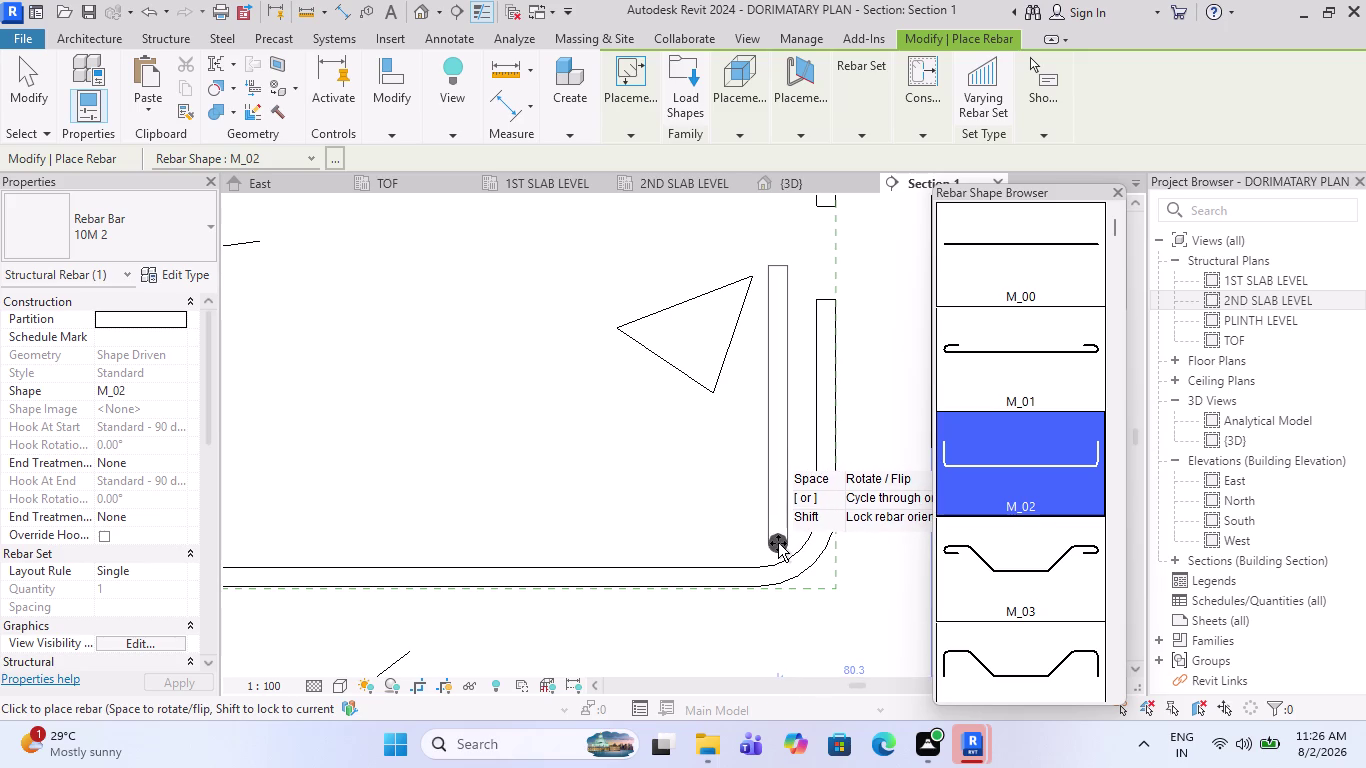
Place vertical main bars at the lower and upper right tie corners.
click(778, 543)
scroll(down, 3)
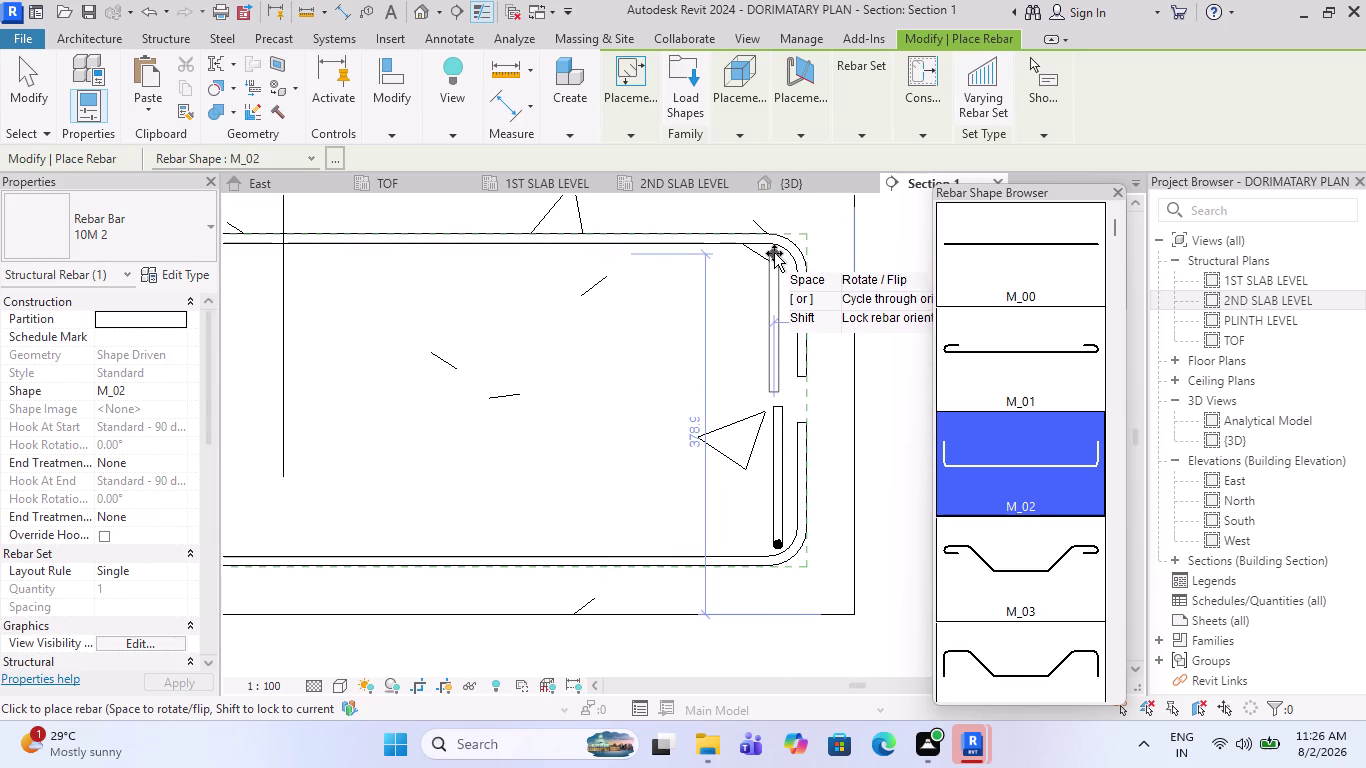
scroll(up, 3)
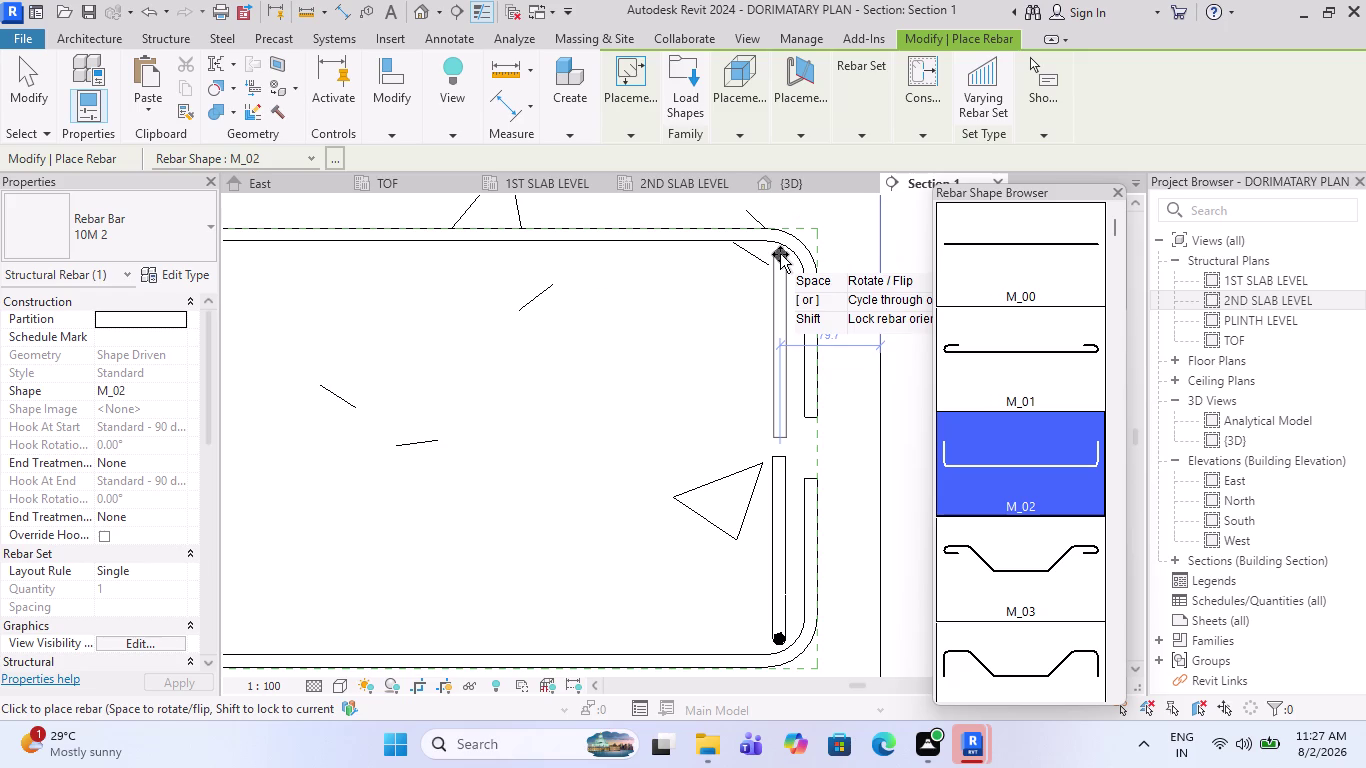
click(782, 251)
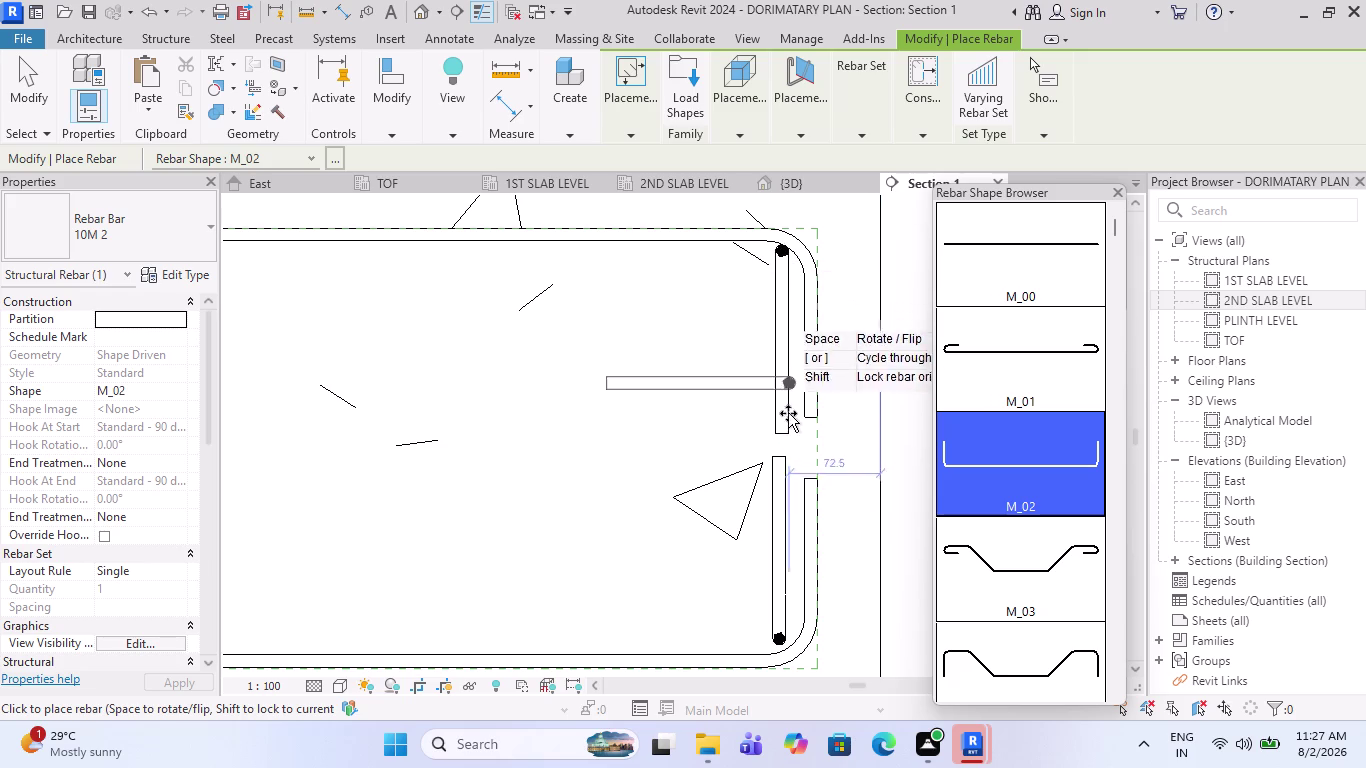
scroll(down, 3)
scroll(down, 3)
key(Escape)
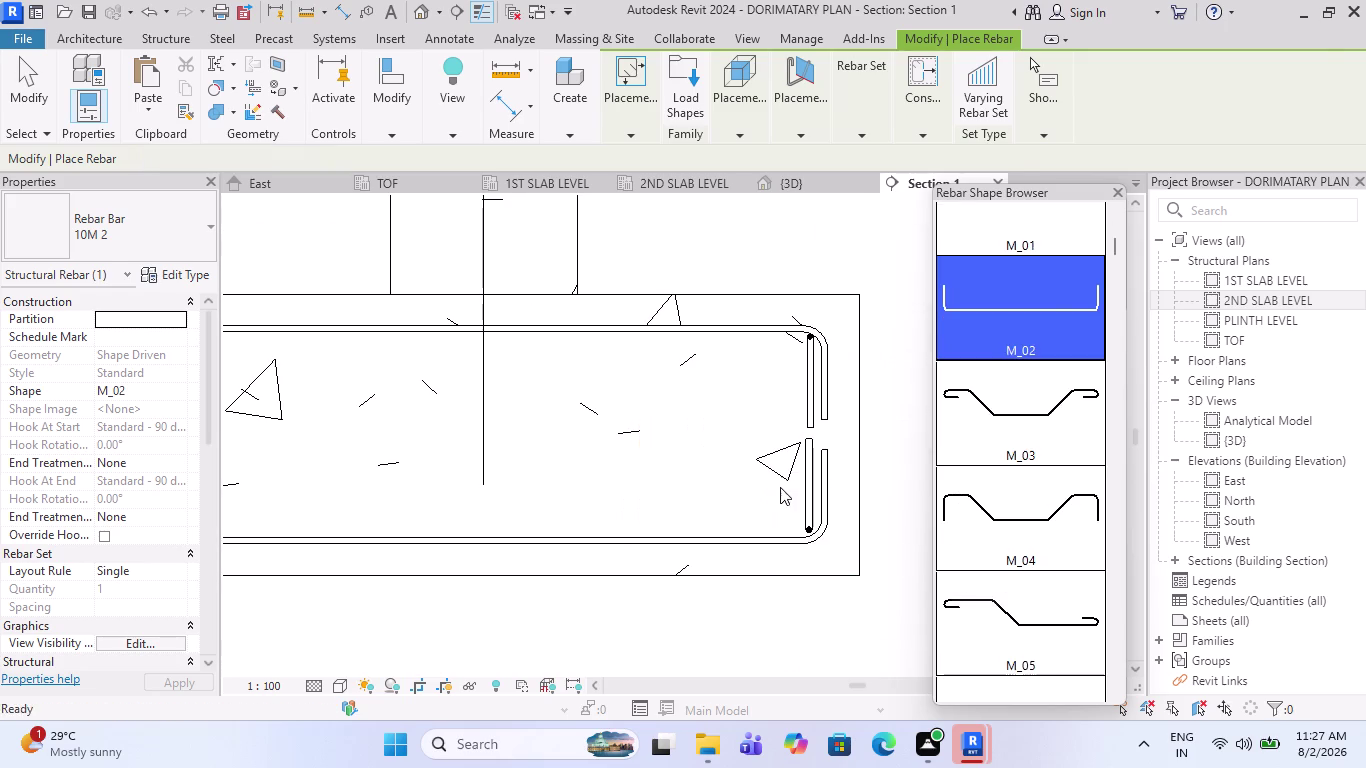
scroll(down, 3)
scroll(up, 3)
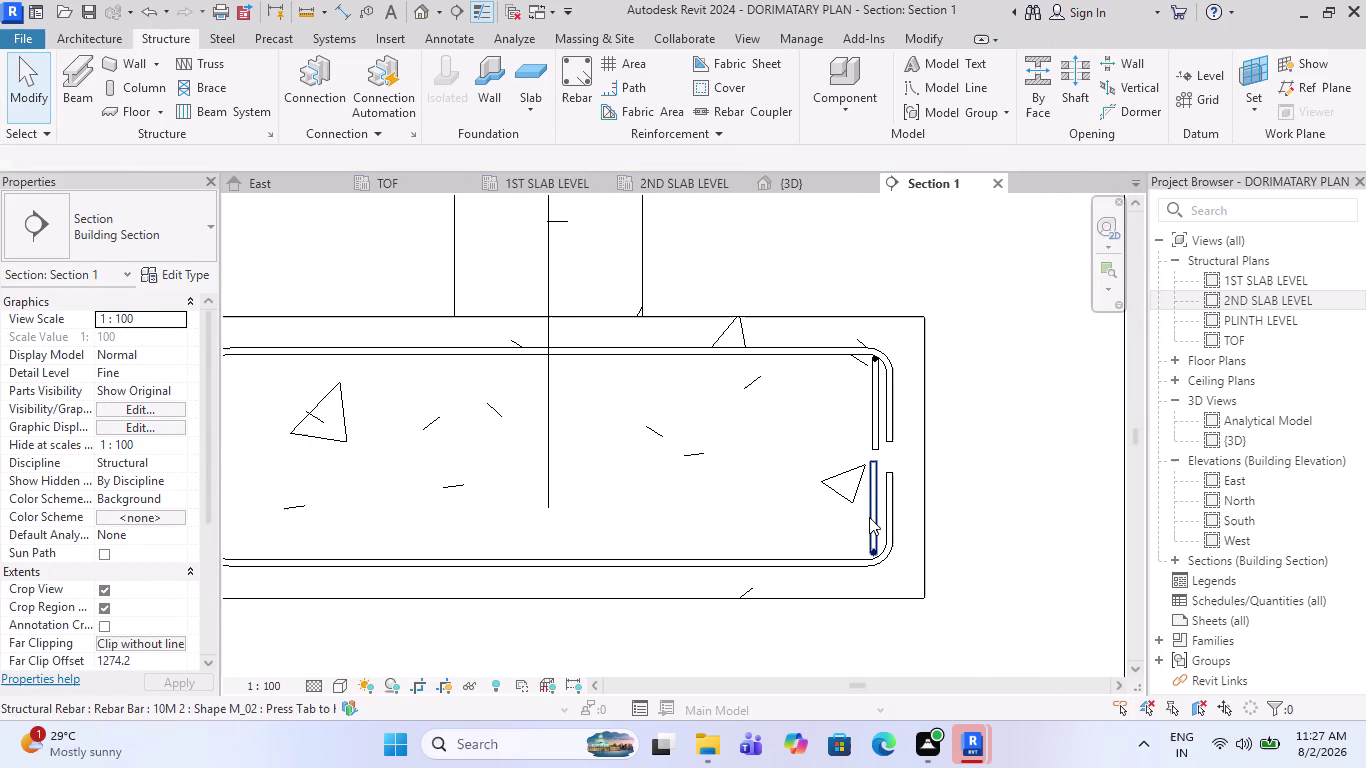
Lay the lower vertical bar out as a Maximum Spacing set at 150 mm.
click(869, 517)
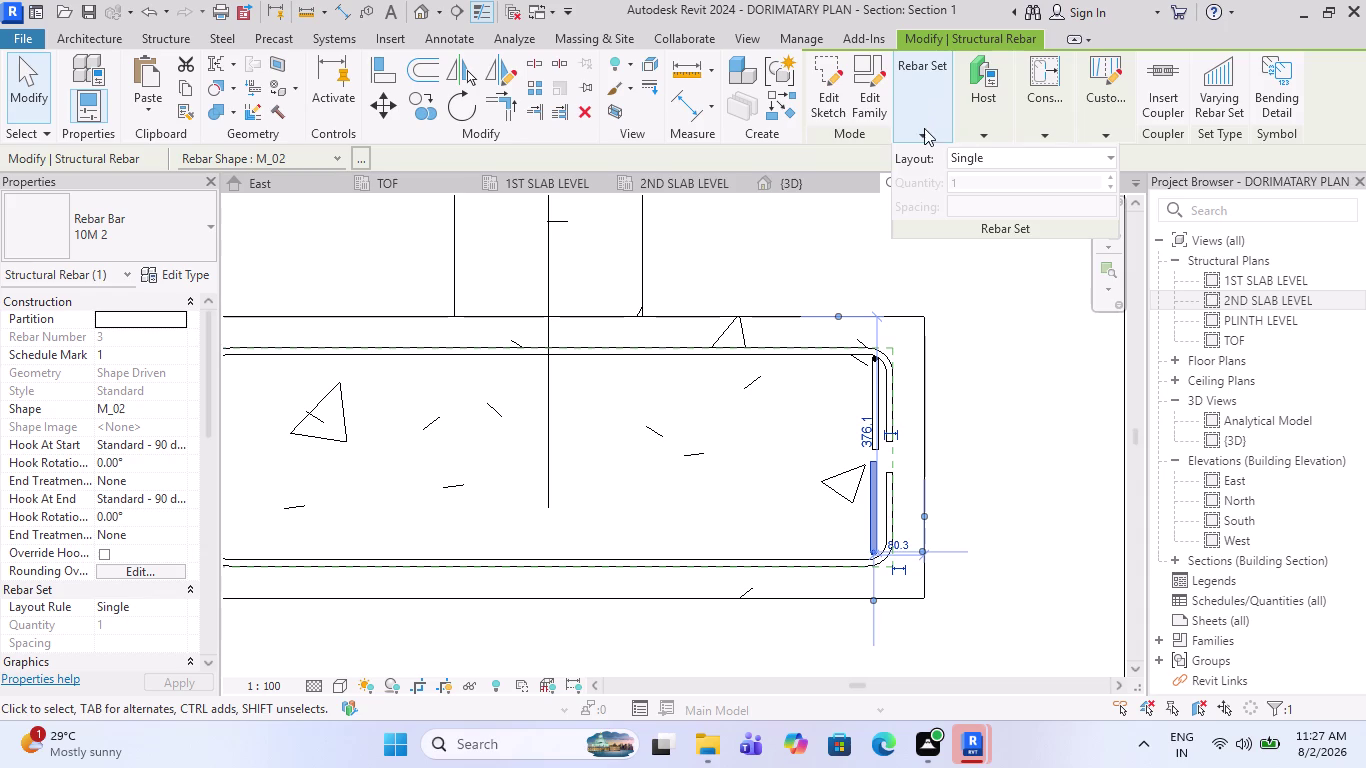
click(993, 160)
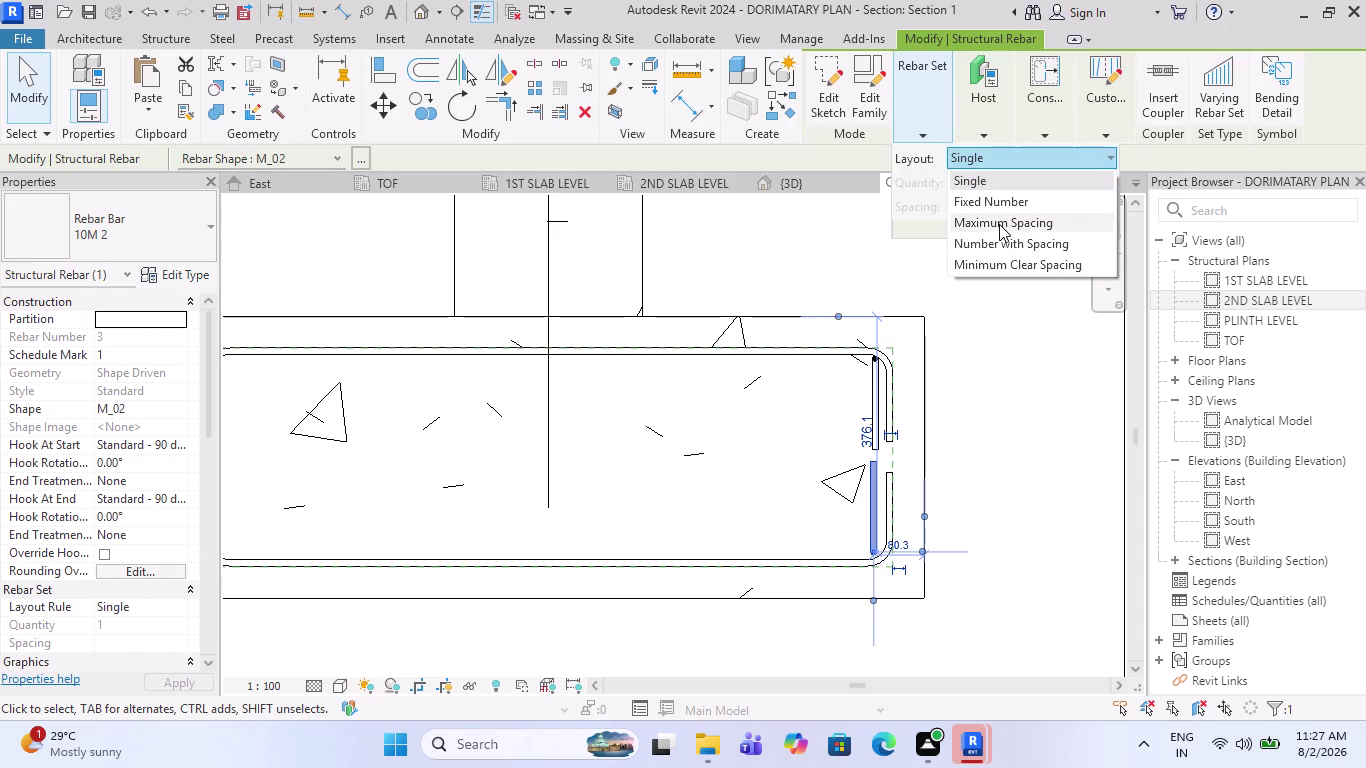
click(999, 224)
scroll(down, 3)
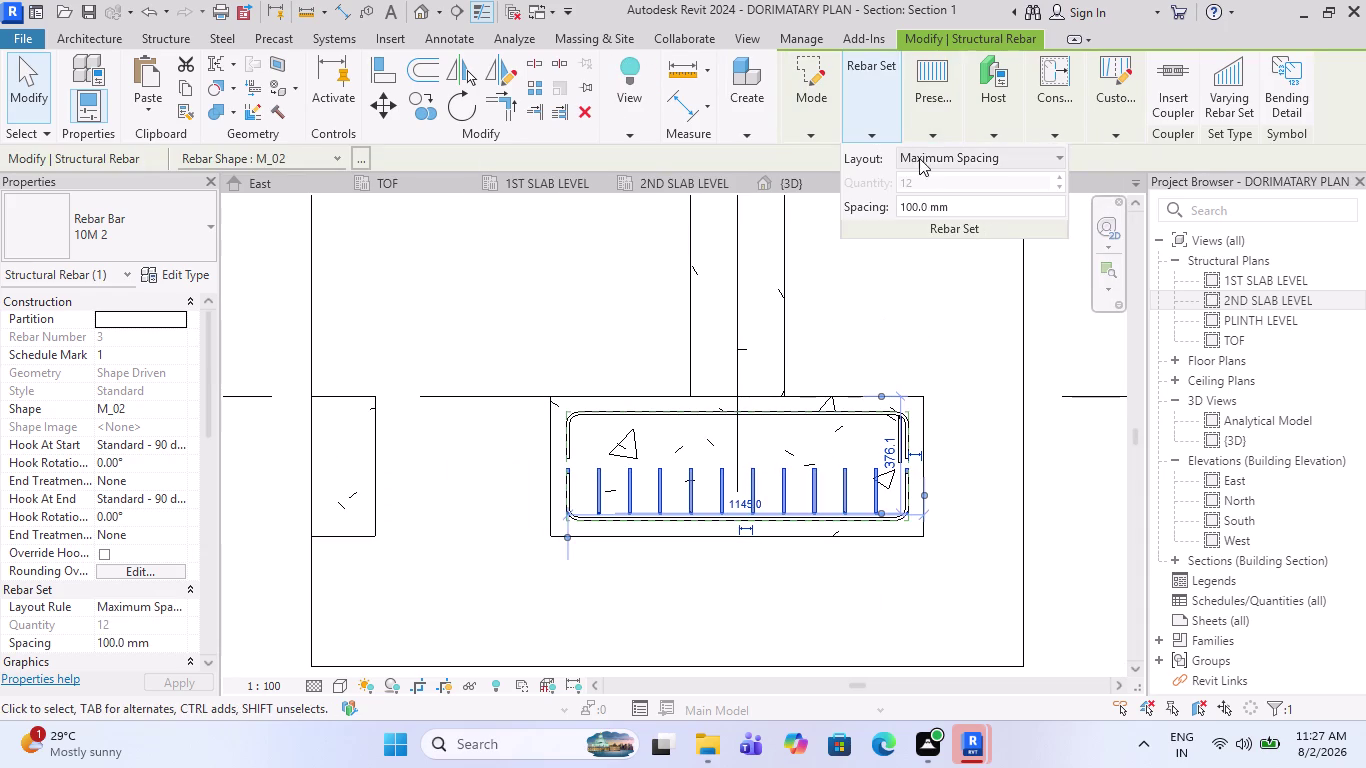
click(989, 214)
text(1)
text(50)
key(Return)
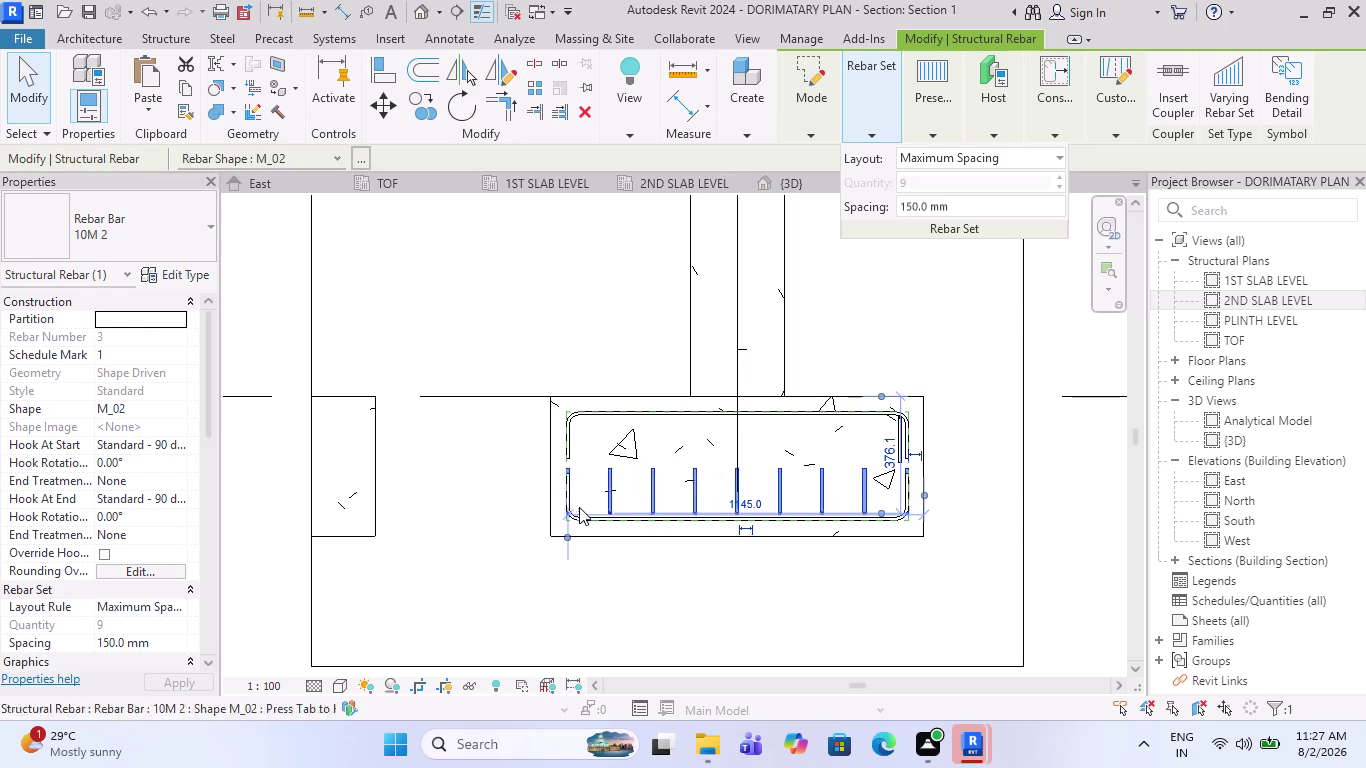
Zoom around the section to check the set, then select the upper vertical bar.
scroll(up, 3)
scroll(up, 3)
scroll(down, 3)
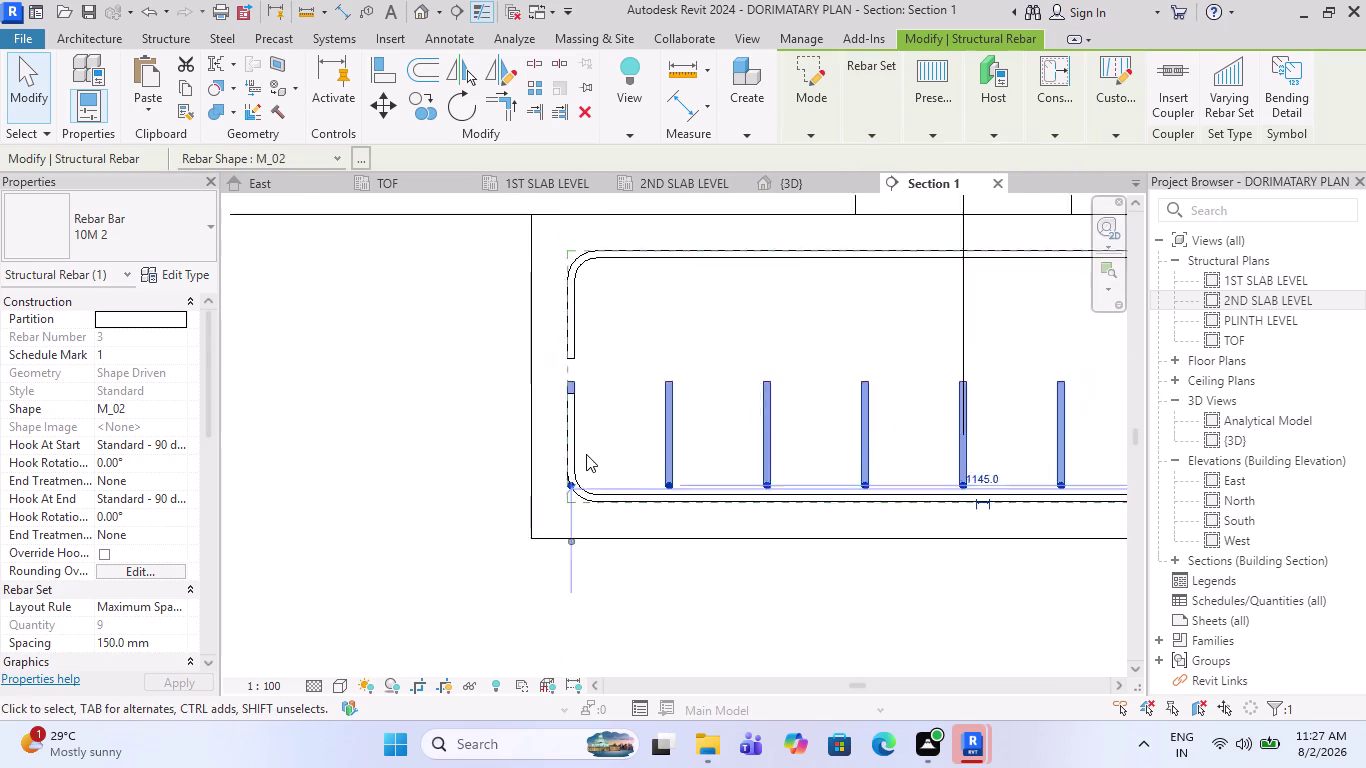
scroll(down, 3)
scroll(down, 3)
scroll(up, 3)
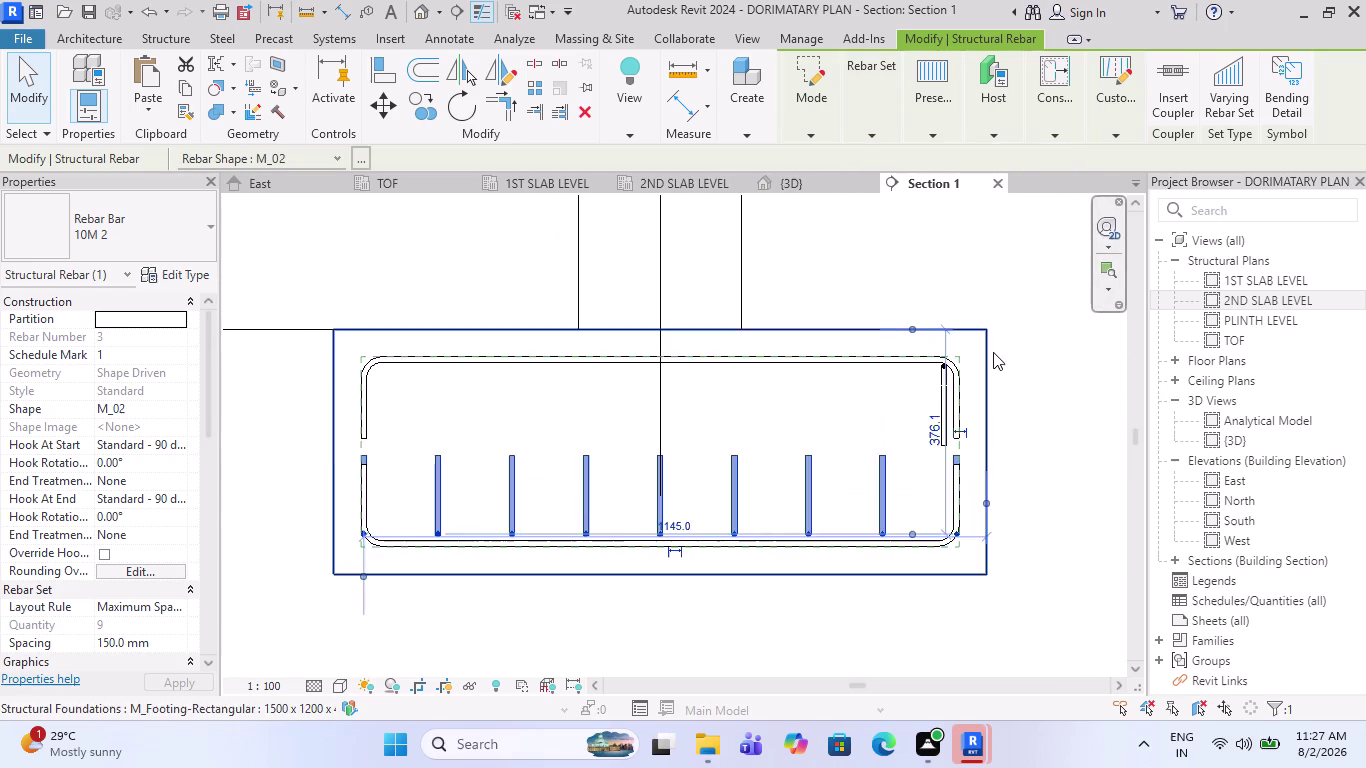
scroll(up, 3)
click(934, 401)
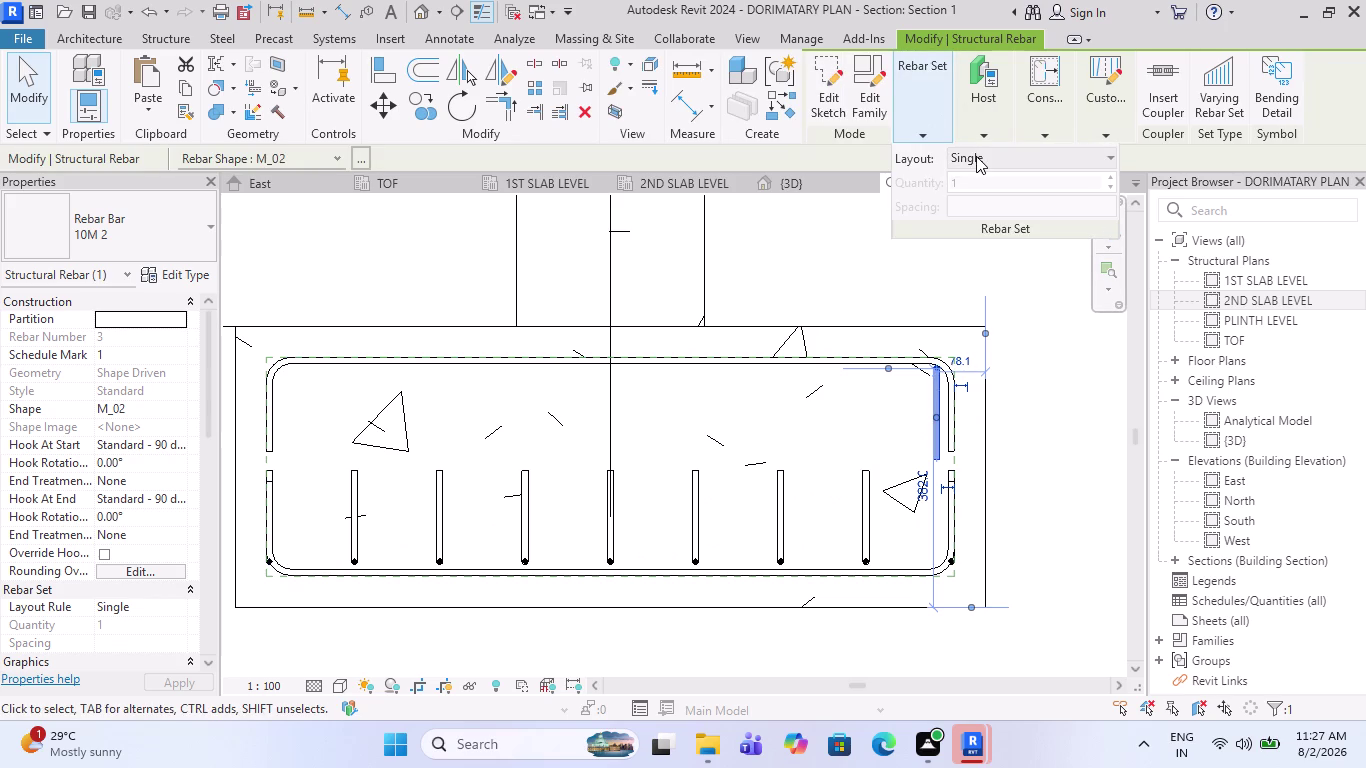
Change the upper bar to Maximum Spacing, replace its 100 mm spacing with 150 mm, and deselect.
click(976, 156)
click(985, 222)
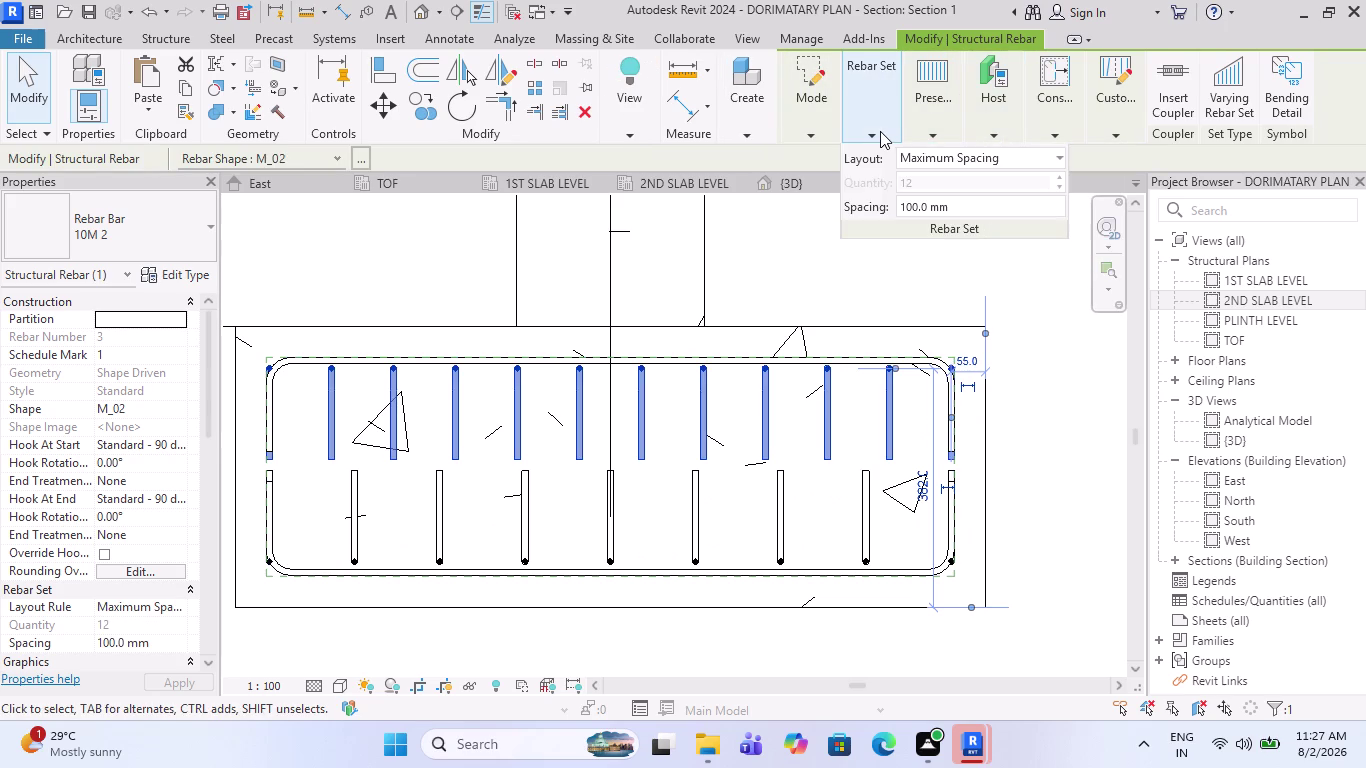
click(880, 131)
click(961, 202)
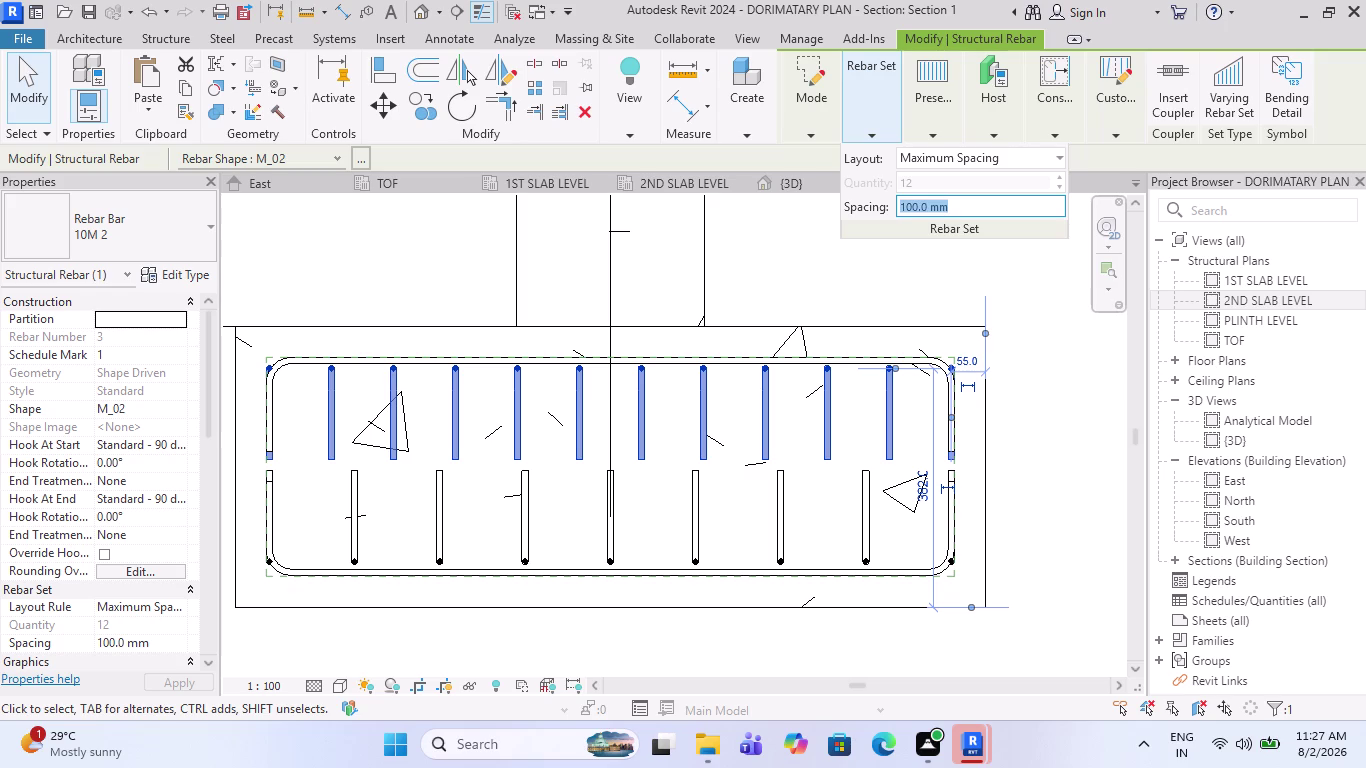
text(150)
key(Return)
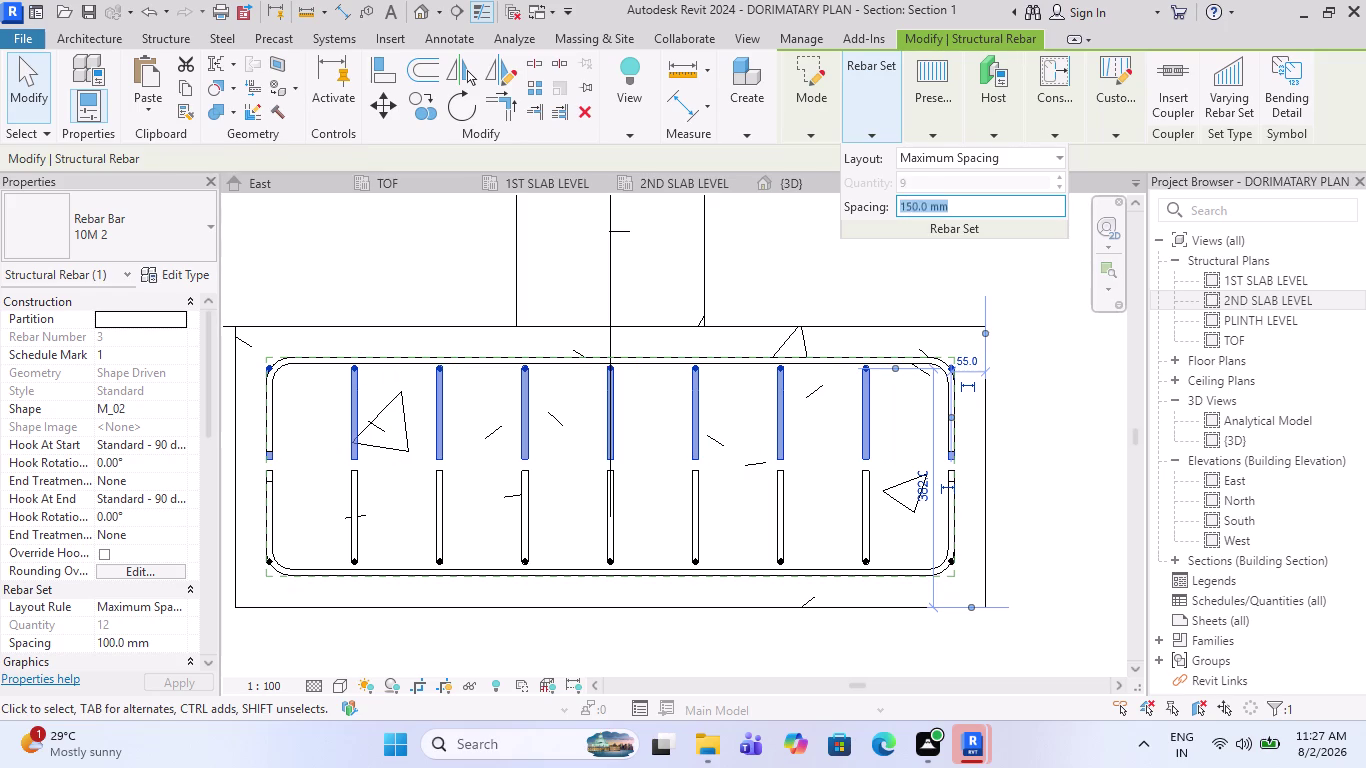
scroll(up, 3)
key(Escape)
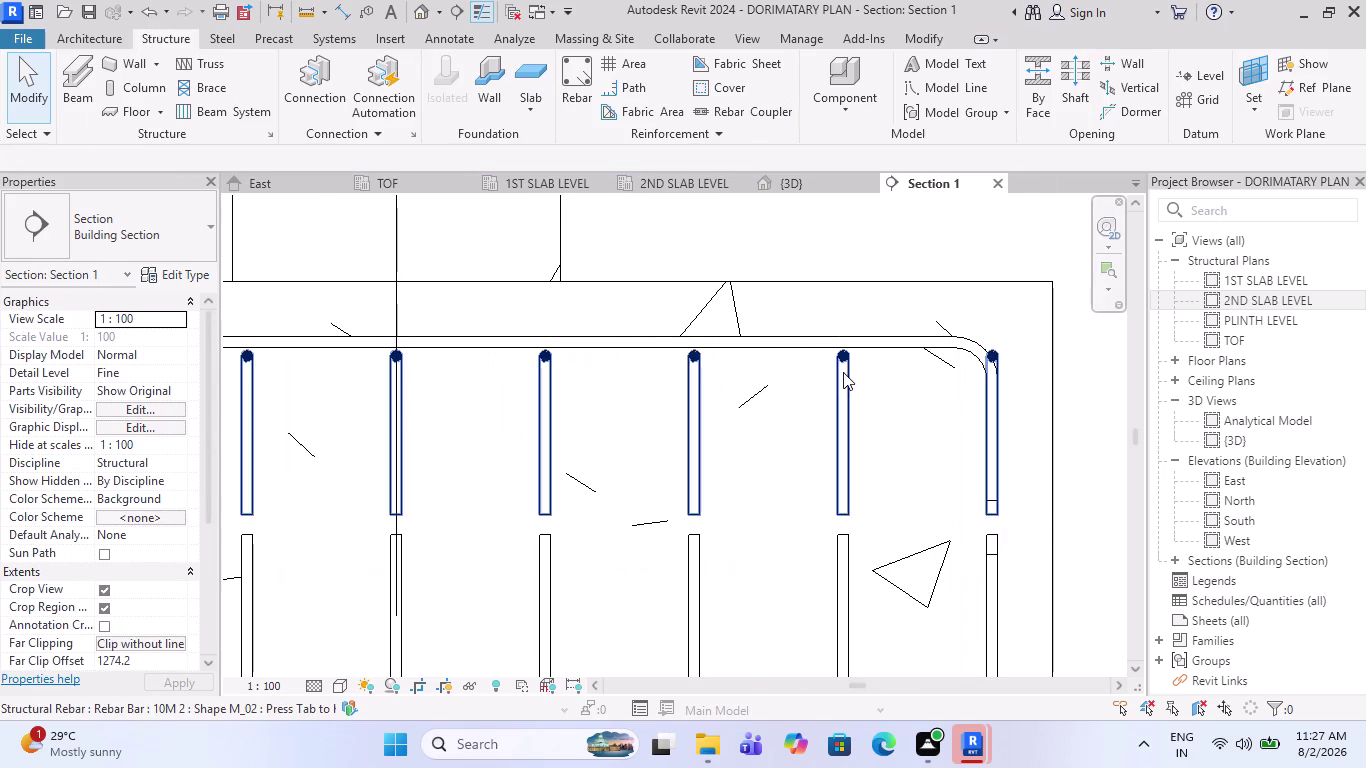
Drag the upper bar set's end bar so it sits inside the tie.
click(843, 372)
scroll(up, 3)
scroll(up, 3)
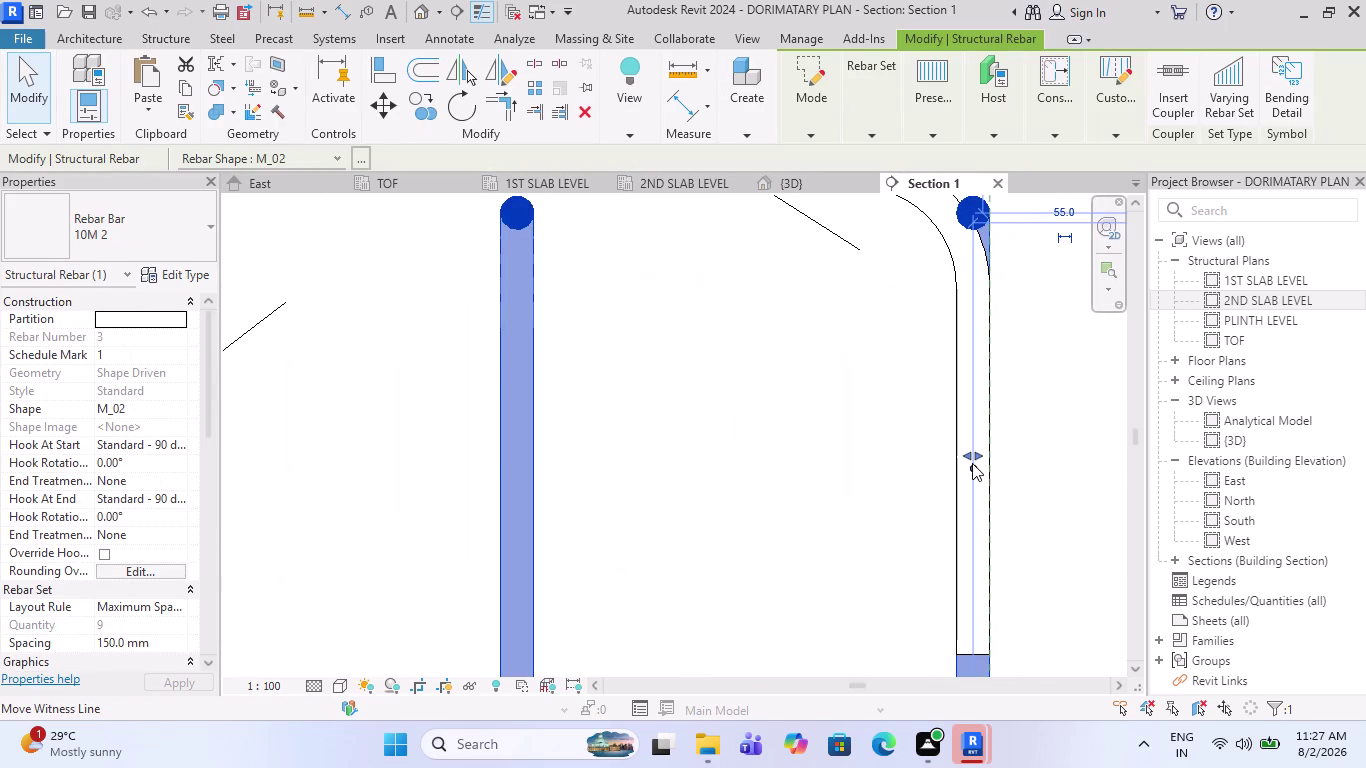
drag(970, 453, 855, 473)
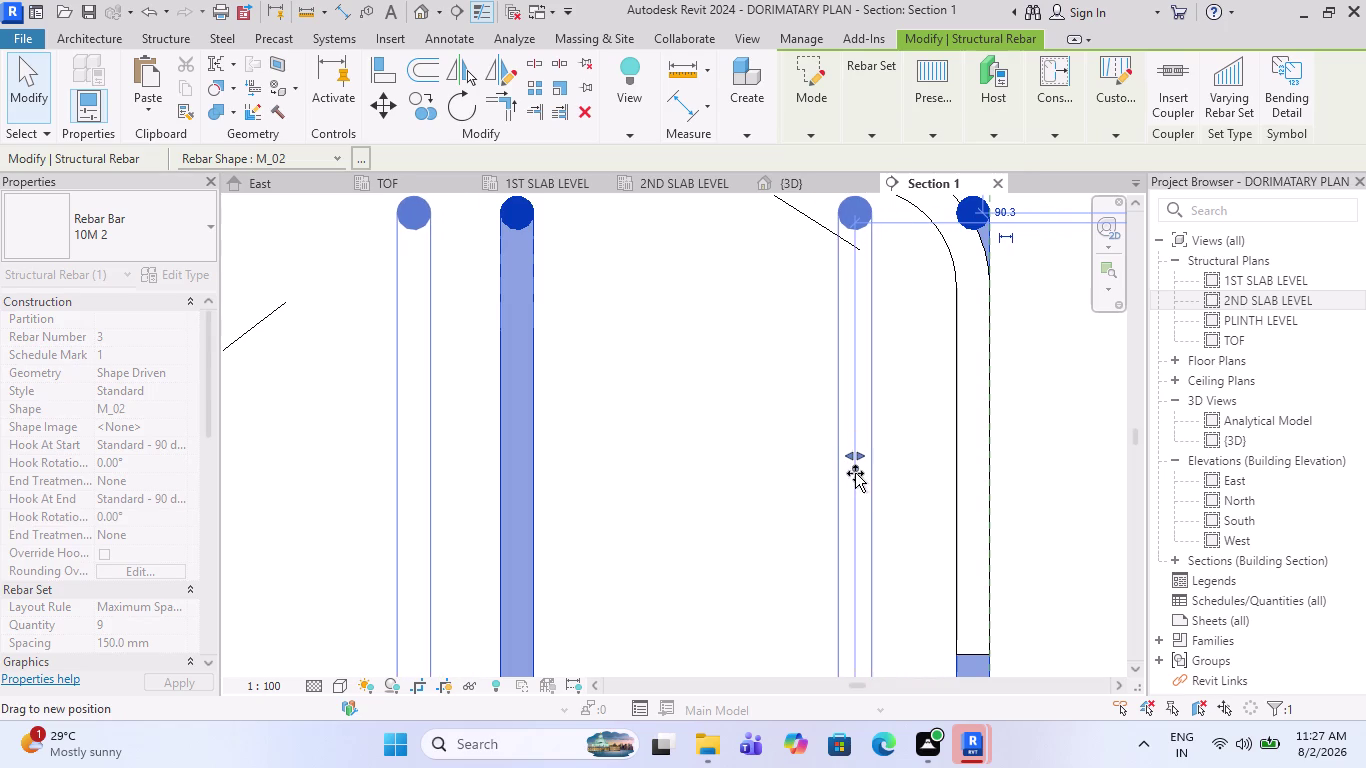
drag(855, 473, 877, 469)
scroll(down, 3)
scroll(down, 3)
key(Escape)
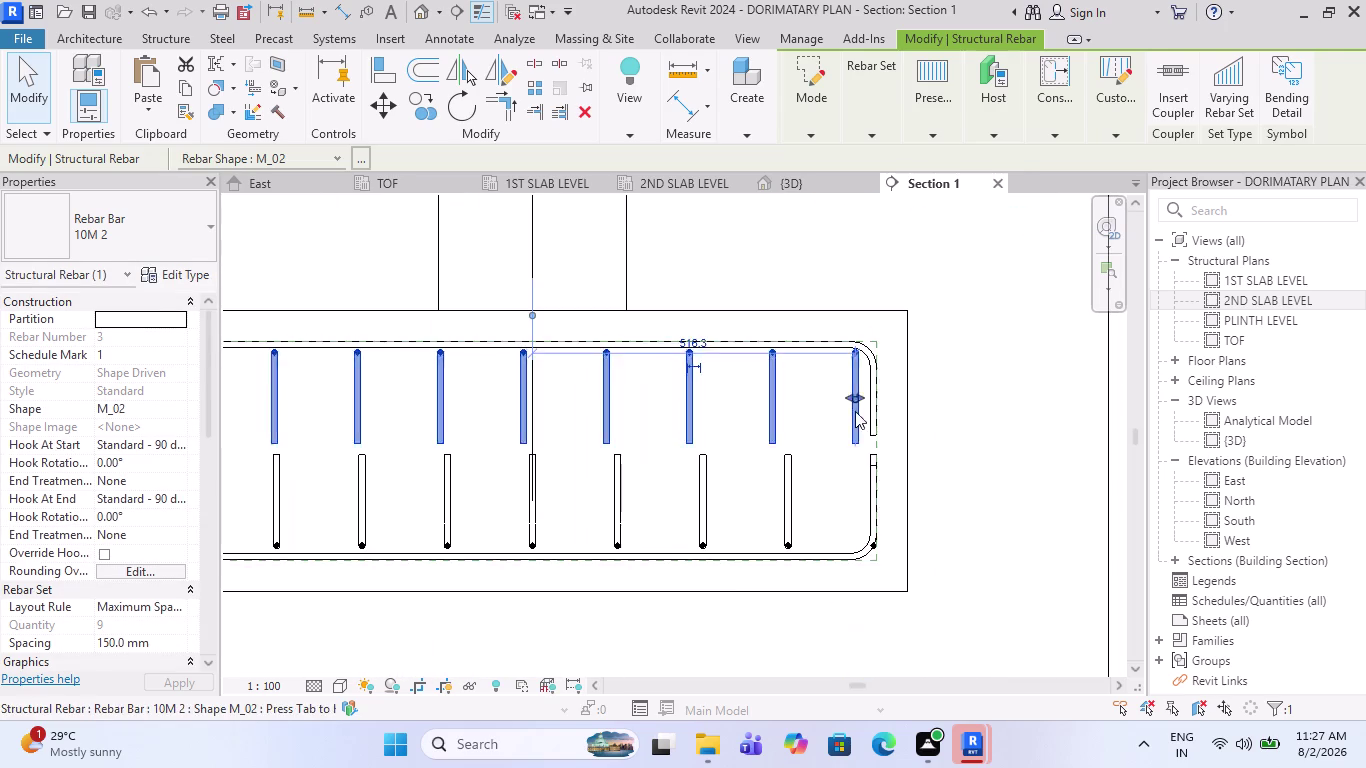
Reposition the lower bar set's end bar inward so it sits inside the tie.
scroll(up, 3)
click(795, 515)
scroll(up, 3)
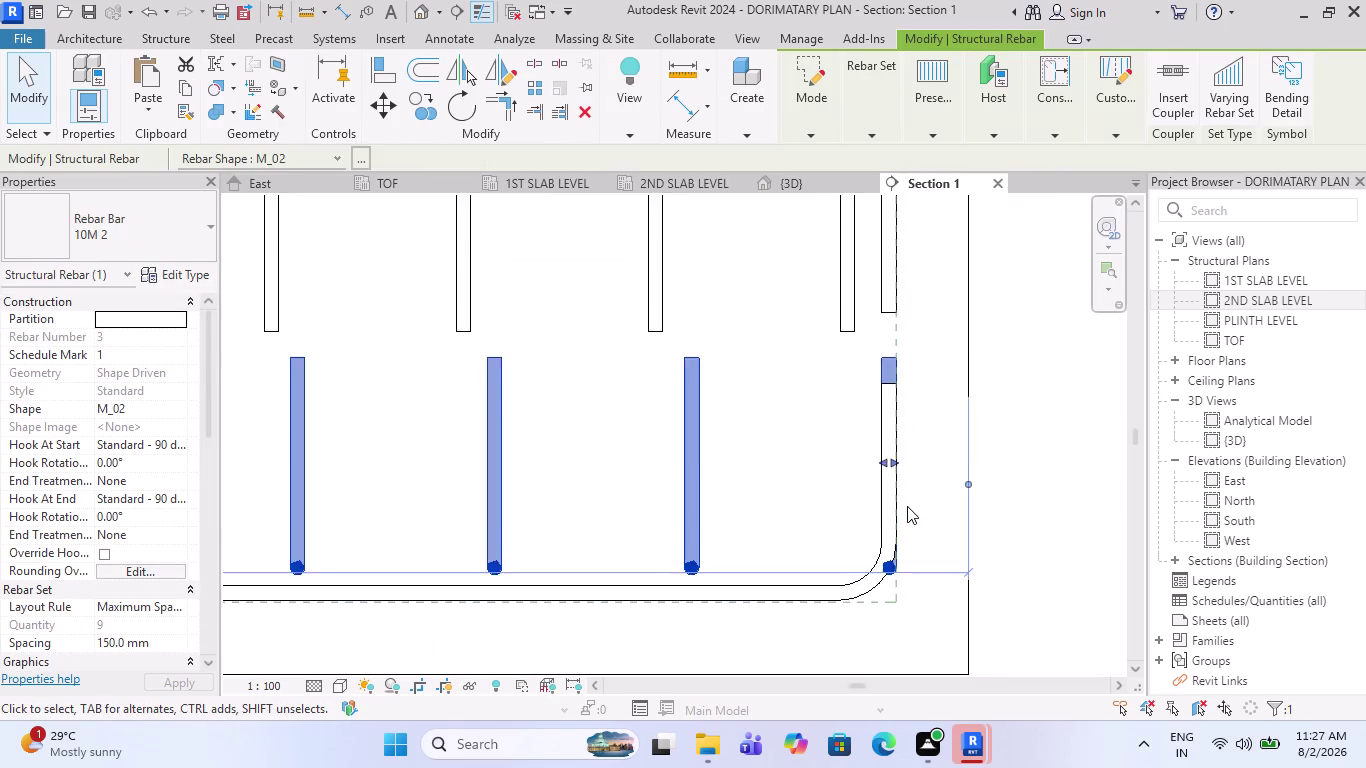
scroll(up, 3)
drag(872, 440, 815, 438)
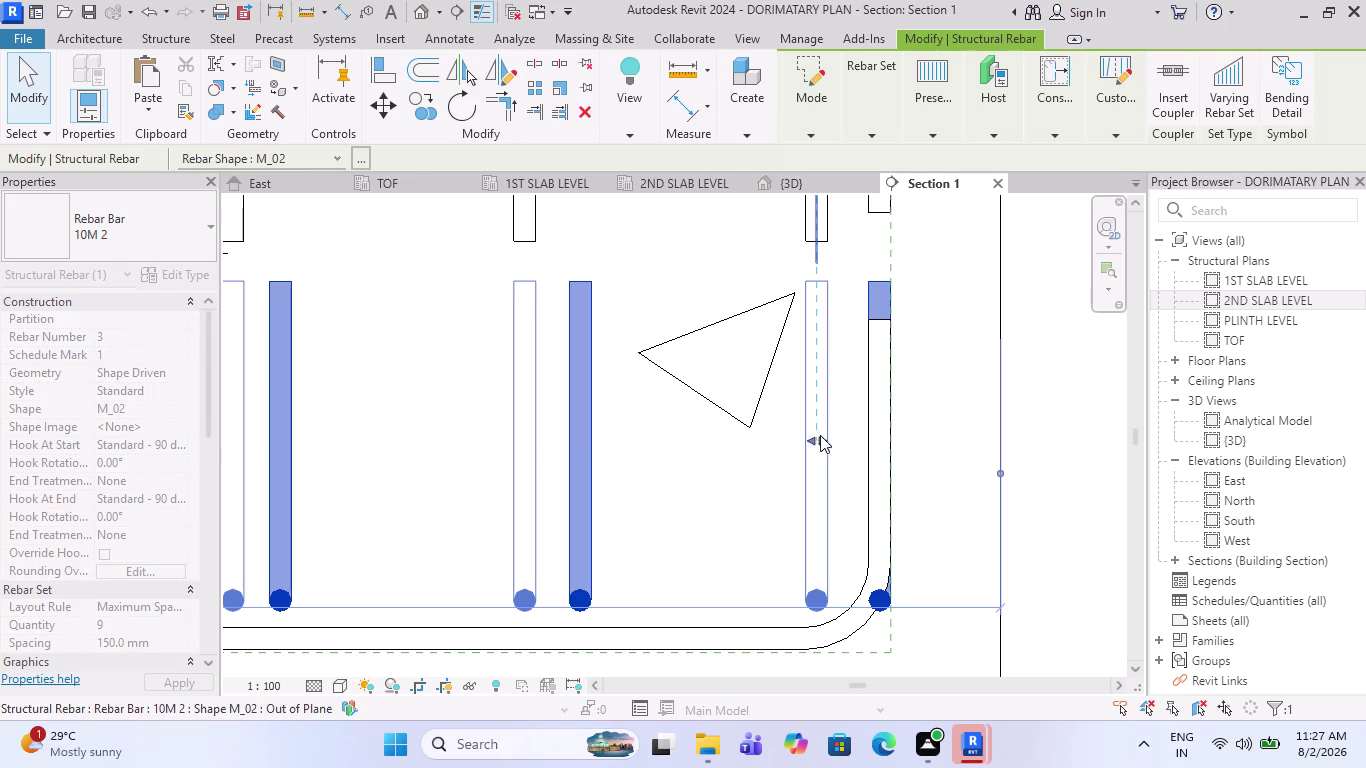
scroll(down, 3)
scroll(up, 3)
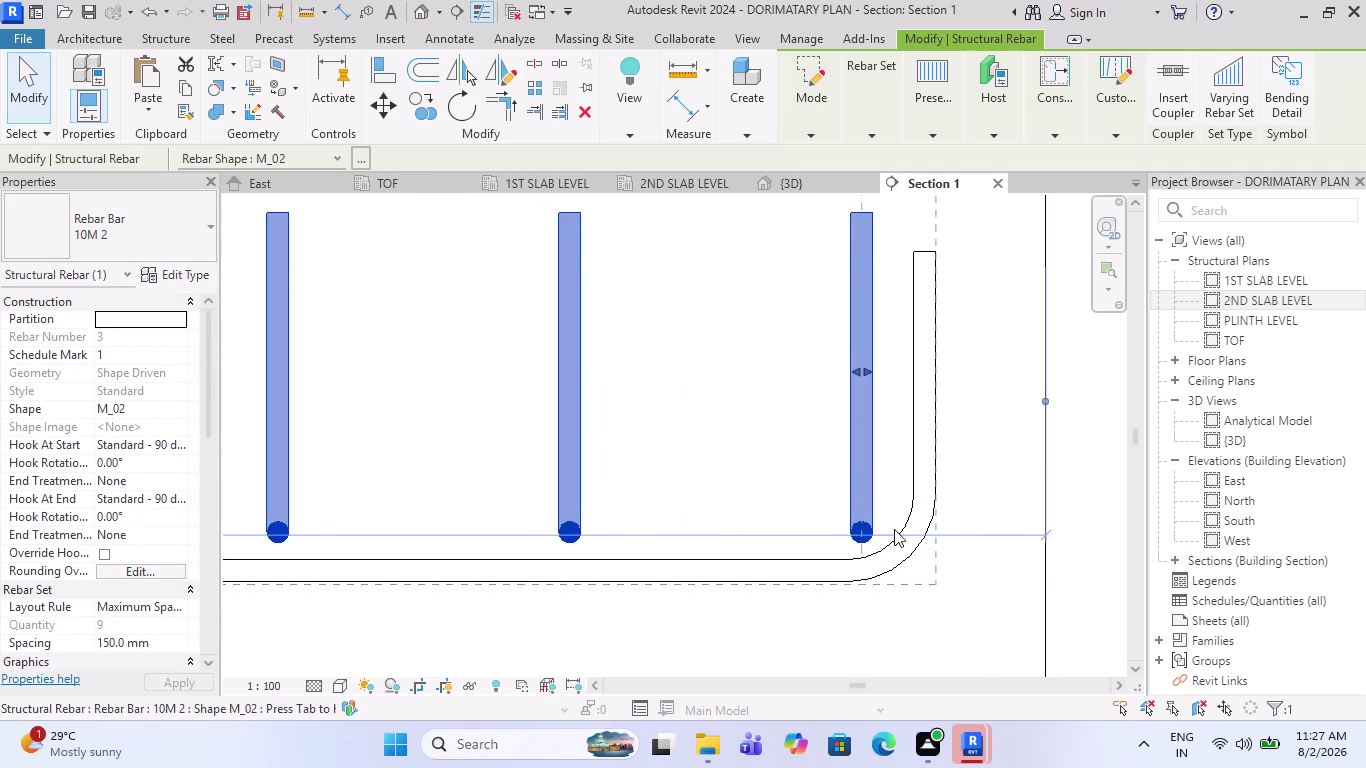
scroll(down, 3)
scroll(down, 3)
scroll(up, 3)
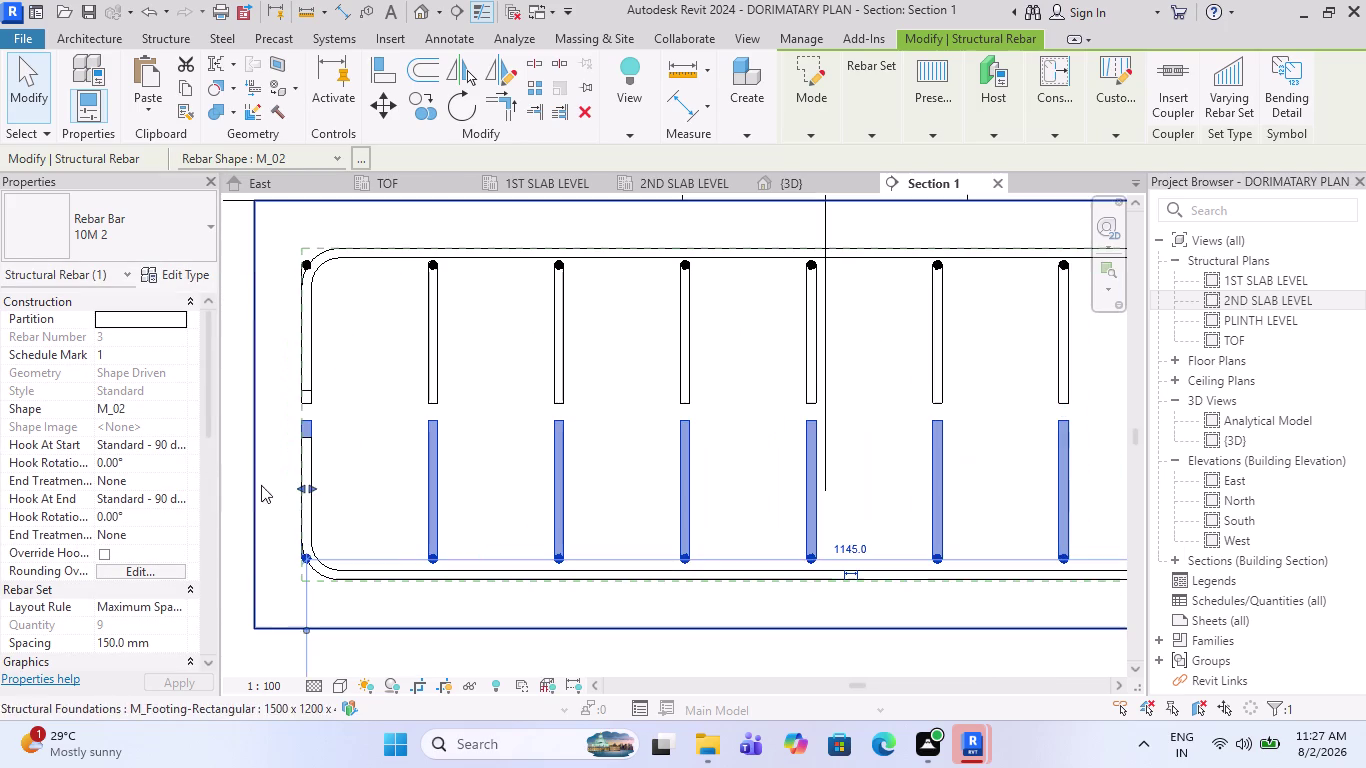
scroll(up, 3)
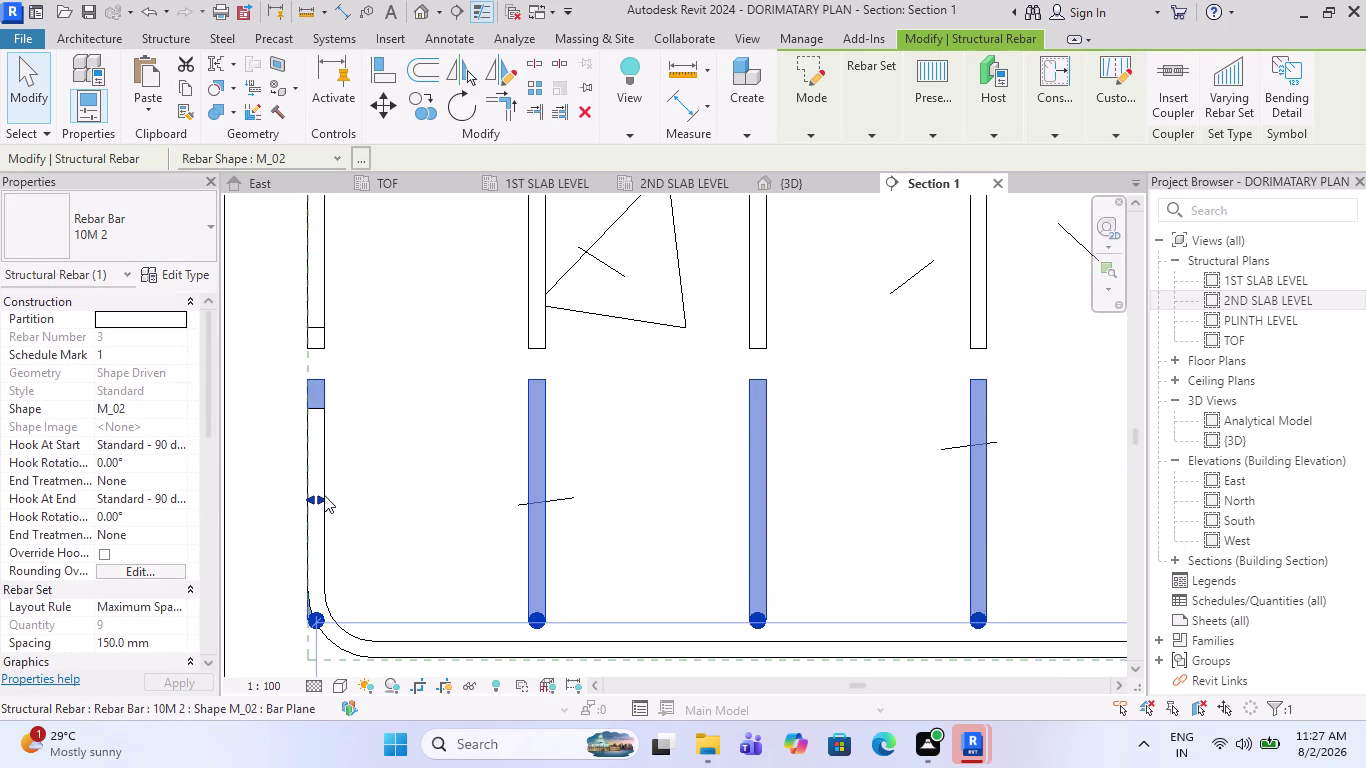
drag(322, 498, 374, 503)
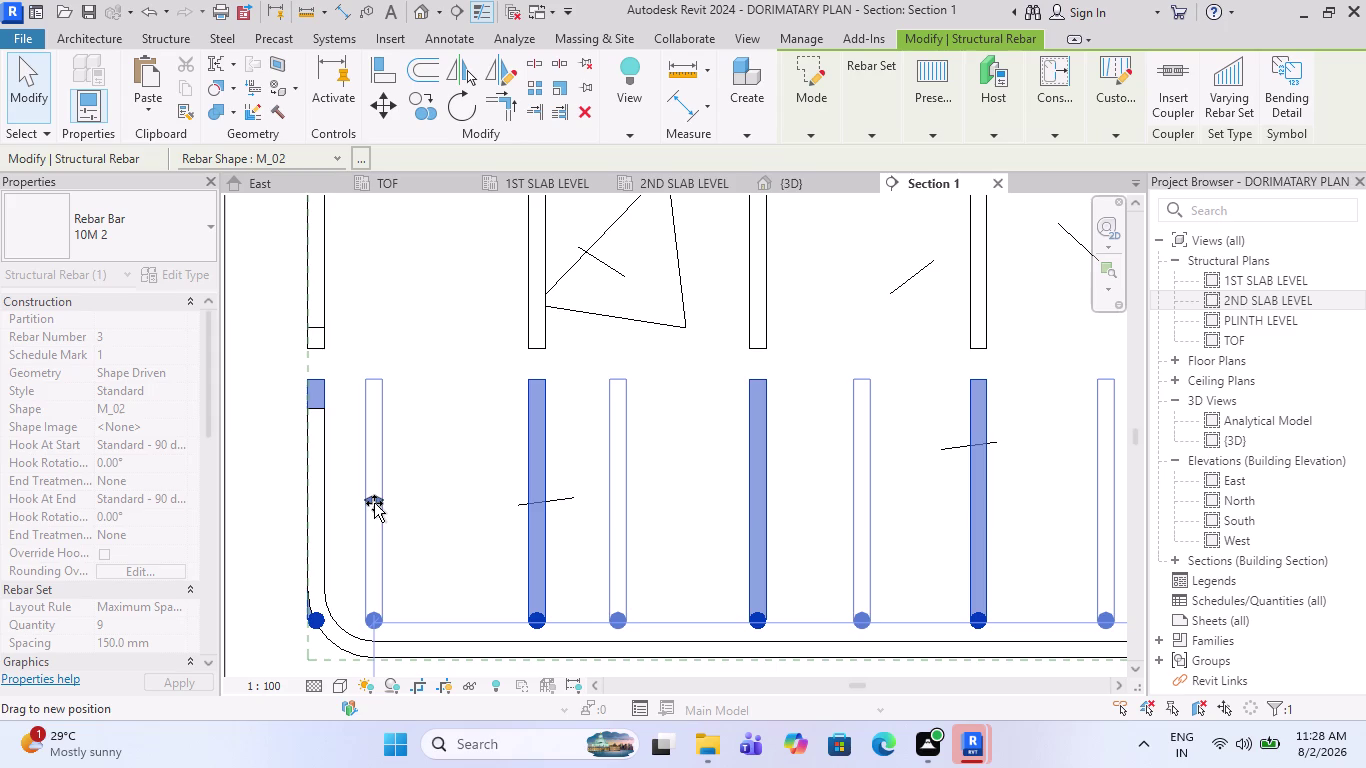
drag(374, 503, 358, 506)
scroll(down, 3)
scroll(up, 3)
Pull the upper bar set's other end bar inside the tie and deselect it.
click(358, 385)
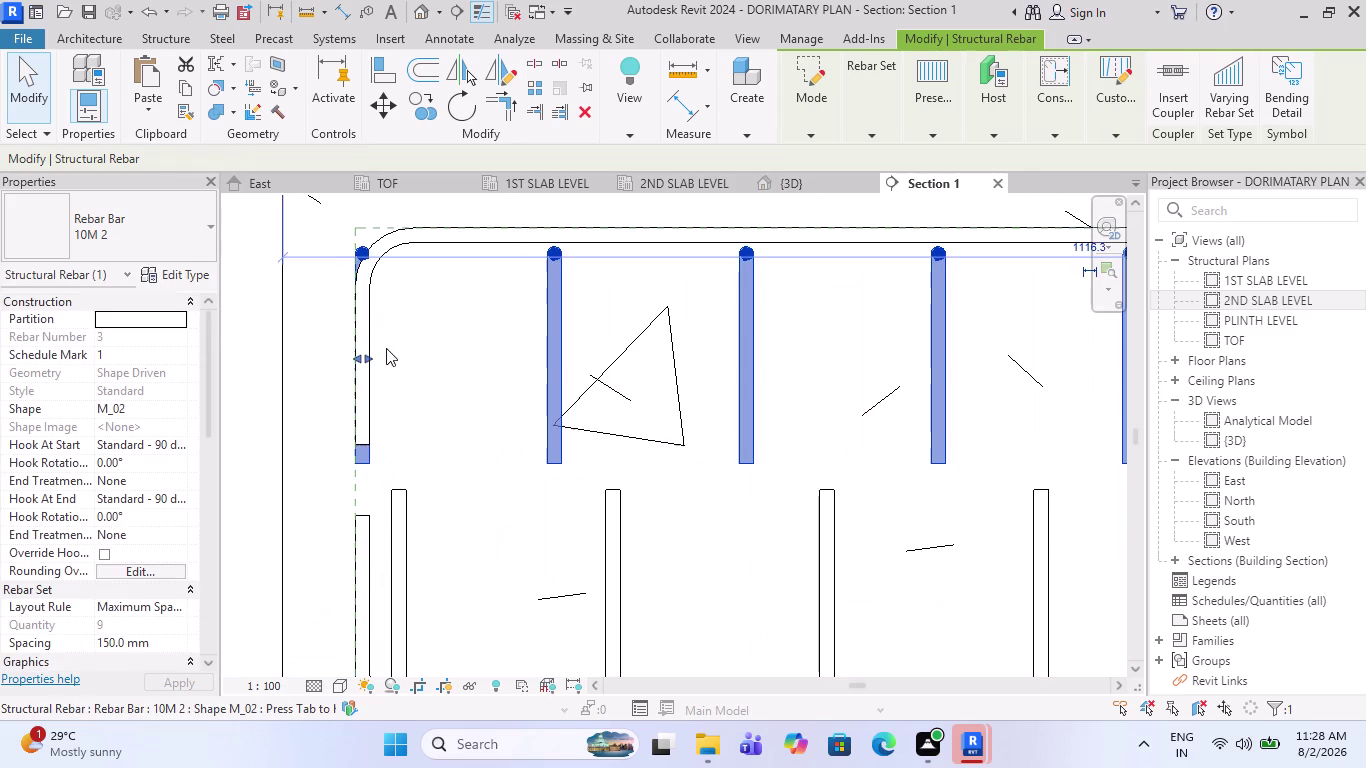
drag(369, 355, 404, 361)
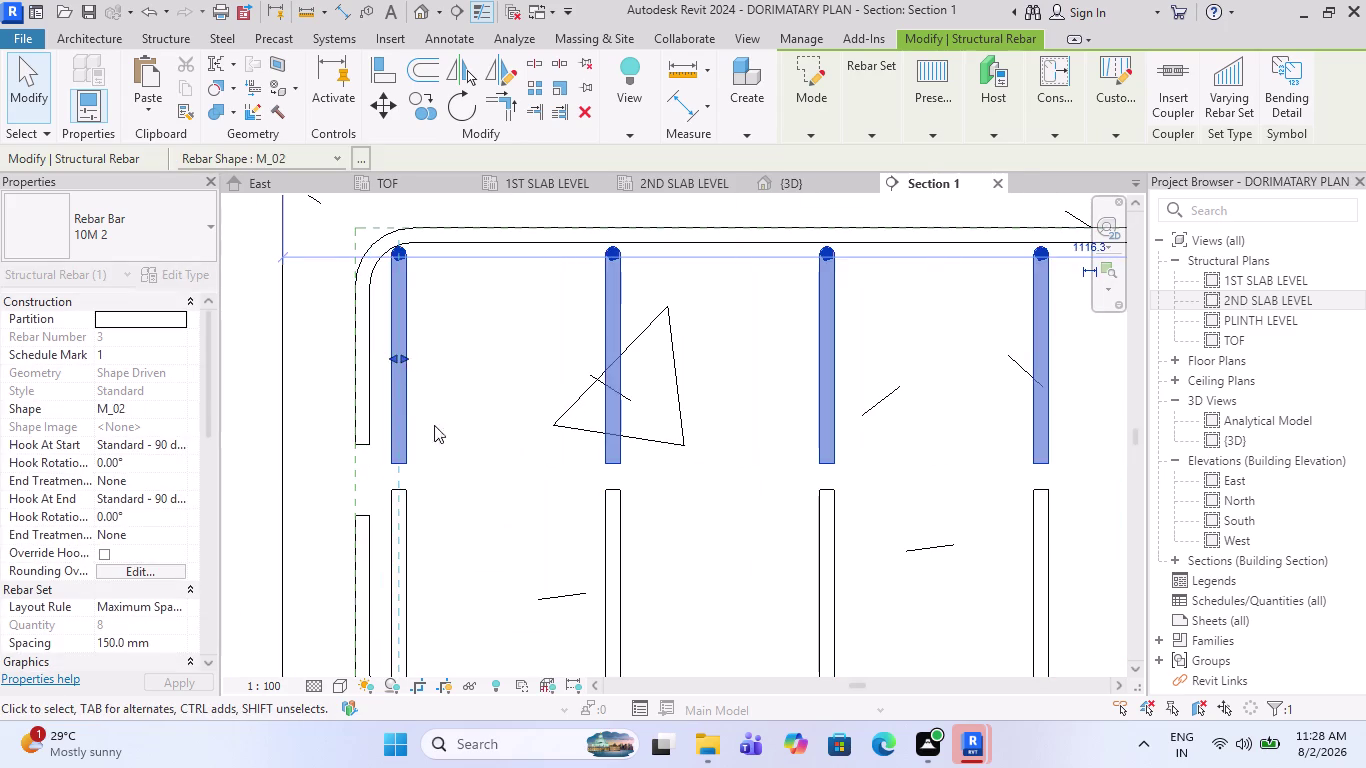
scroll(down, 3)
key(Escape)
scroll(down, 3)
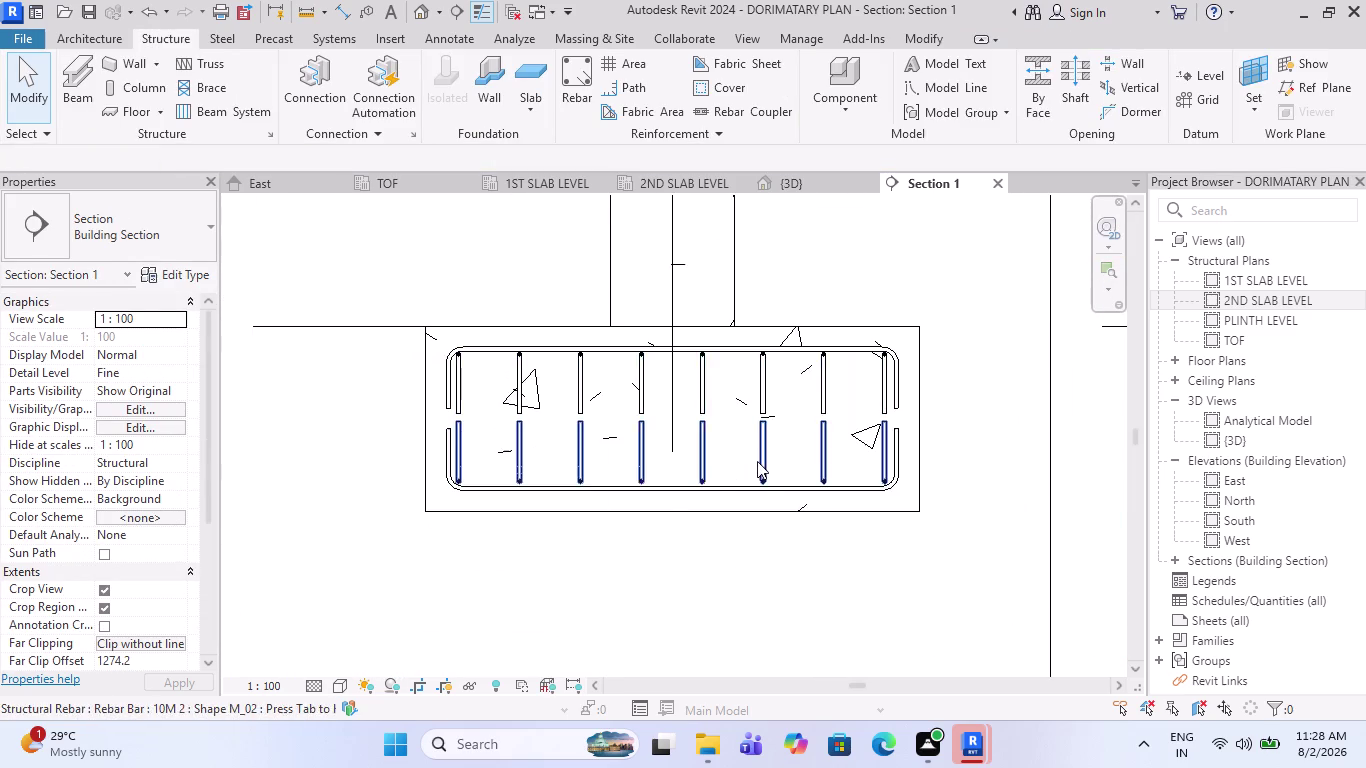
scroll(up, 3)
Try adjusting the lower set's end bar, undo it, and cycle highlighting to the bar set.
click(668, 462)
scroll(up, 3)
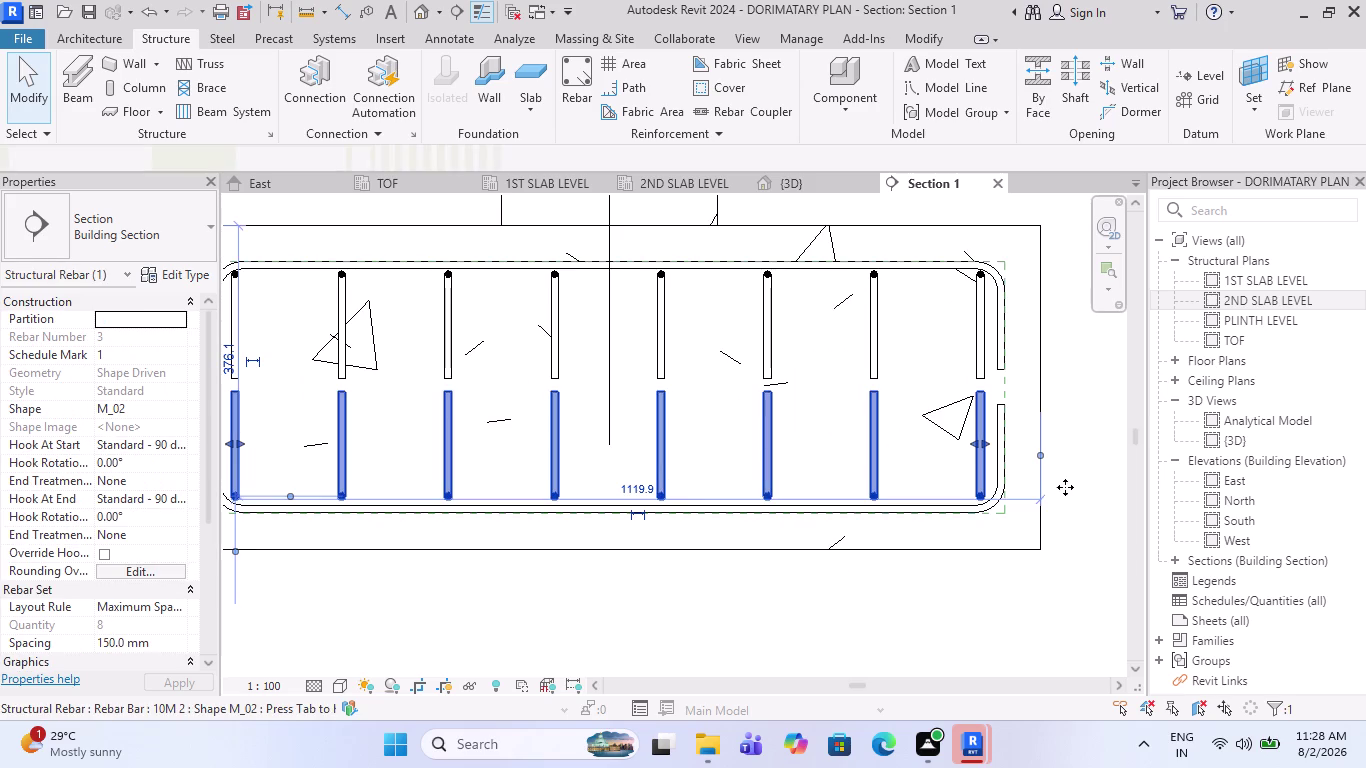
scroll(up, 3)
drag(839, 493, 841, 523)
key(ctrl+z)
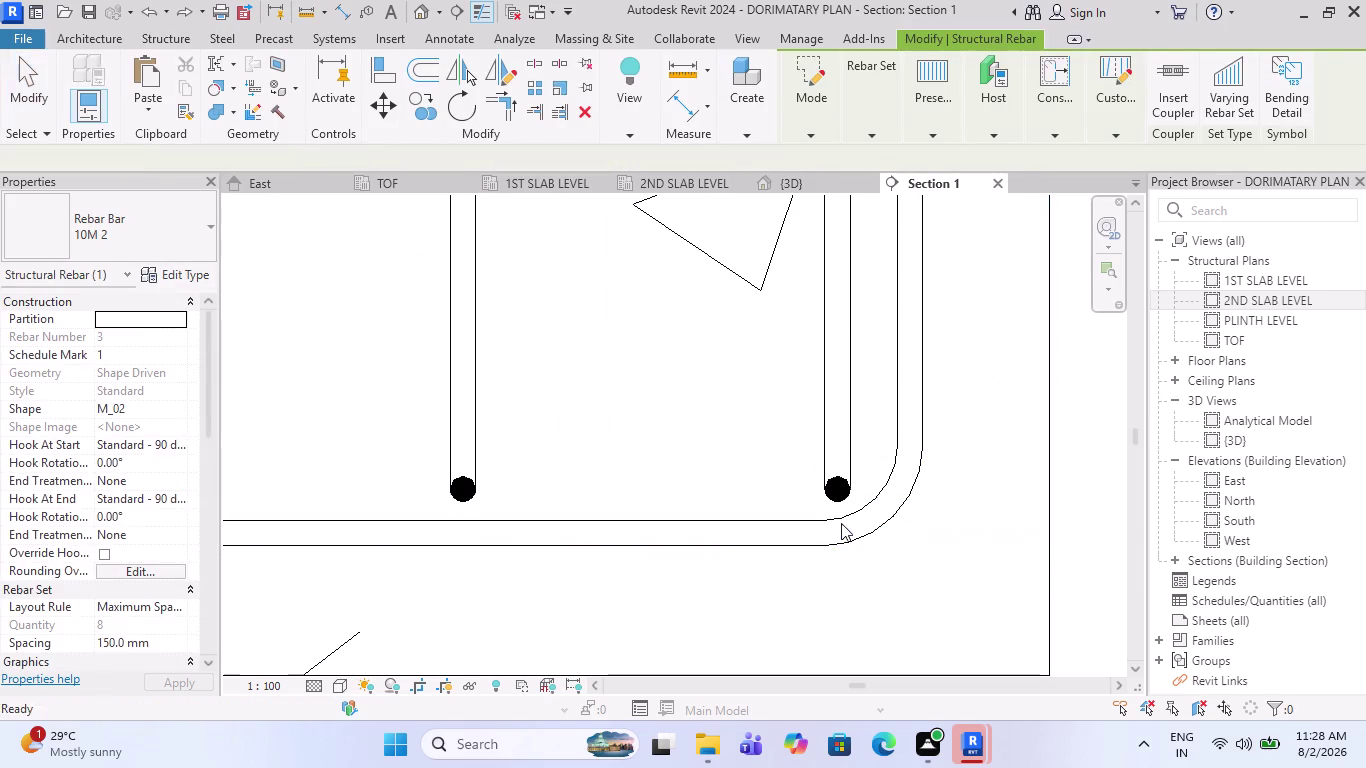
click(845, 465)
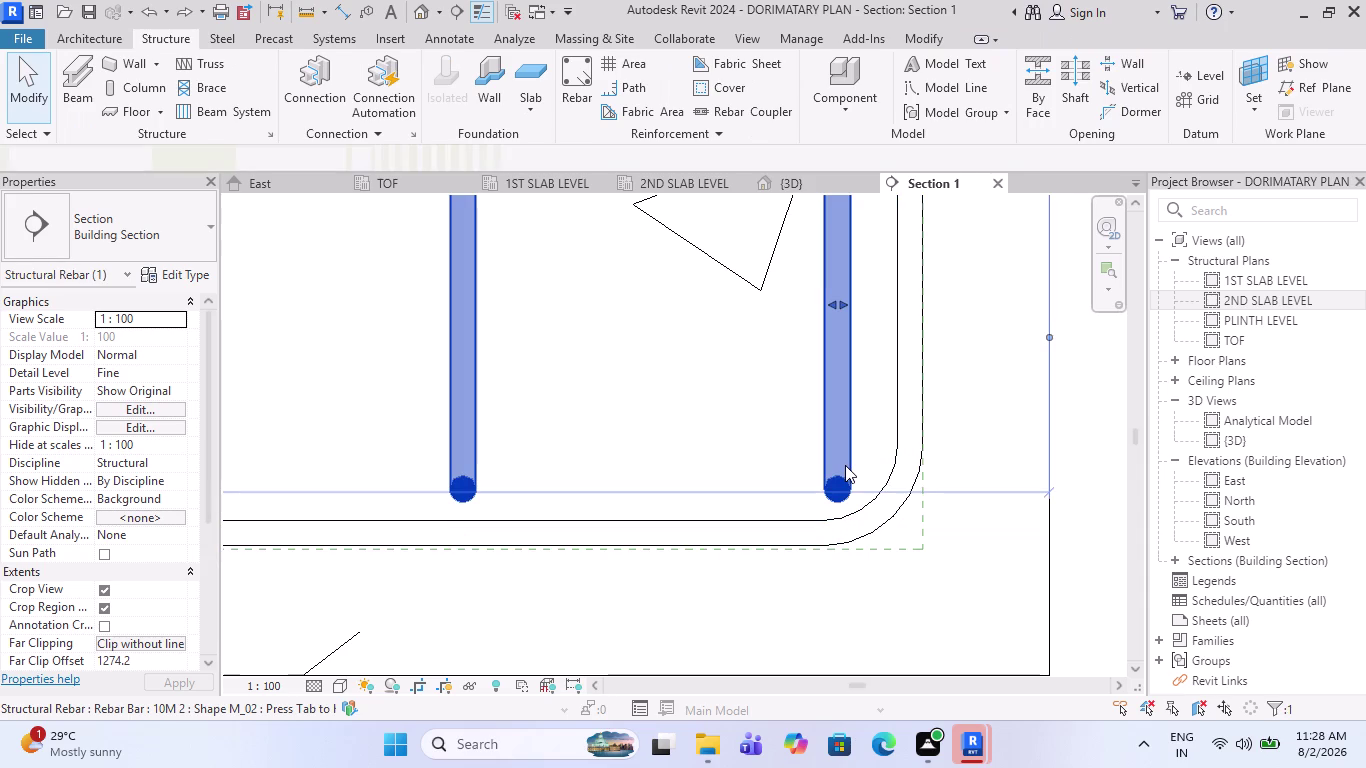
key(Down)
key(Down)
key(Down)
key(Down)
key(Down)
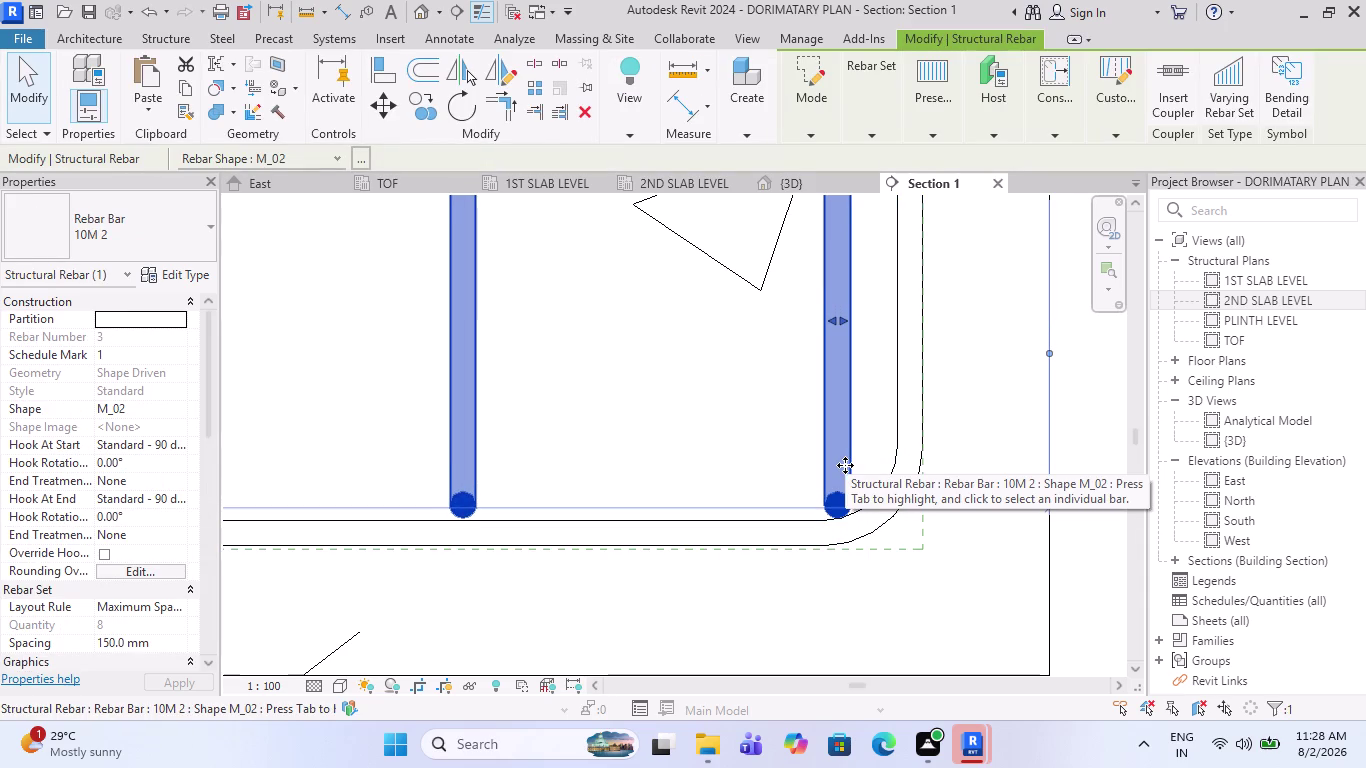
Inspect the bar sets in Section 1, selecting the upper set and clearing the selection.
scroll(down, 3)
scroll(down, 3)
scroll(down, 3)
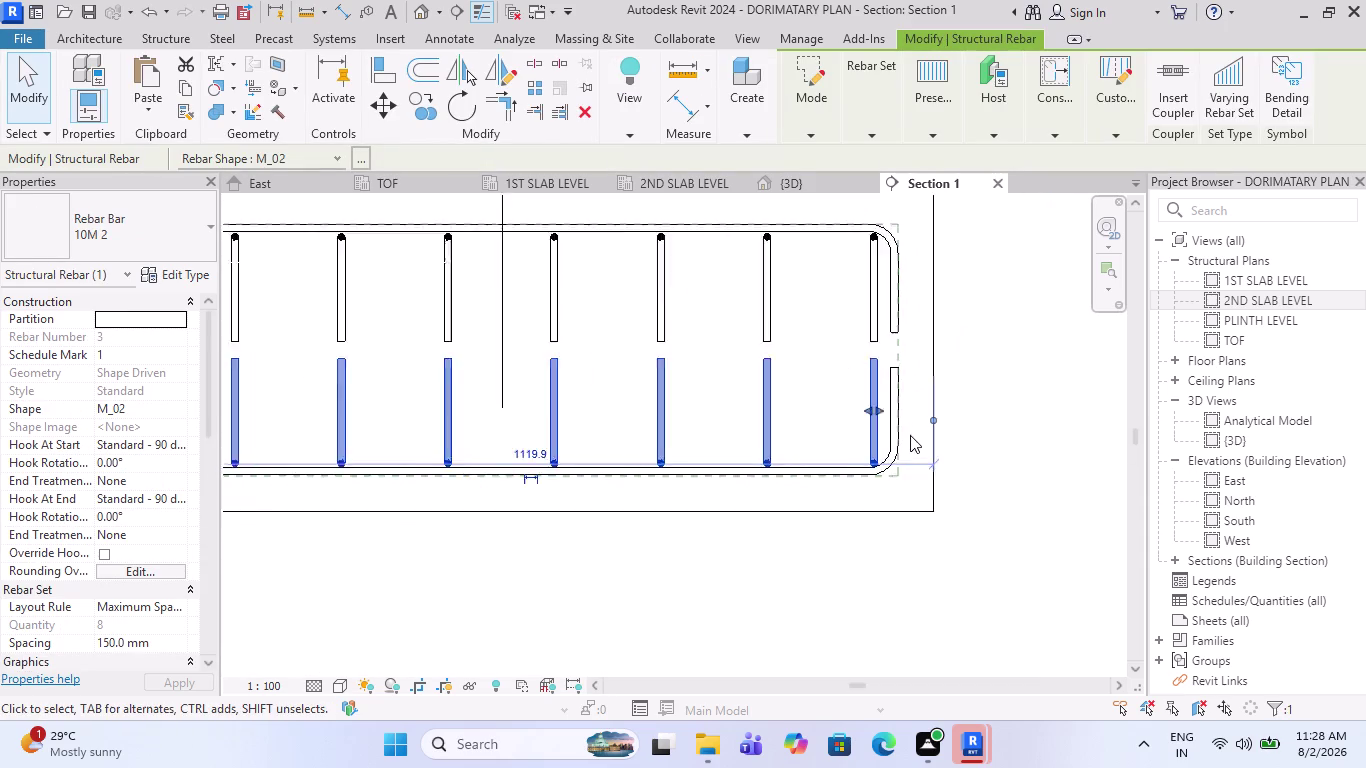
scroll(down, 3)
scroll(up, 3)
scroll(up, 3)
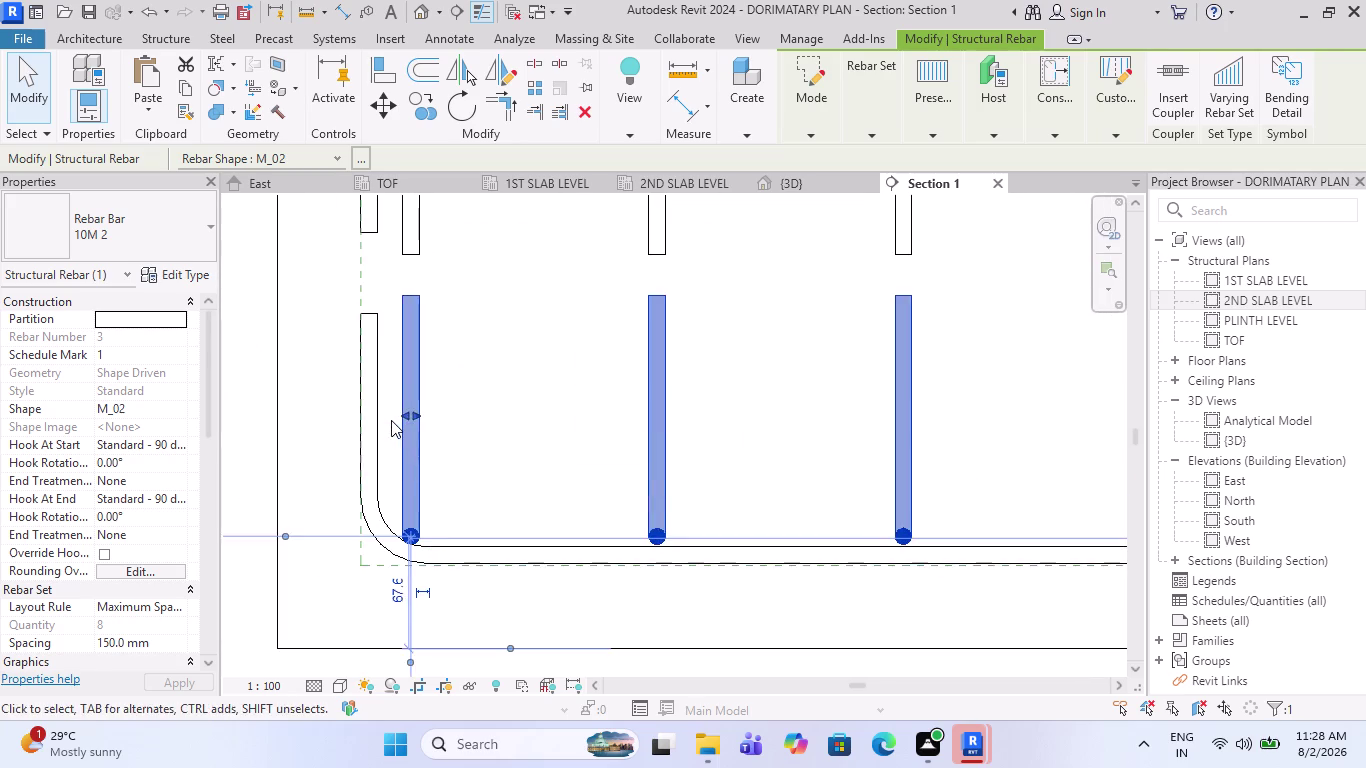
key(Escape)
scroll(down, 3)
click(436, 337)
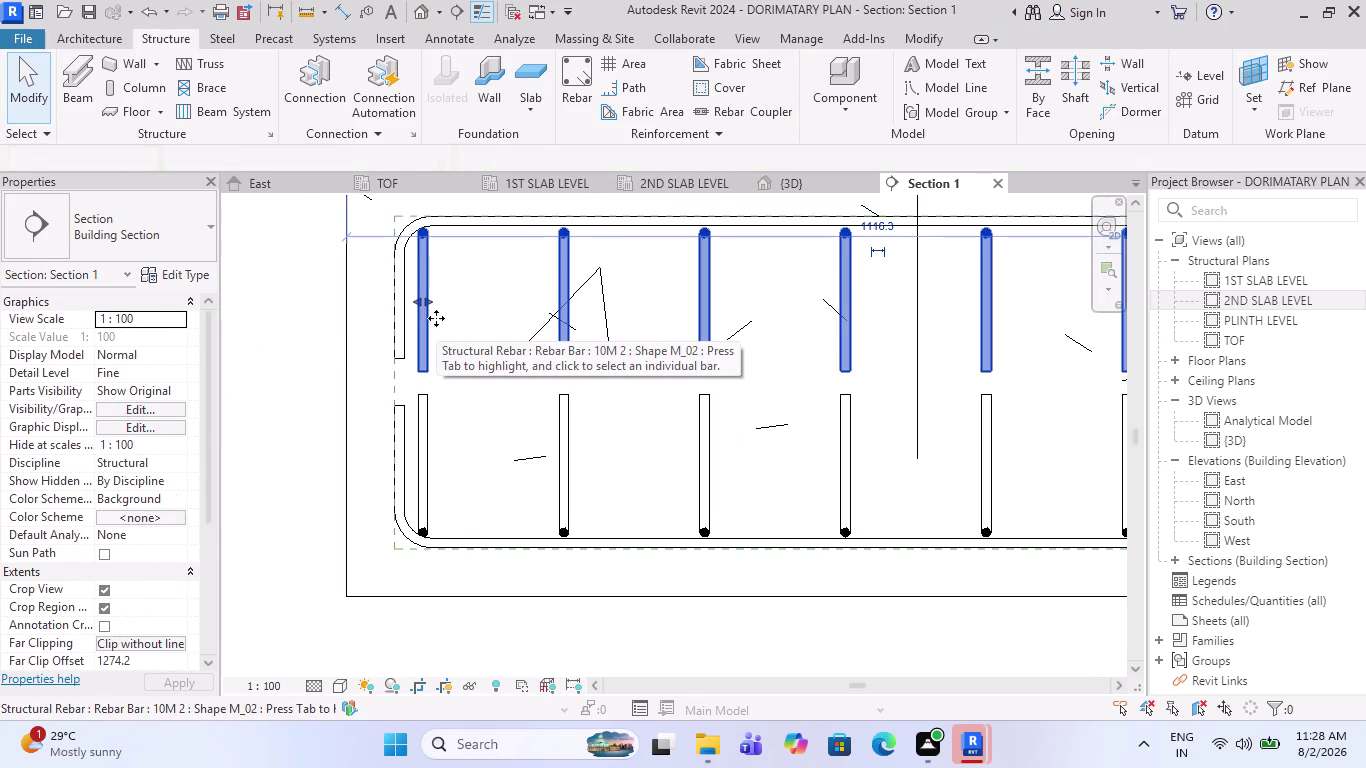
scroll(up, 3)
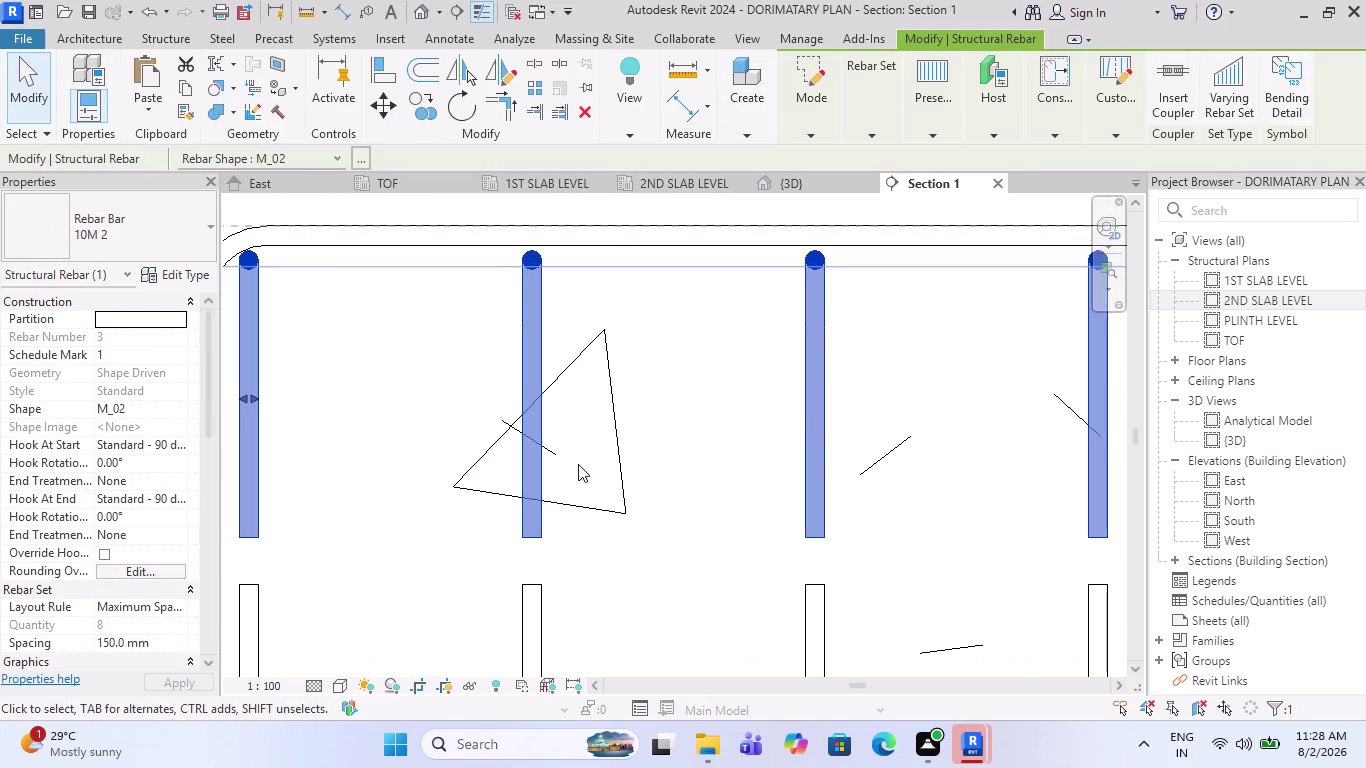
key(Up)
key(Escape)
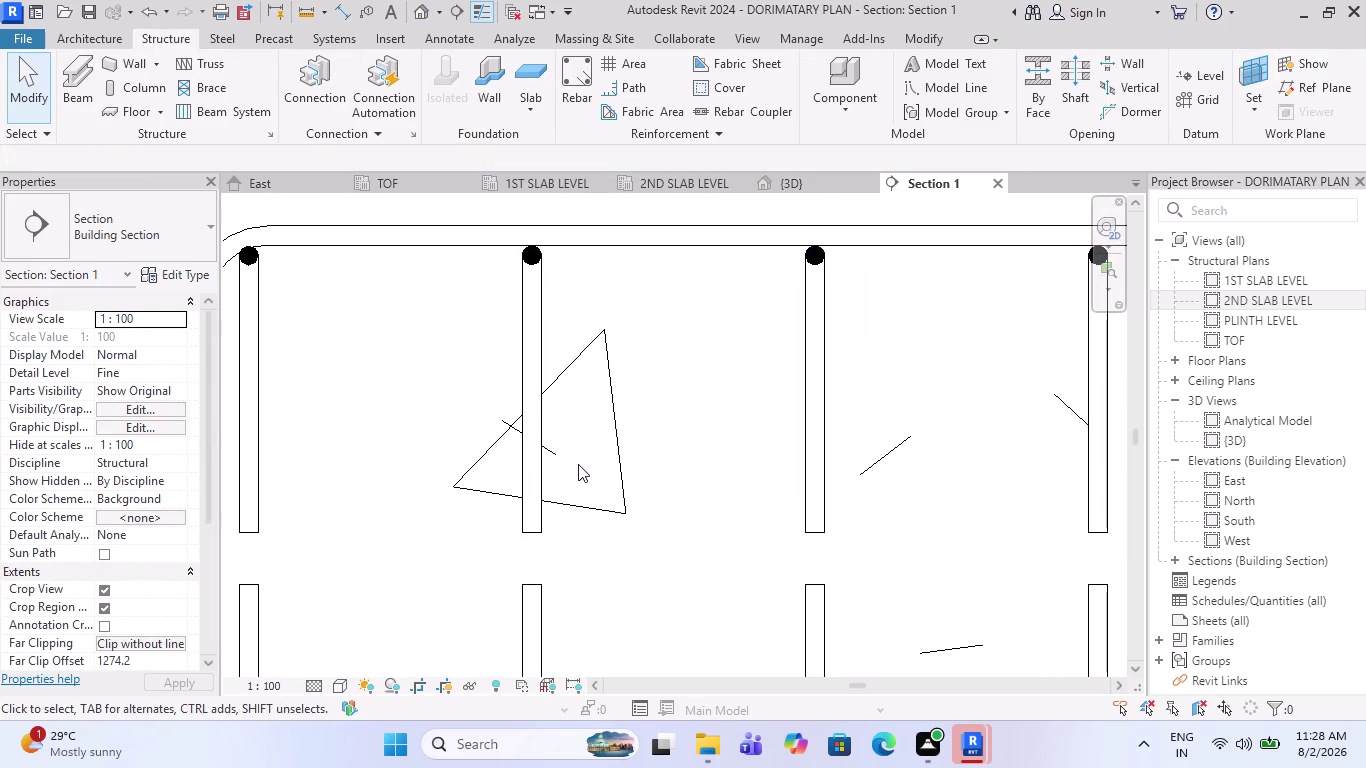
Scroll down to check the footing, then switch to the TOF foundation plan.
scroll(down, 3)
scroll(down, 3)
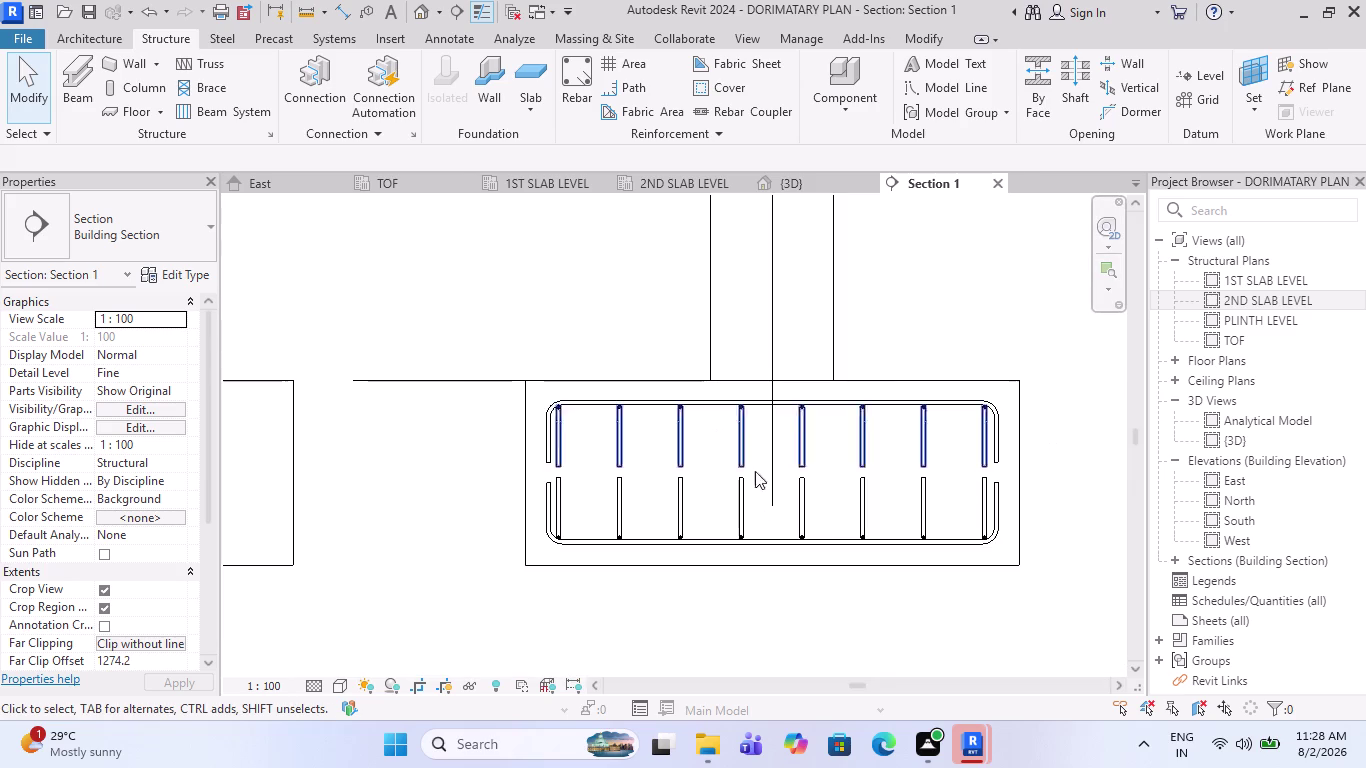
scroll(down, 3)
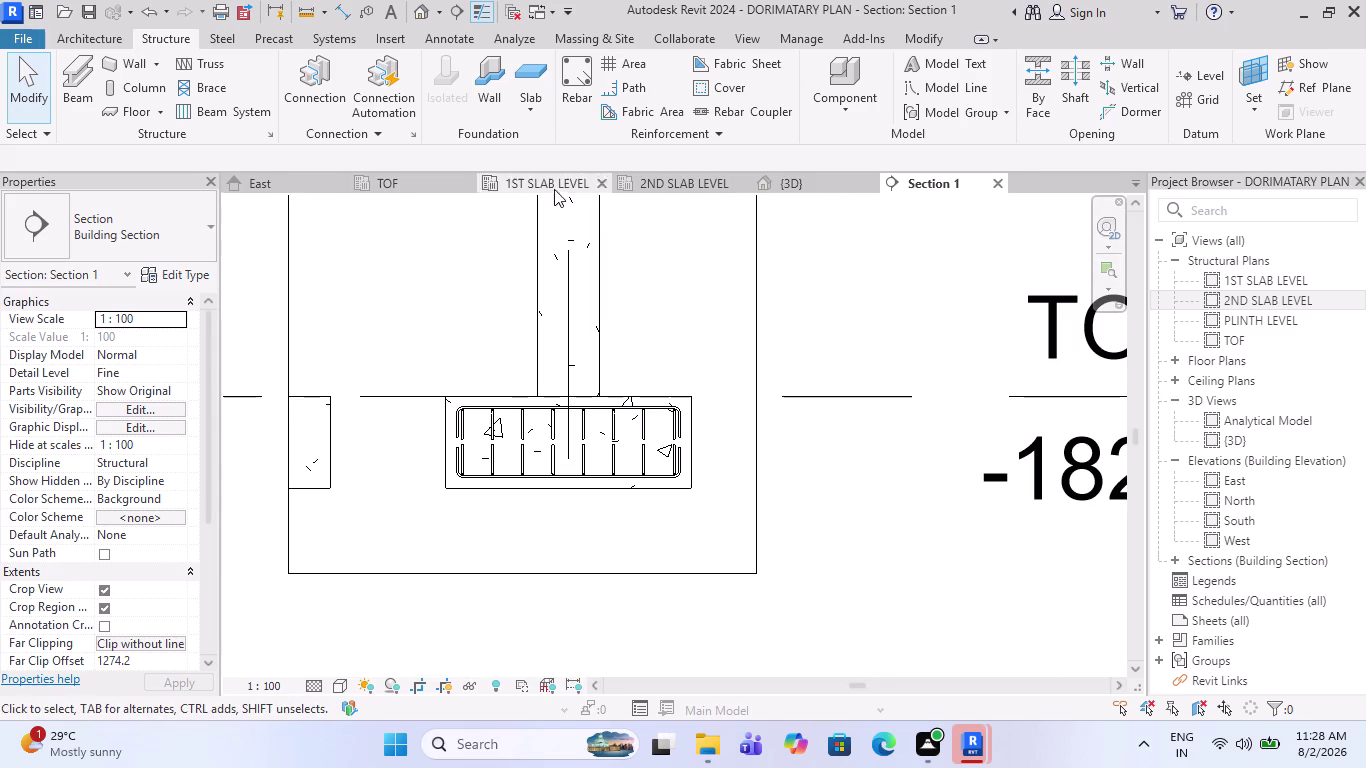
click(403, 175)
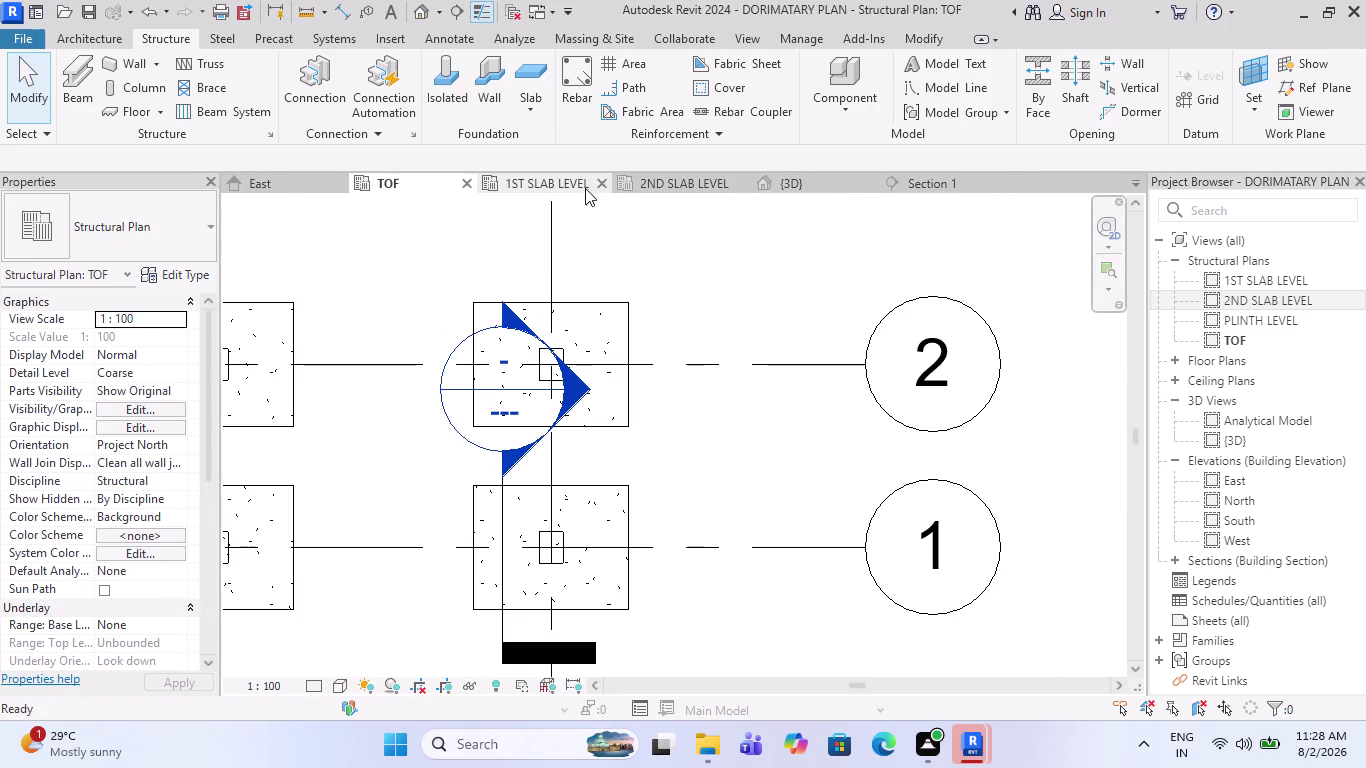
Open the {3D} view and zoom to the reinforced footing.
click(808, 184)
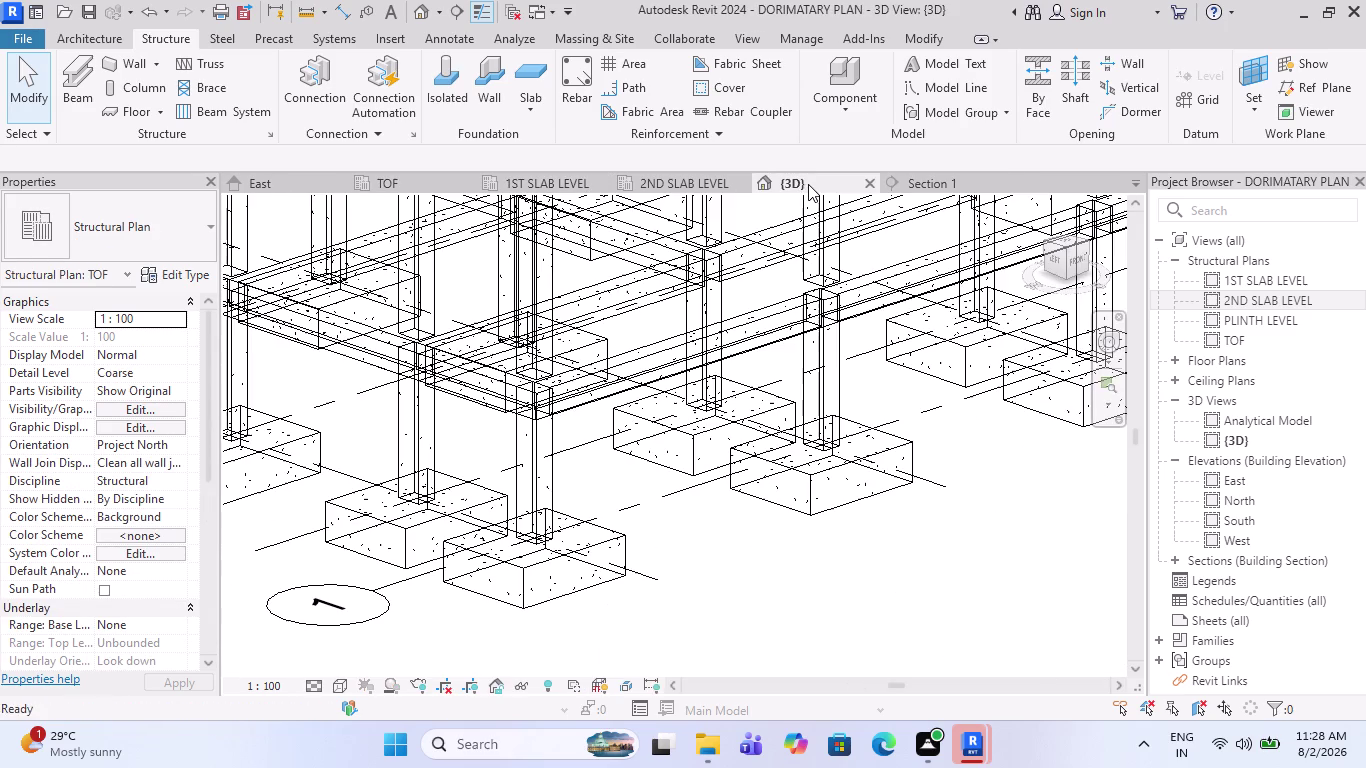
scroll(down, 3)
scroll(down, 3)
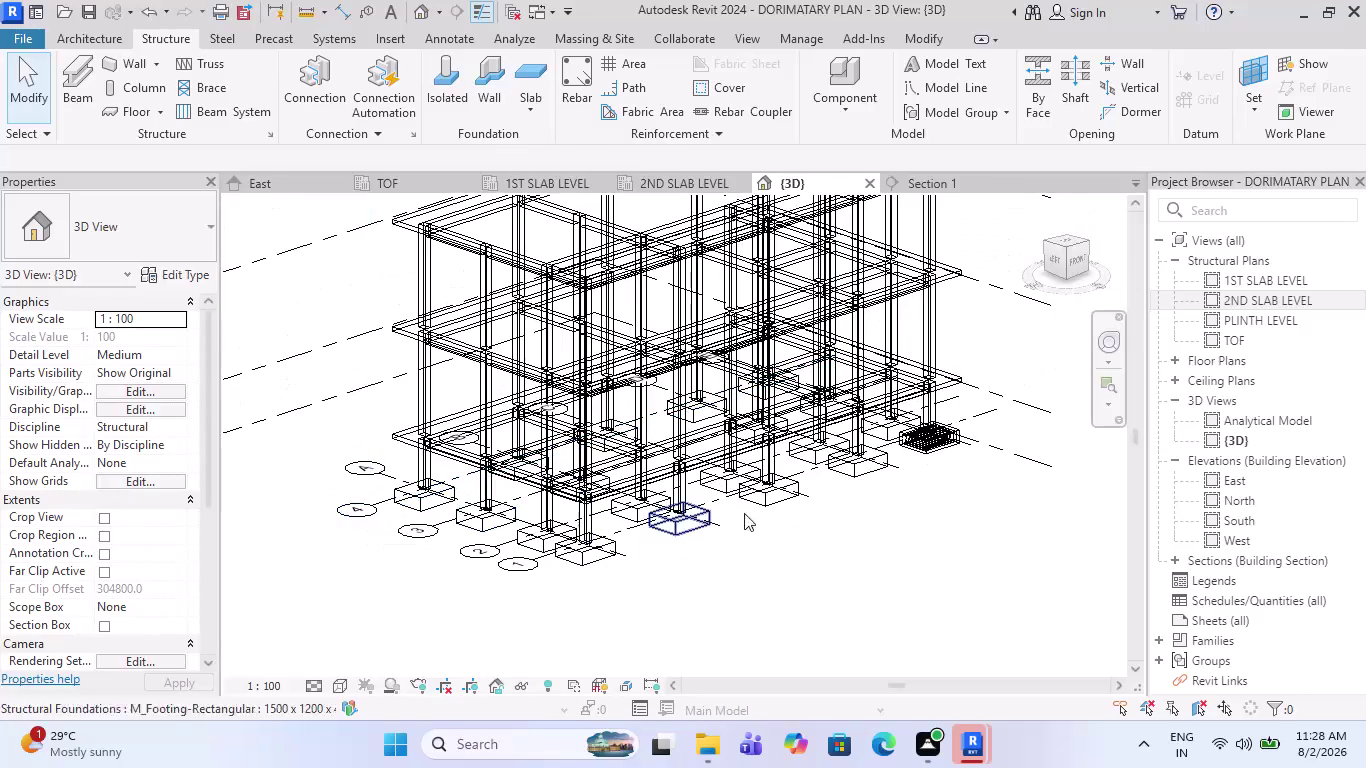
scroll(up, 3)
scroll(up, 3)
scroll(up, 3)
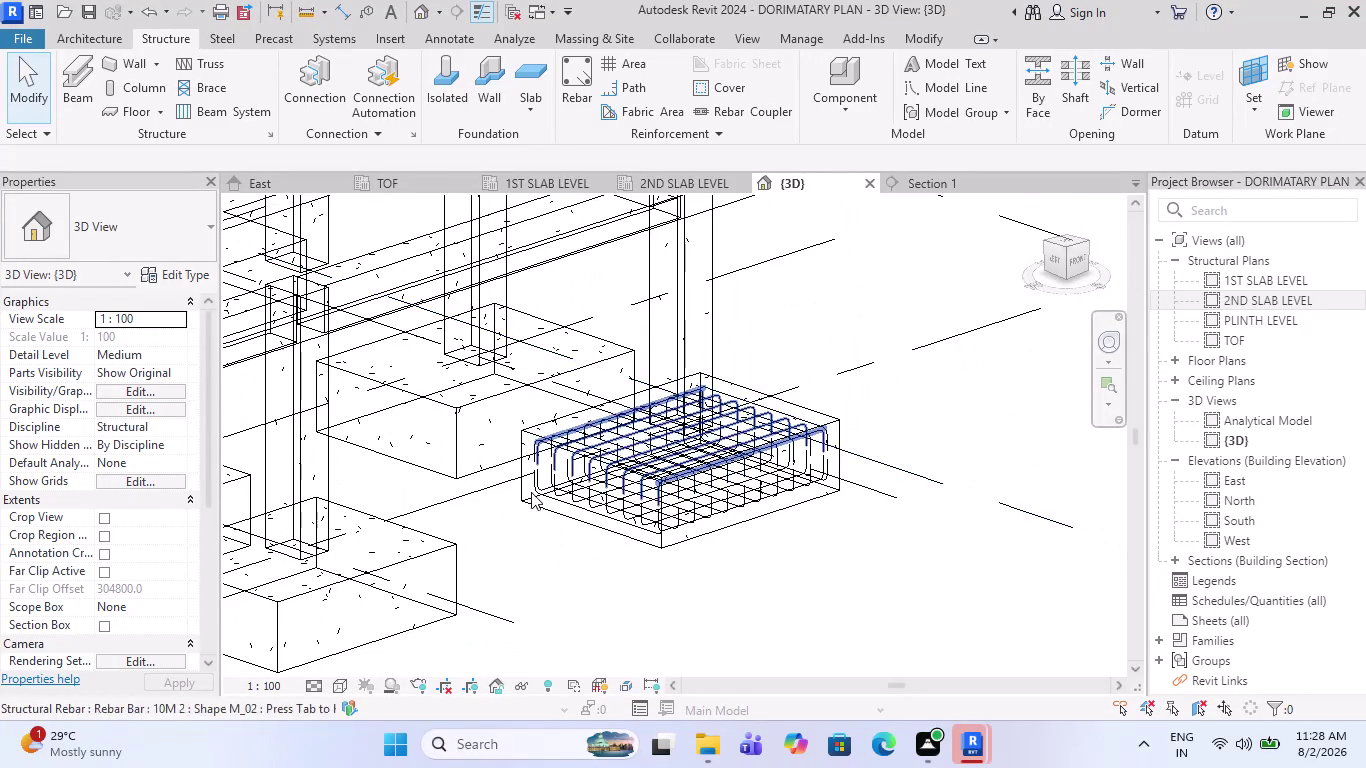
scroll(up, 3)
Set the 3D view's Detail Level to Fine so the rebar shows as solid bars.
click(304, 686)
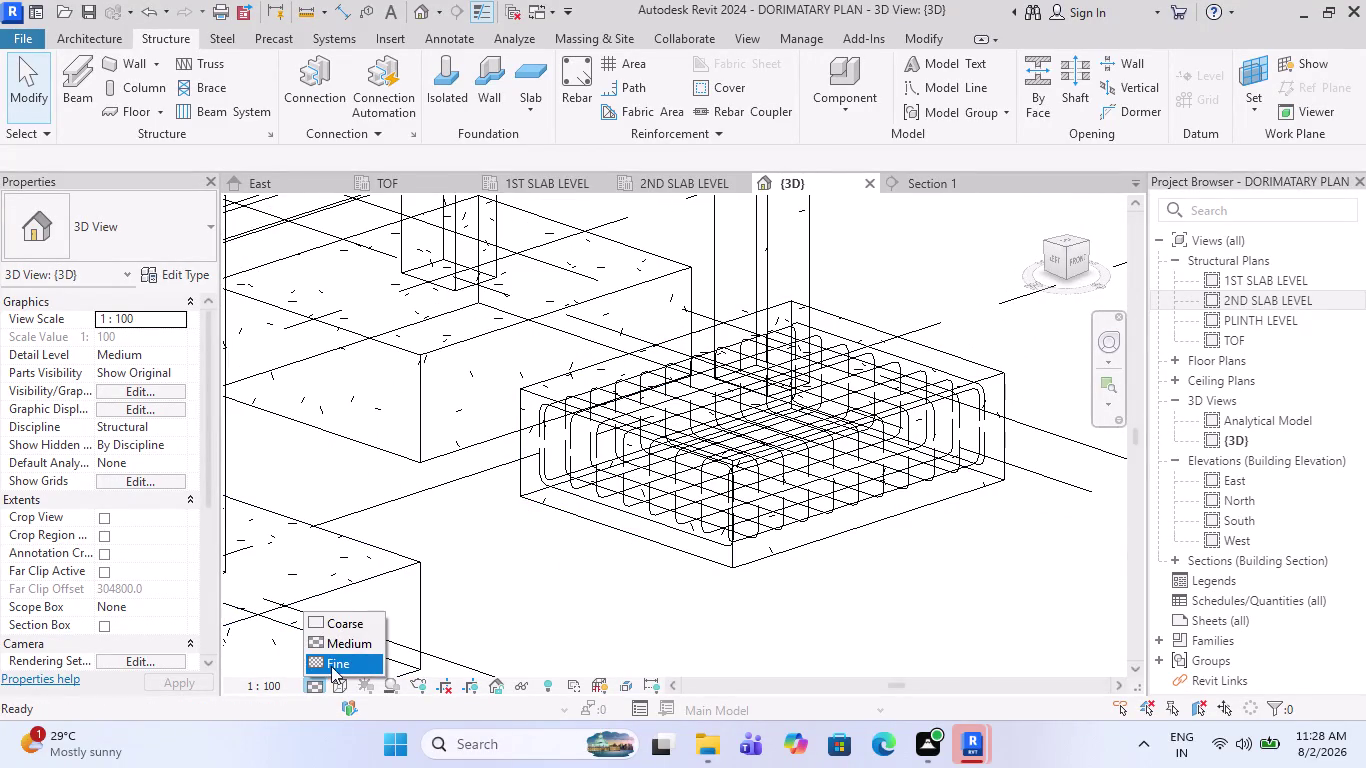
click(331, 666)
scroll(up, 3)
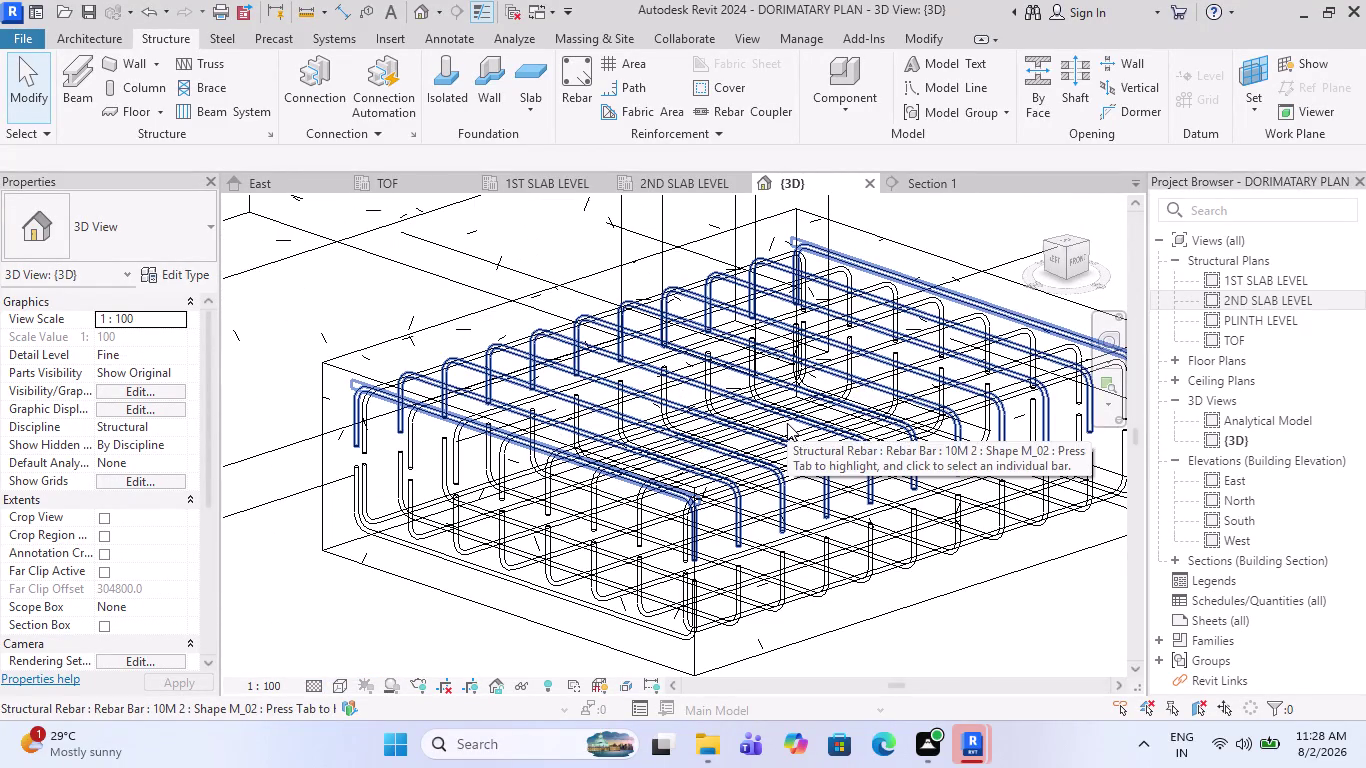
scroll(down, 3)
scroll(down, 3)
scroll(down, 3)
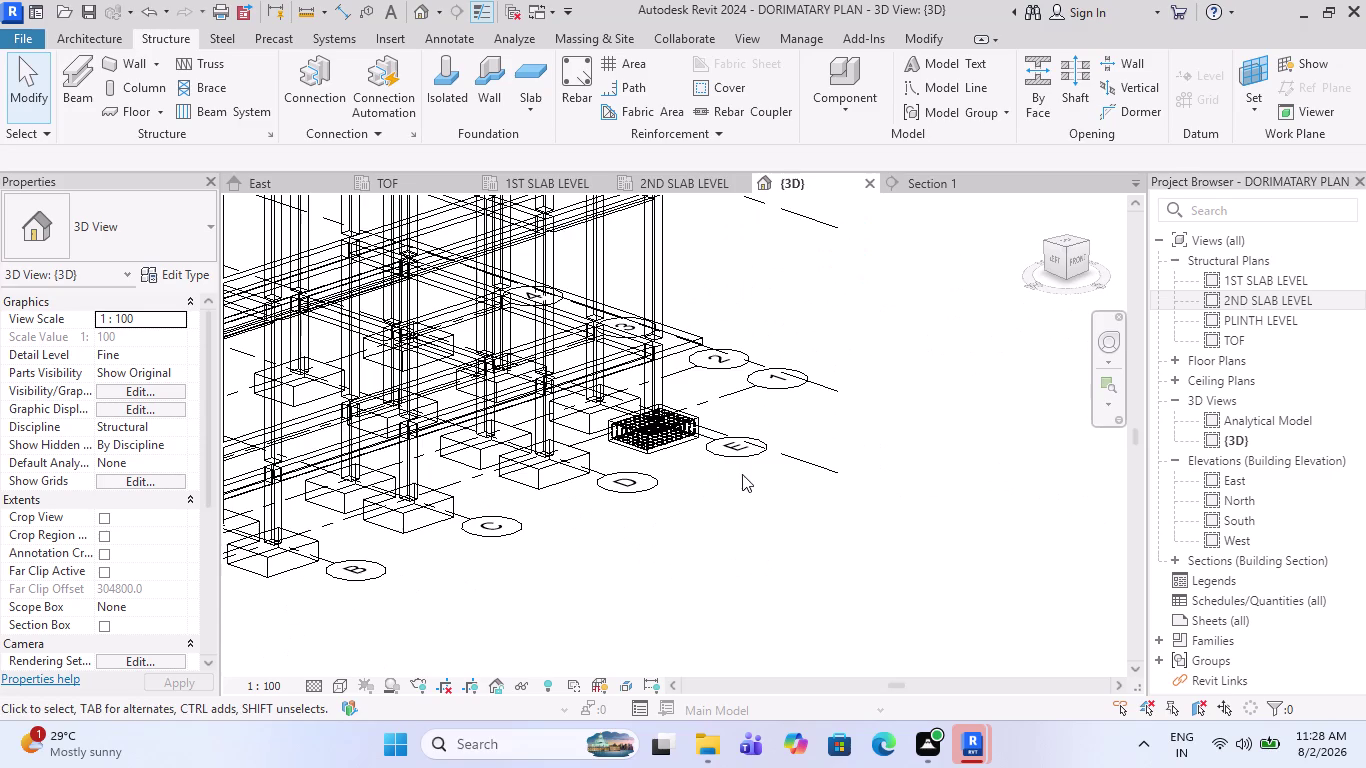
scroll(up, 3)
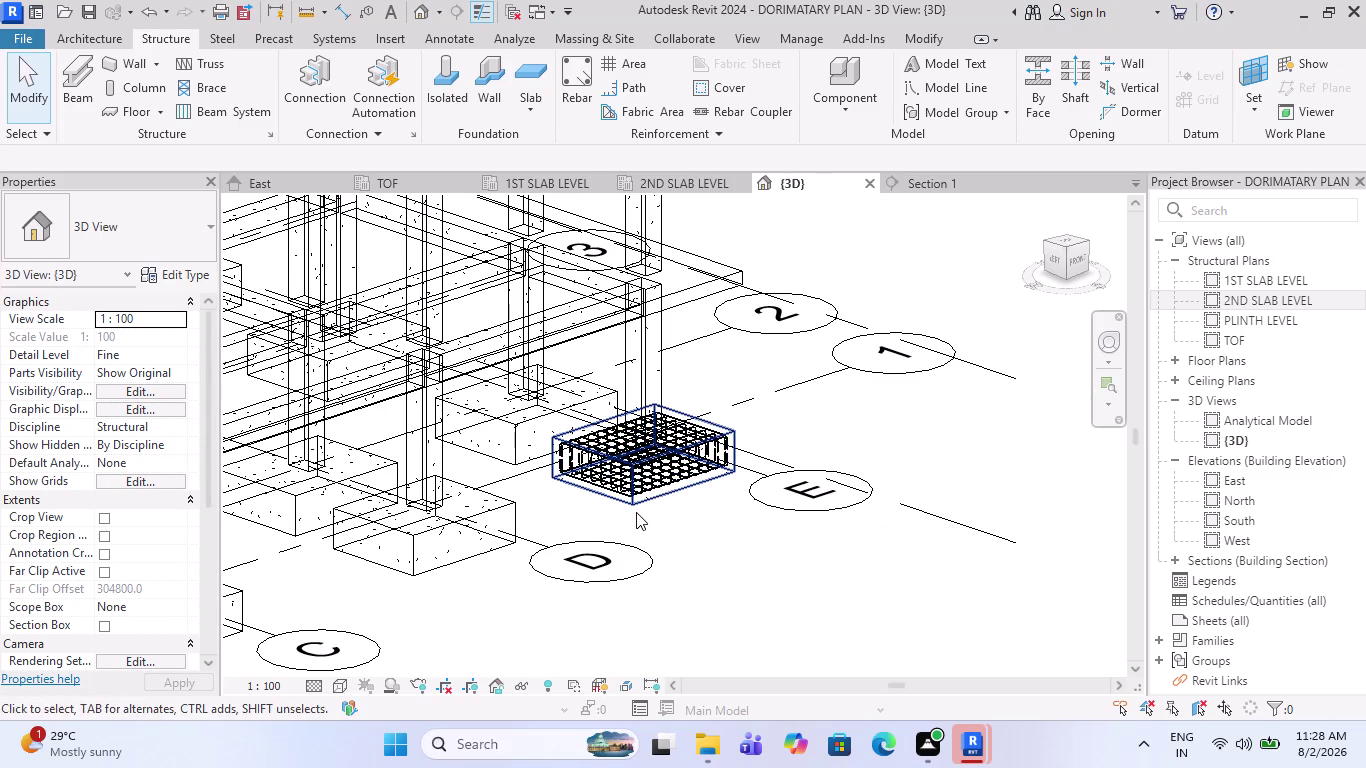
Select the reinforced footing as the source for Propagate Rebar.
click(636, 512)
scroll(down, 3)
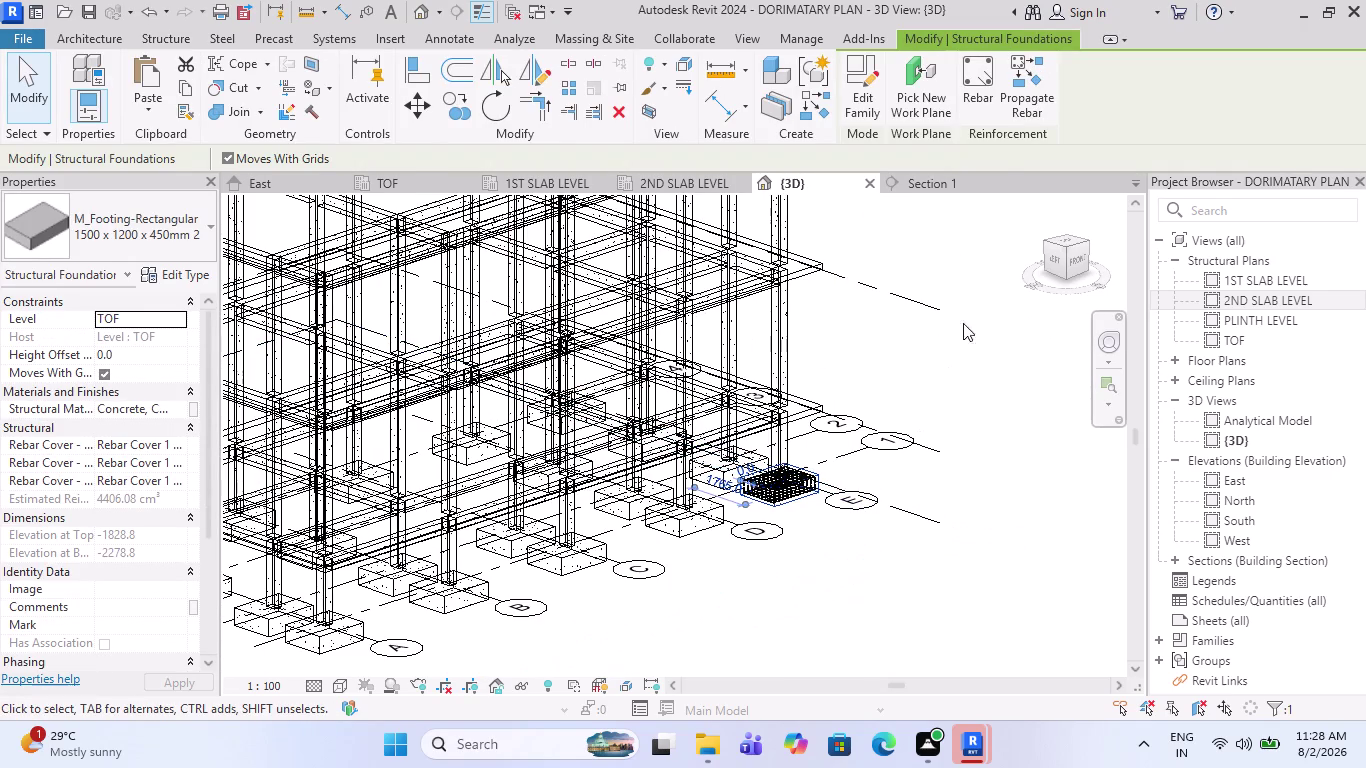
click(1049, 87)
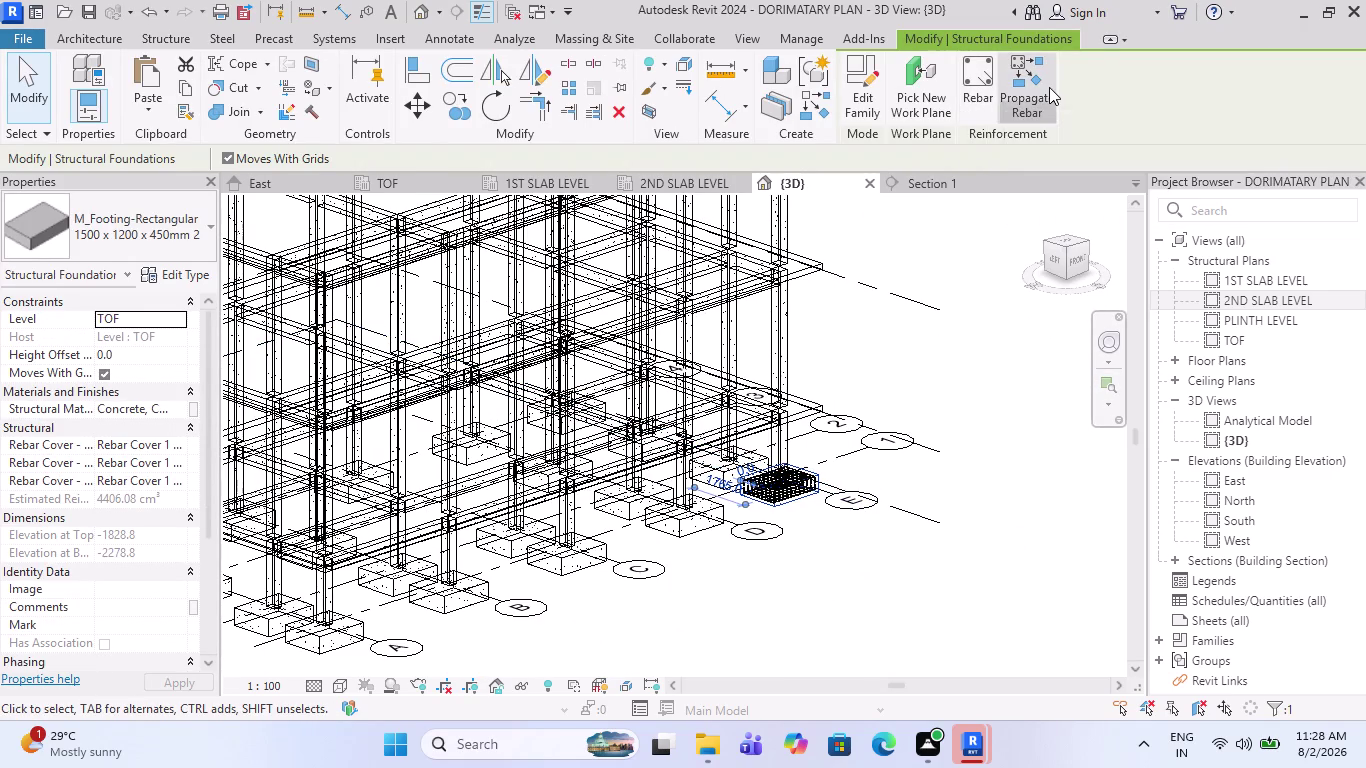
Window-select all other footings as destinations and finish propagating the rebar cage.
scroll(down, 3)
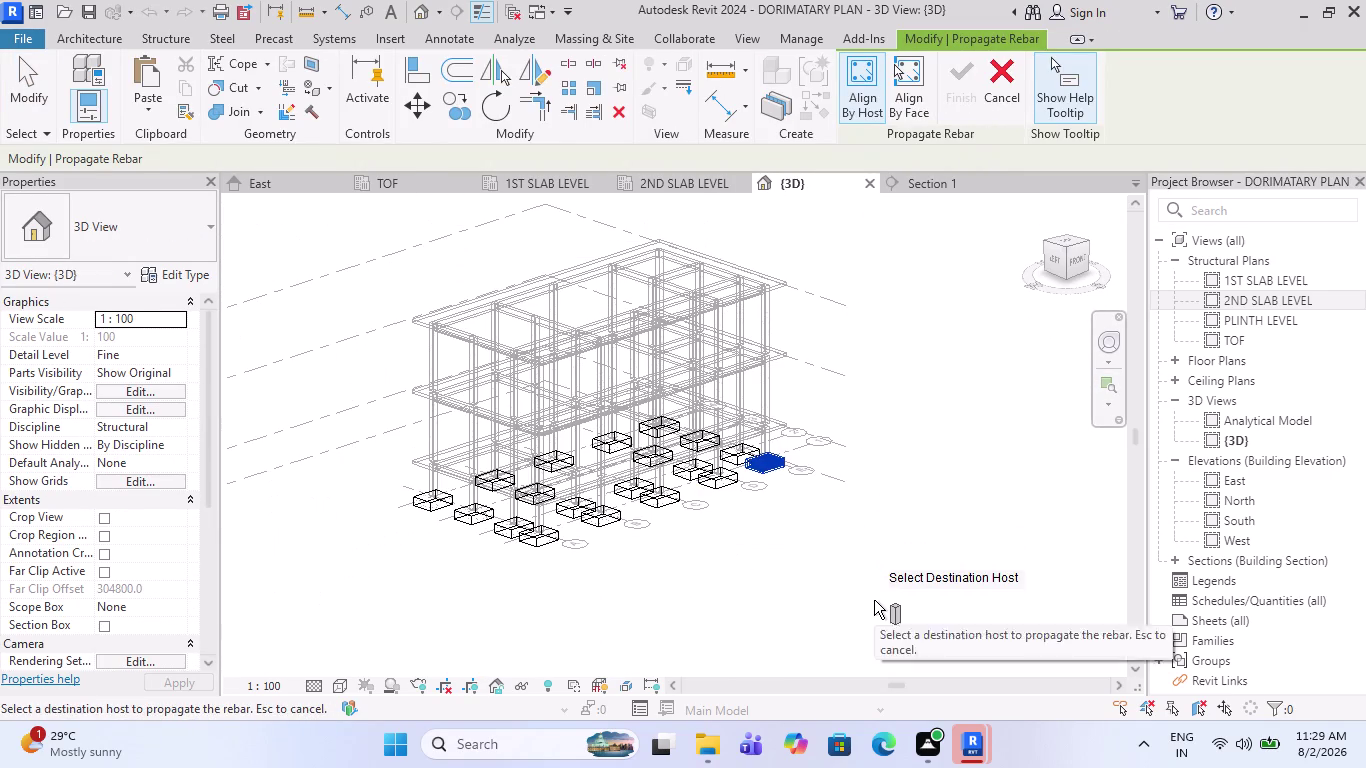
drag(876, 603, 308, 413)
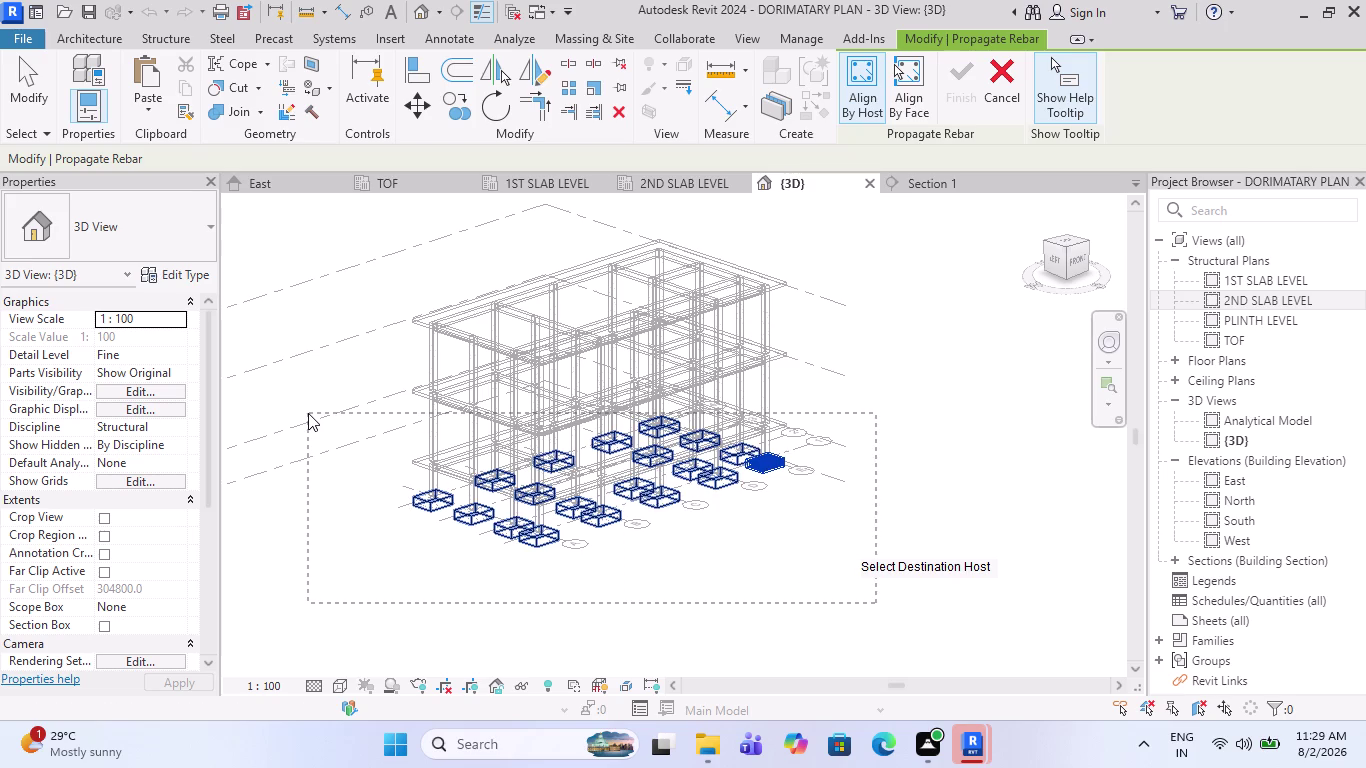
scroll(up, 3)
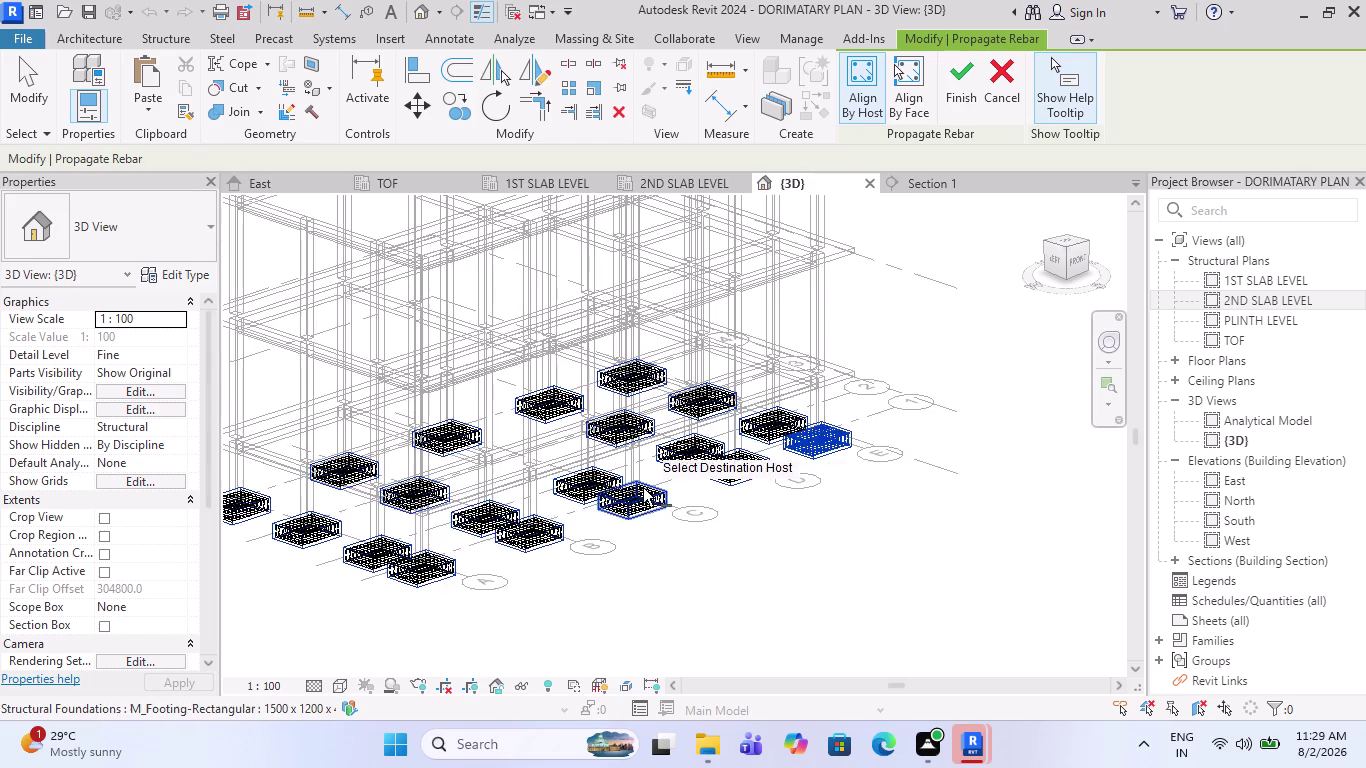
scroll(up, 3)
scroll(up, 3)
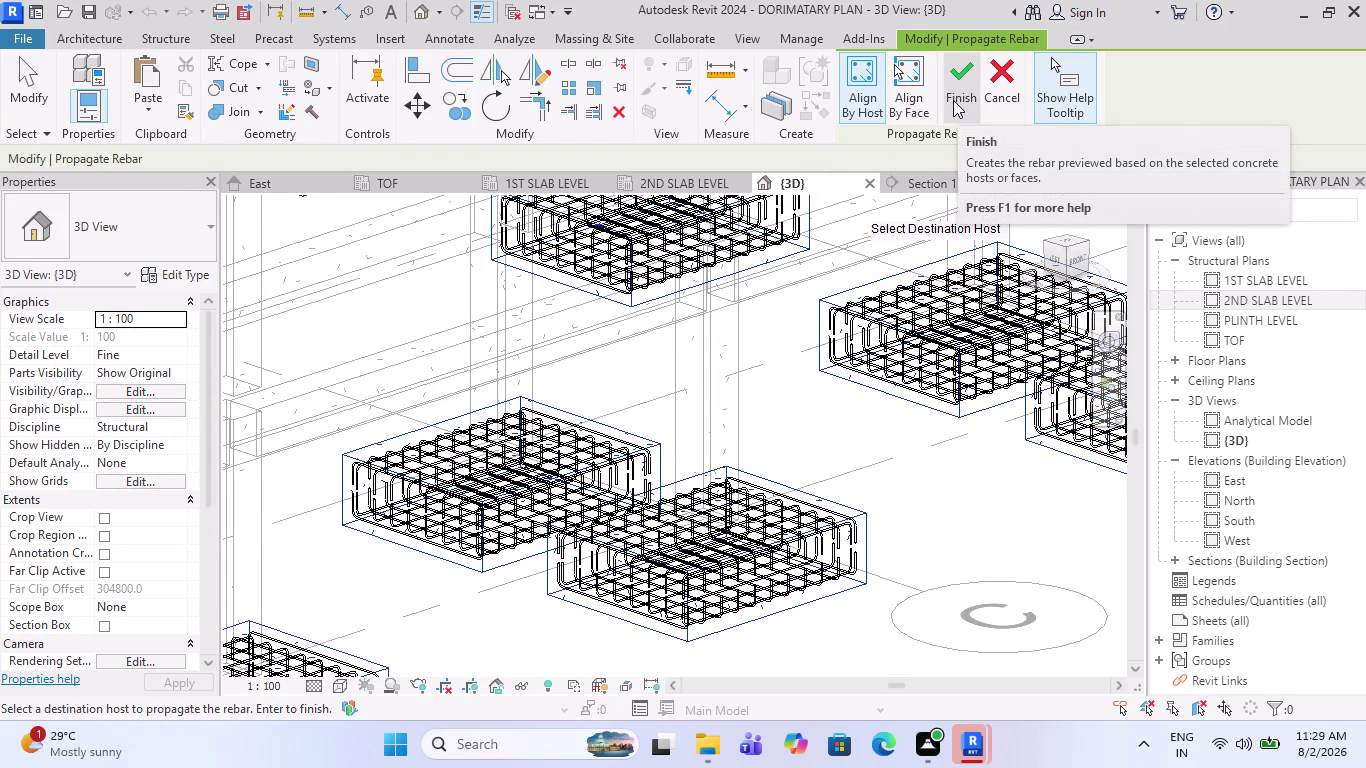
click(953, 100)
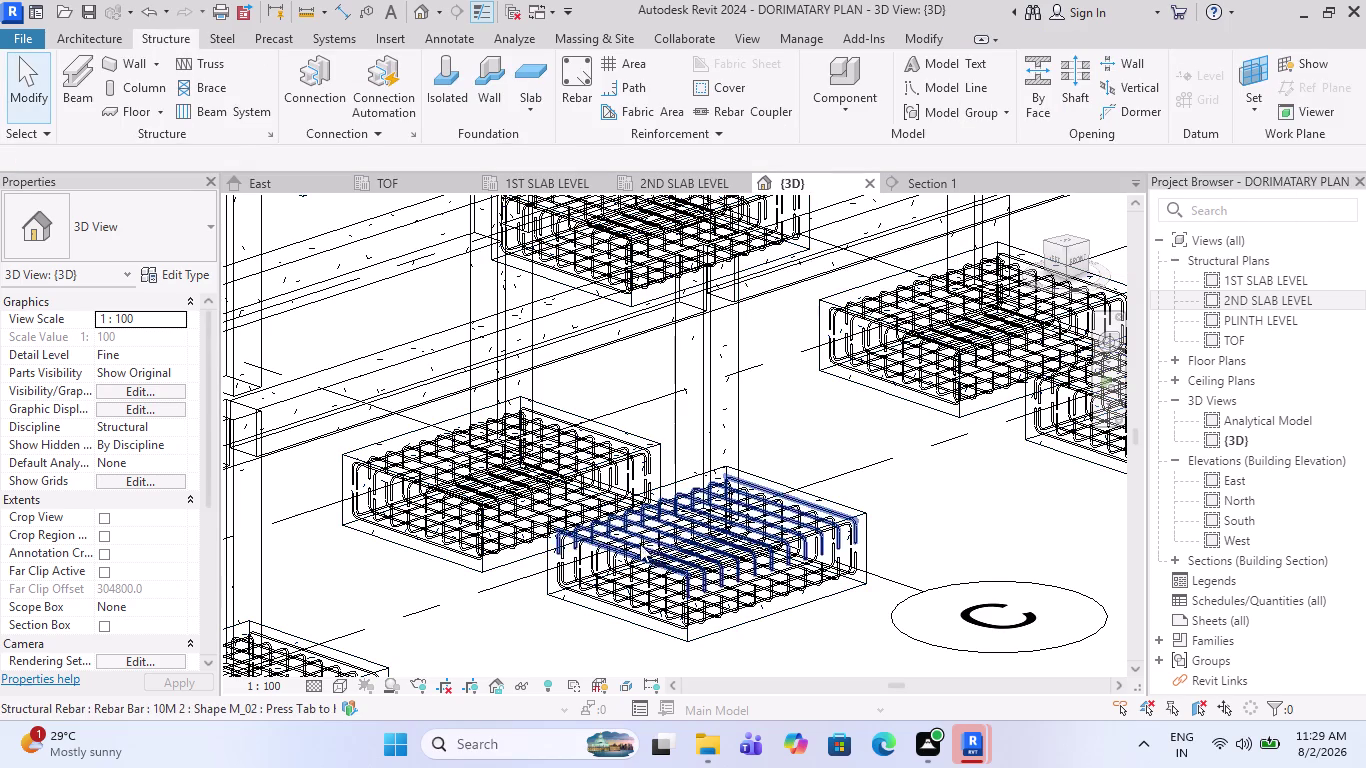
scroll(down, 3)
scroll(down, 3)
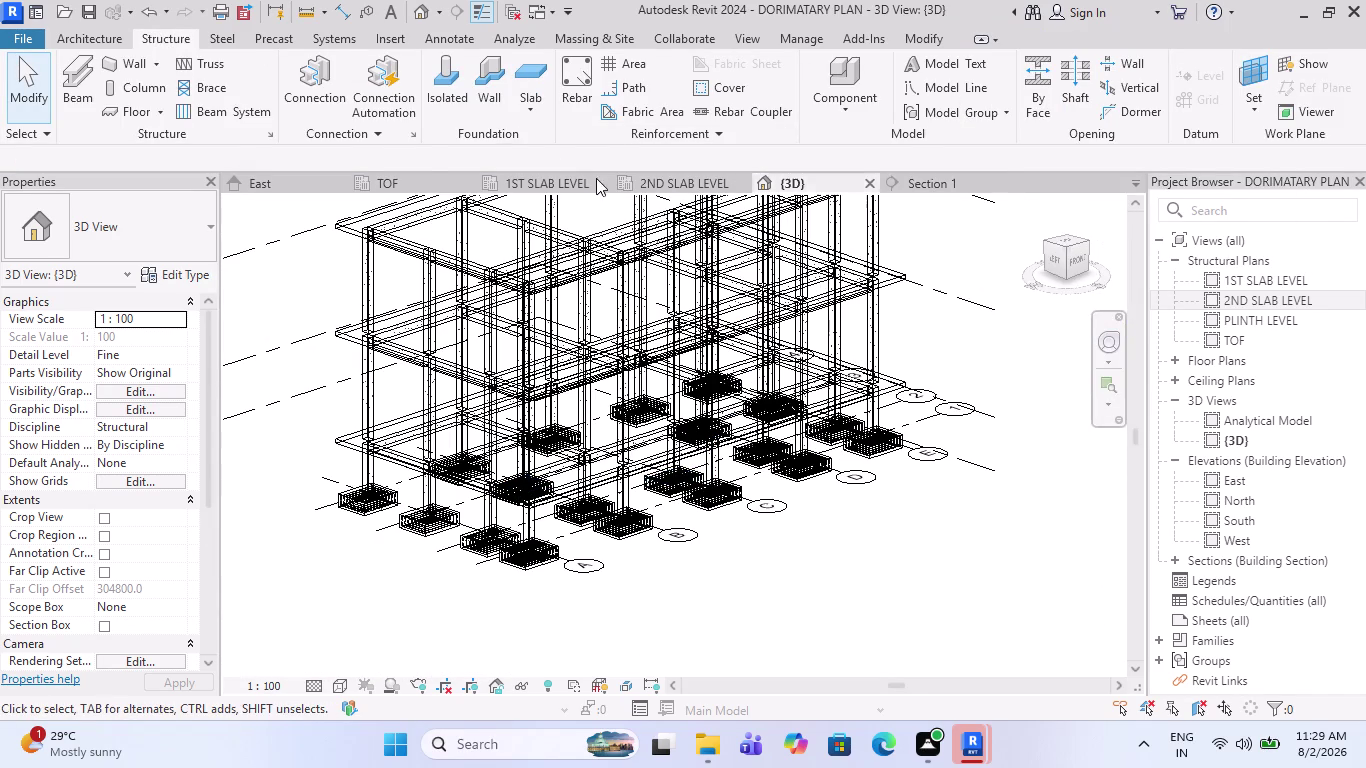
Open the TOF plan and set its Detail Level to Fine.
click(411, 186)
scroll(down, 3)
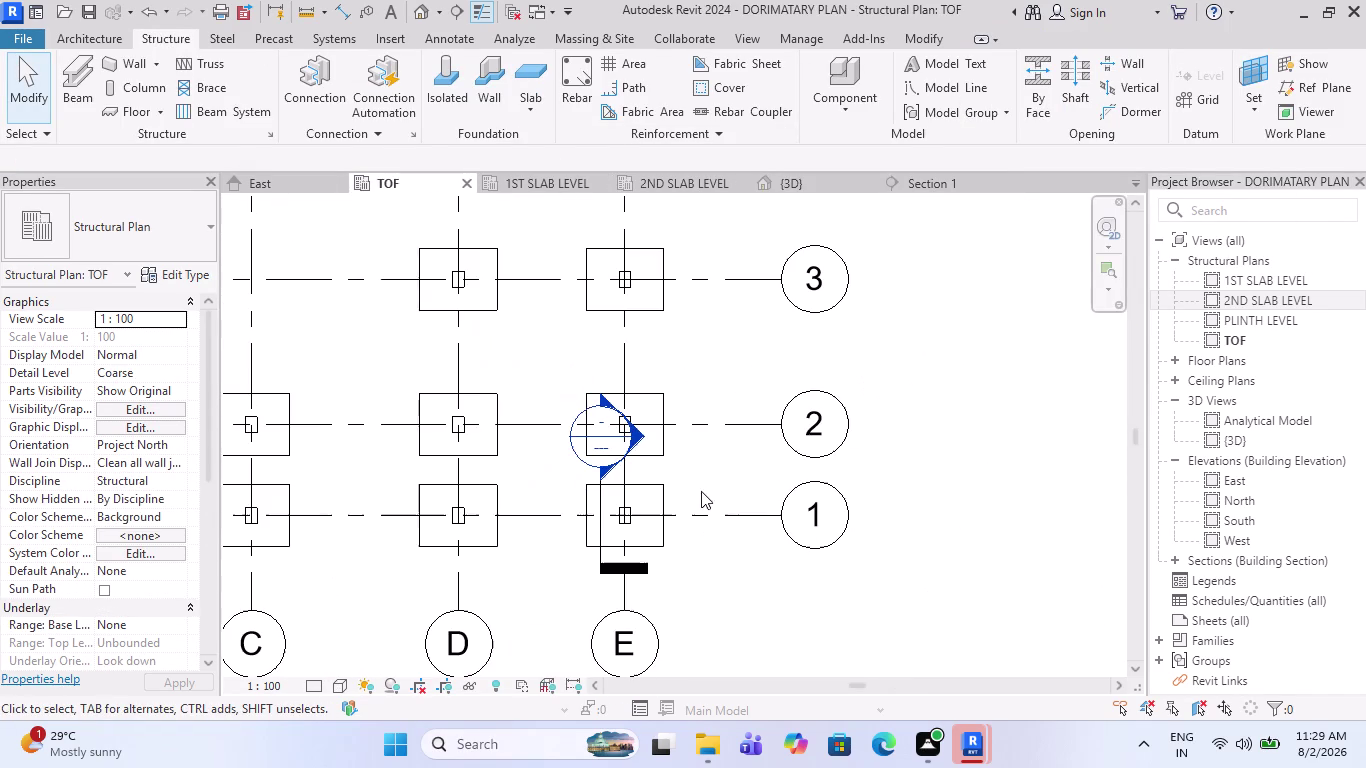
click(316, 684)
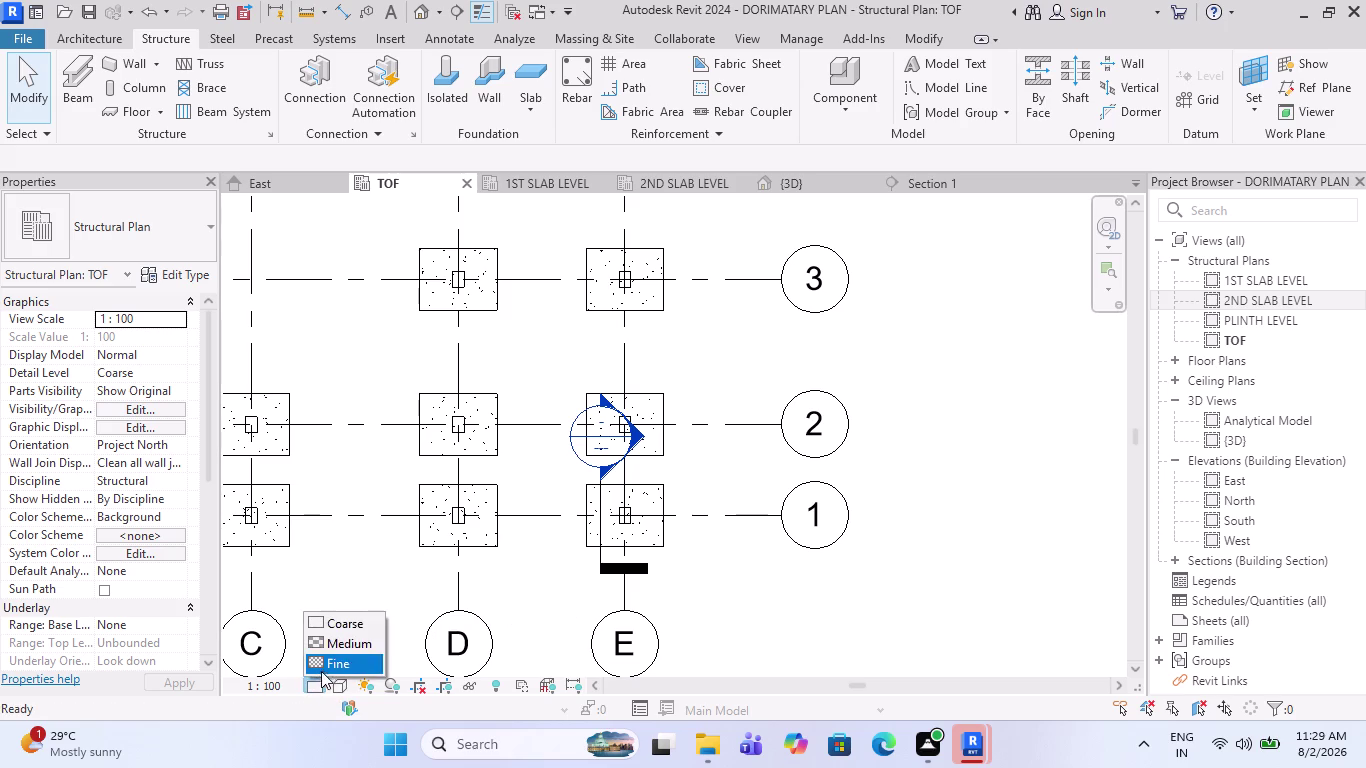
click(325, 664)
click(344, 683)
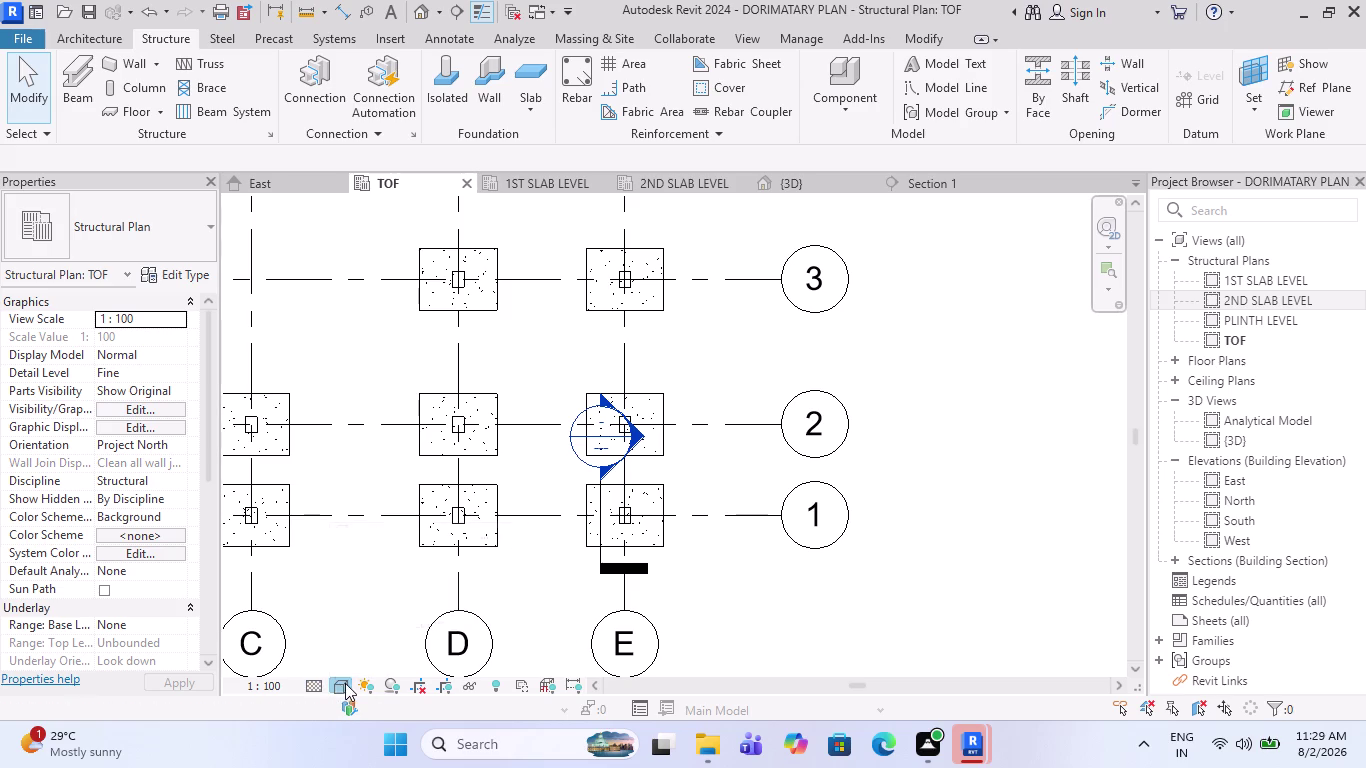
Switch the TOF plan's visual style to one that reveals the footing rebar.
click(374, 579)
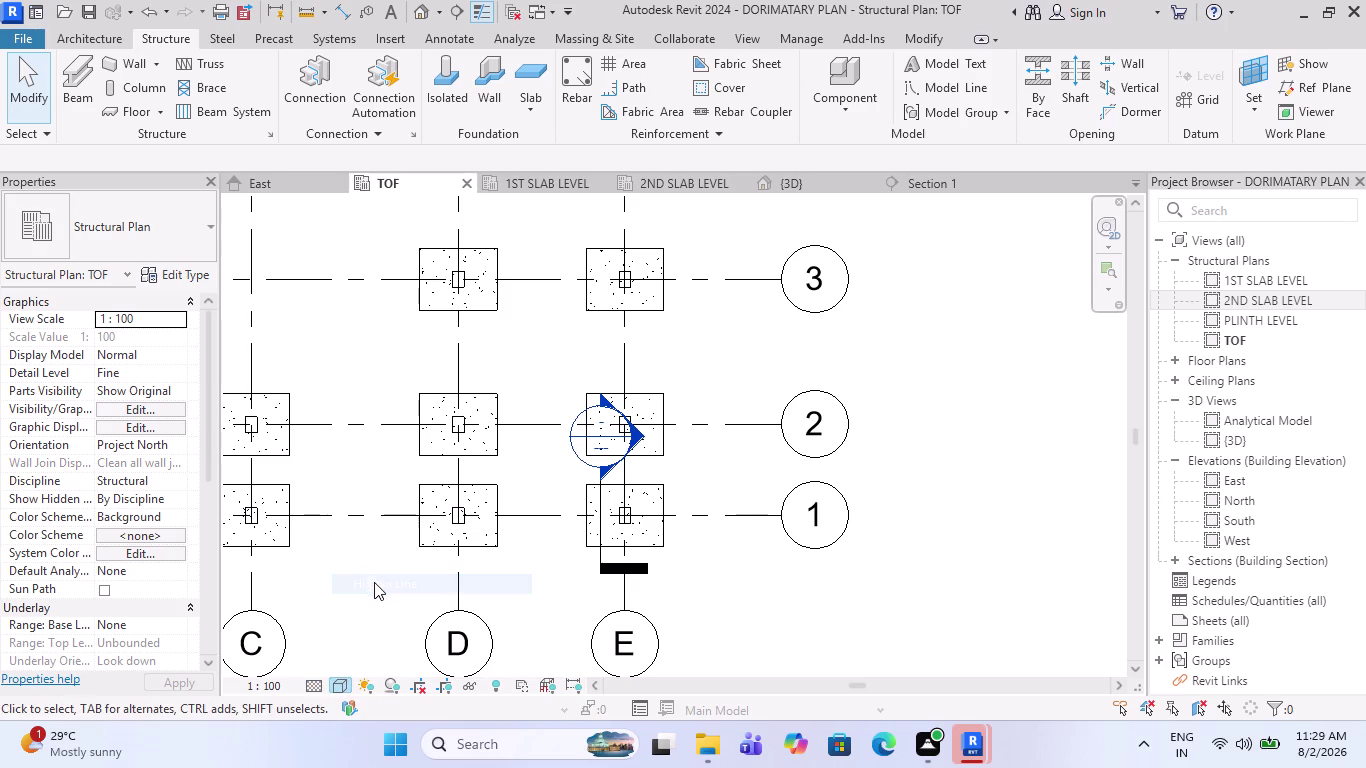
click(347, 690)
click(361, 570)
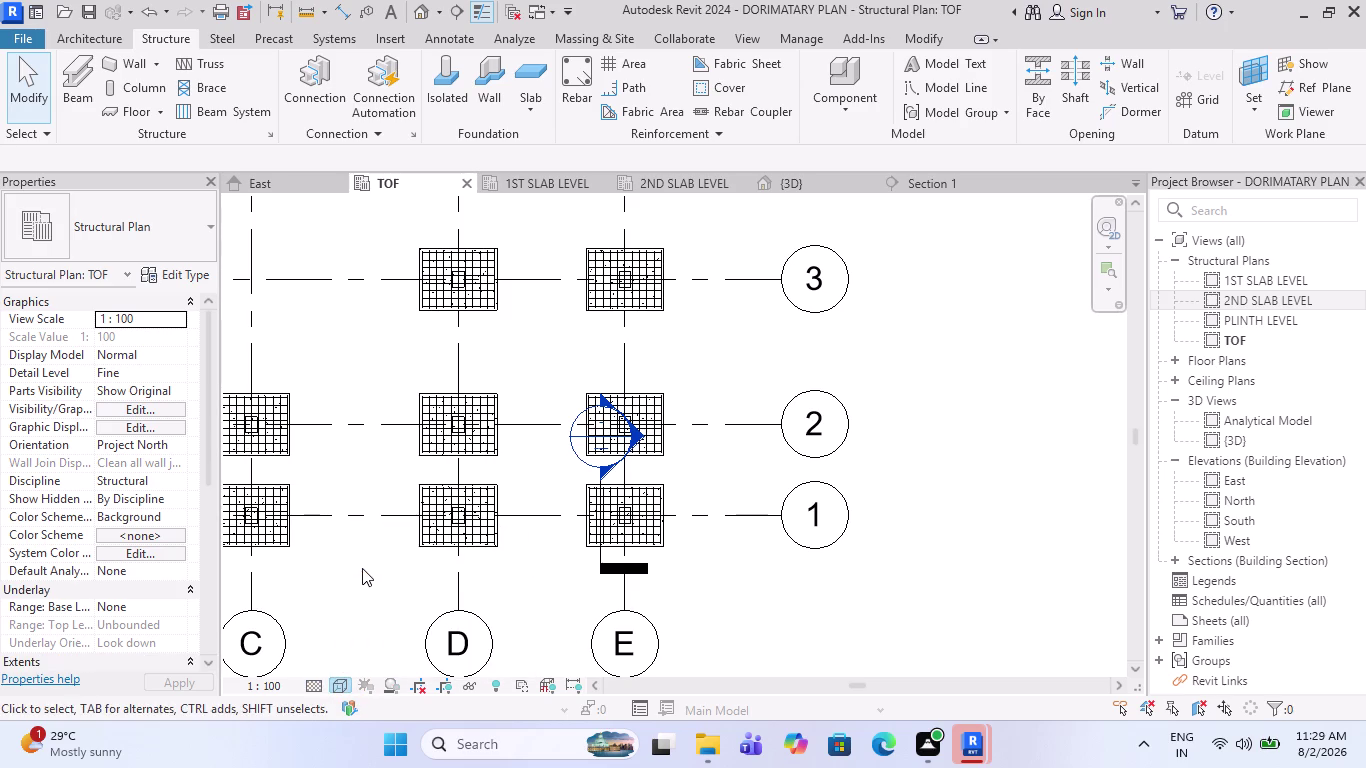
scroll(down, 3)
key(Escape)
Zoom to check the rebar mesh in every footing, then return to Section 1.
scroll(up, 3)
scroll(up, 3)
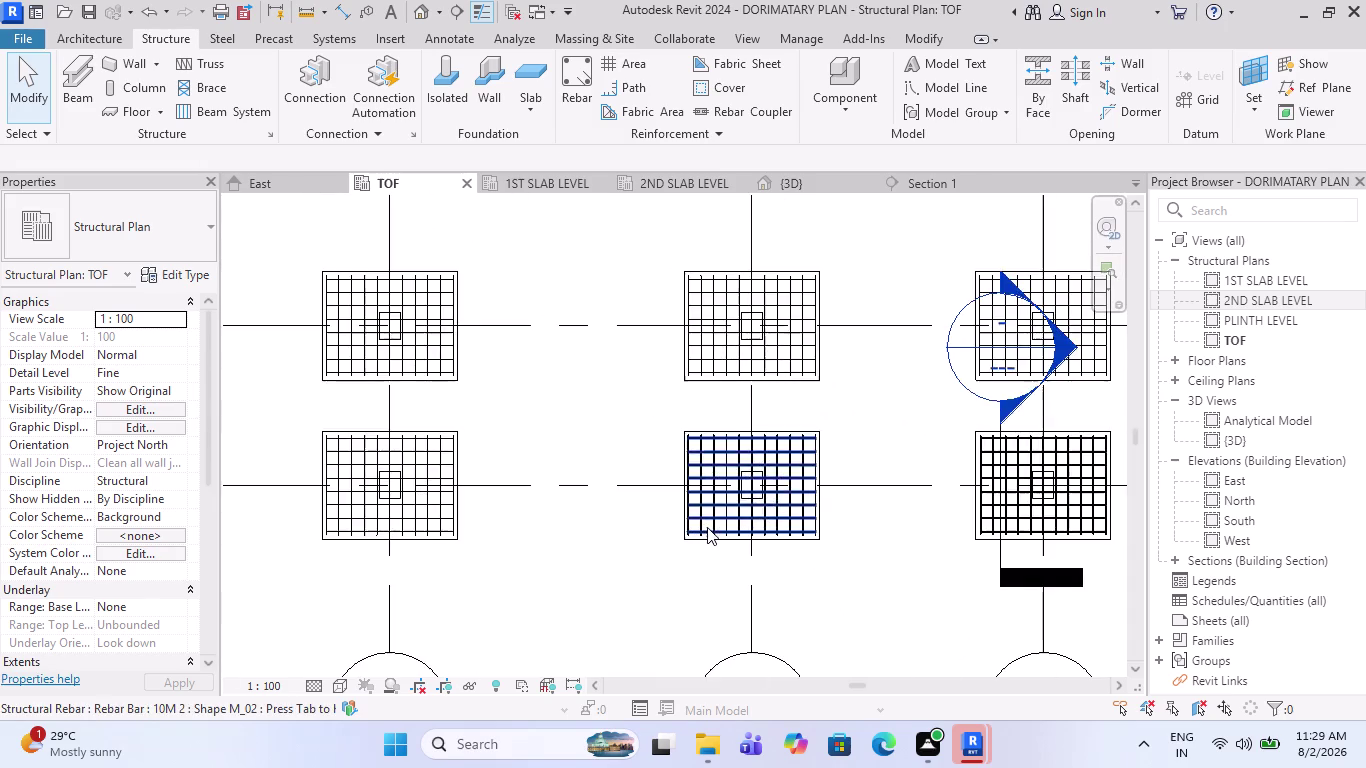
scroll(up, 3)
scroll(up, 3)
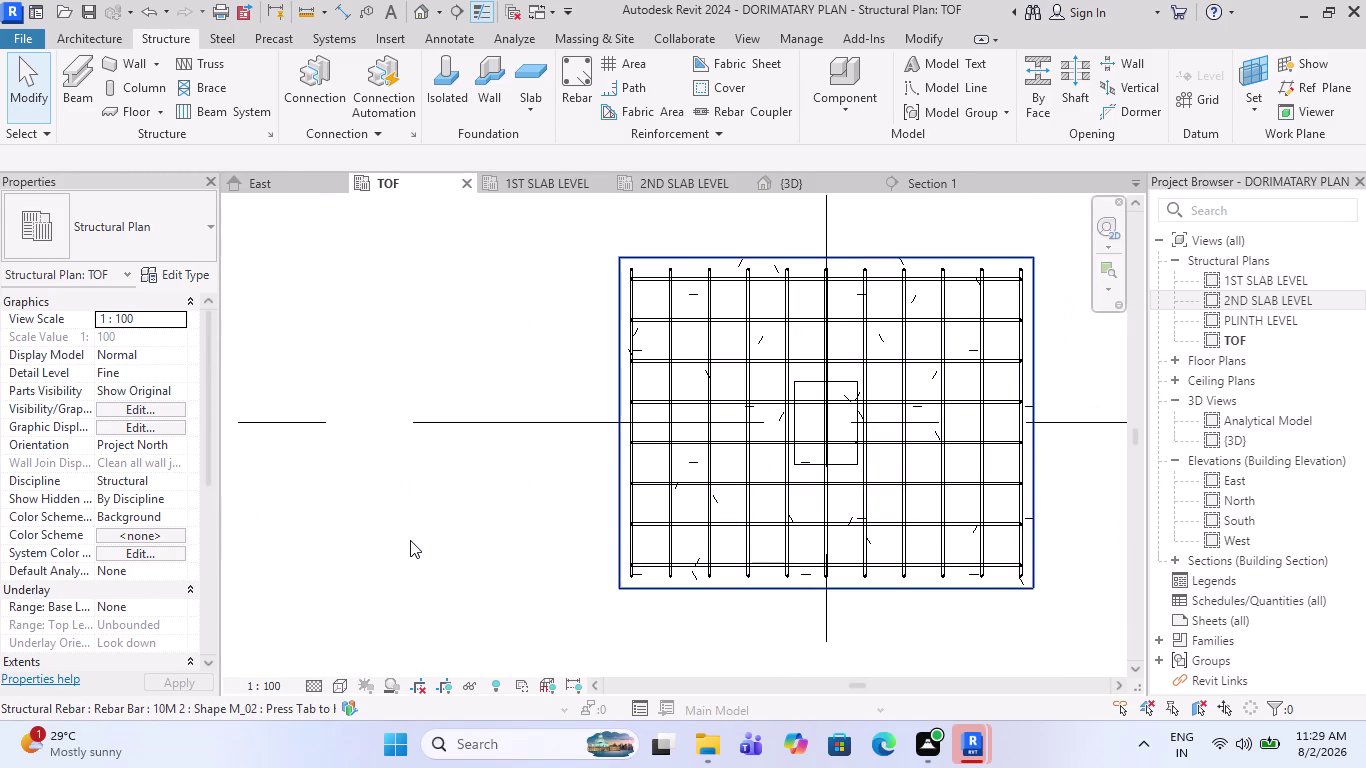
scroll(down, 3)
scroll(down, 3)
scroll(down, 3)
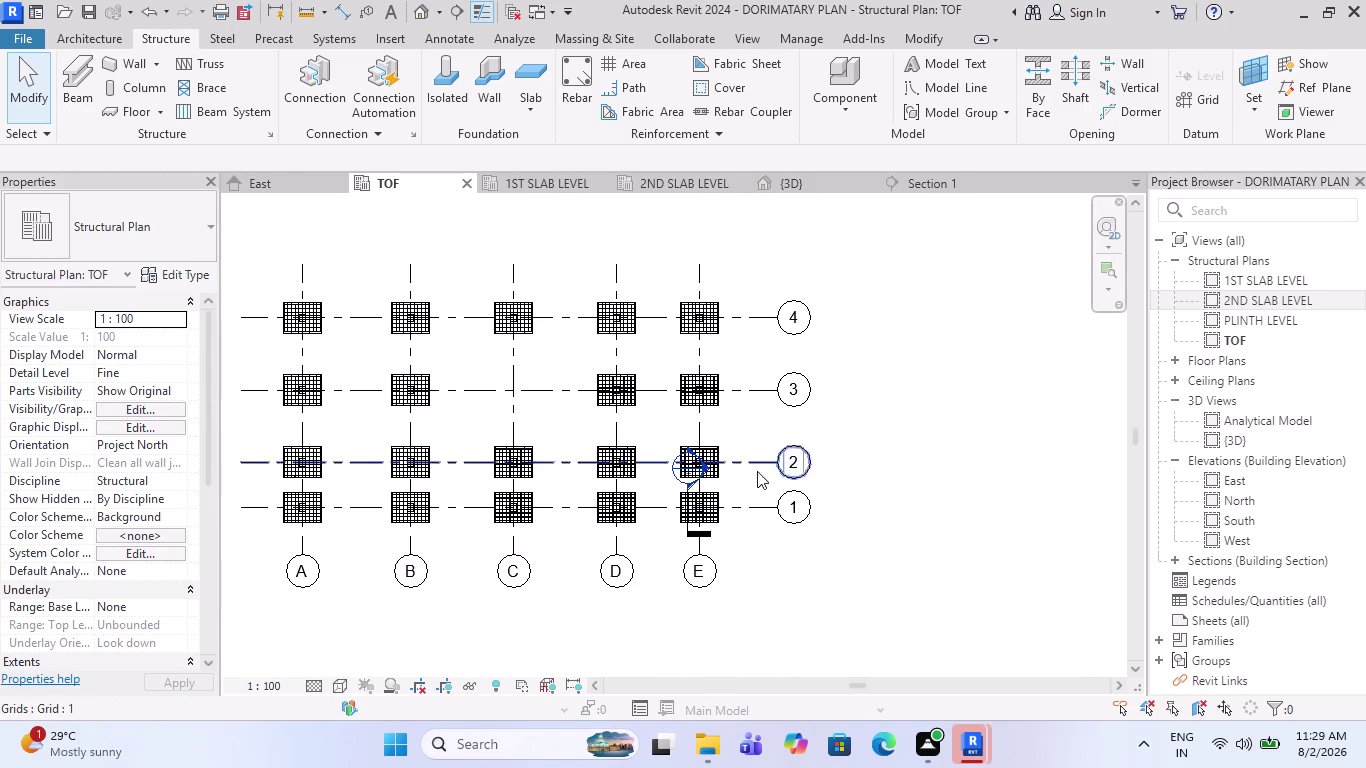
click(932, 181)
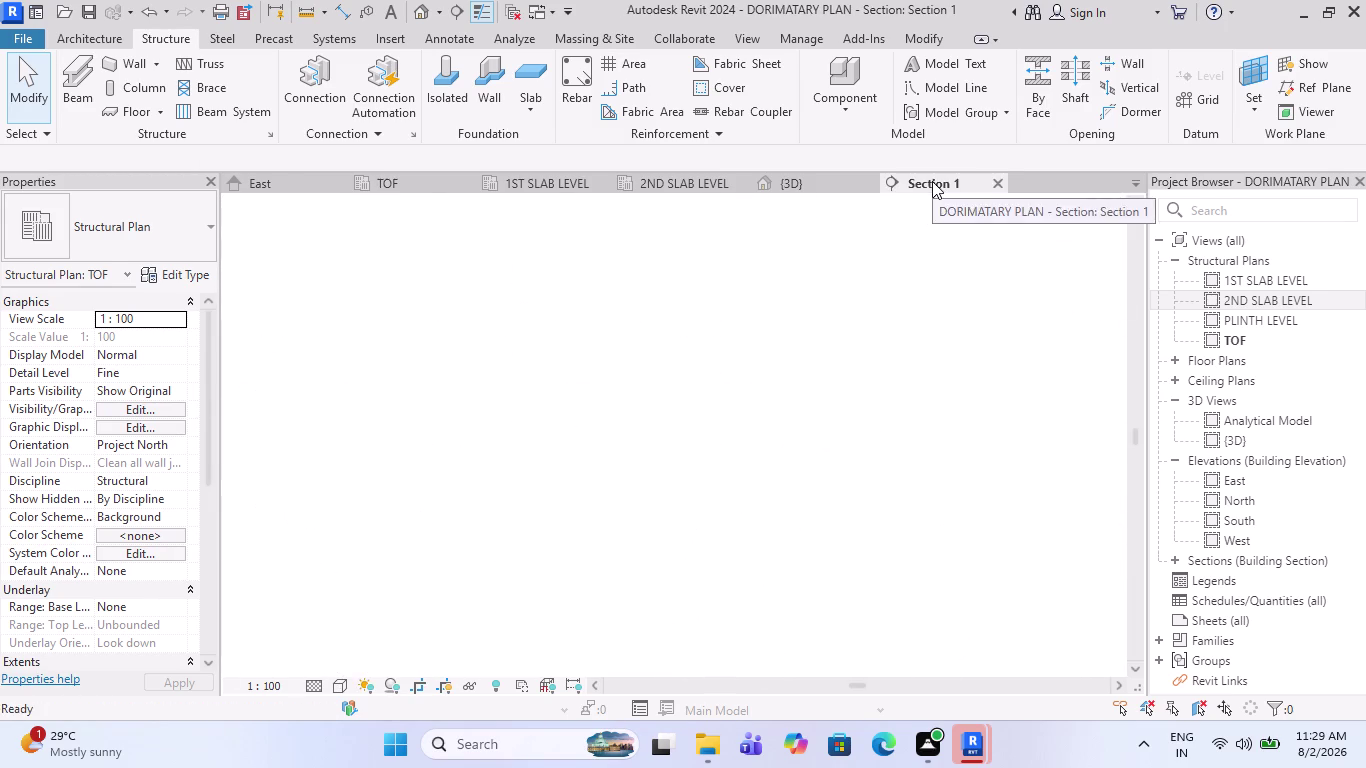
scroll(down, 3)
scroll(up, 3)
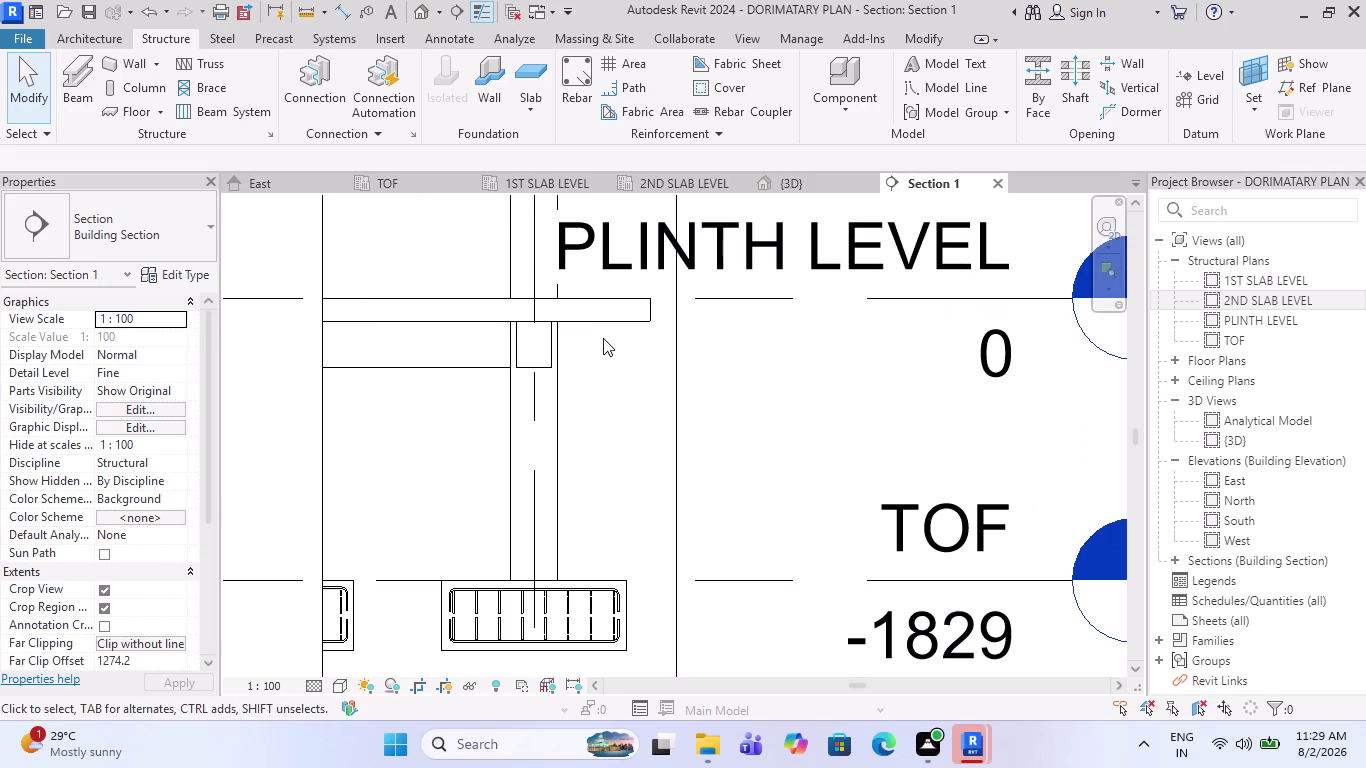
click(563, 426)
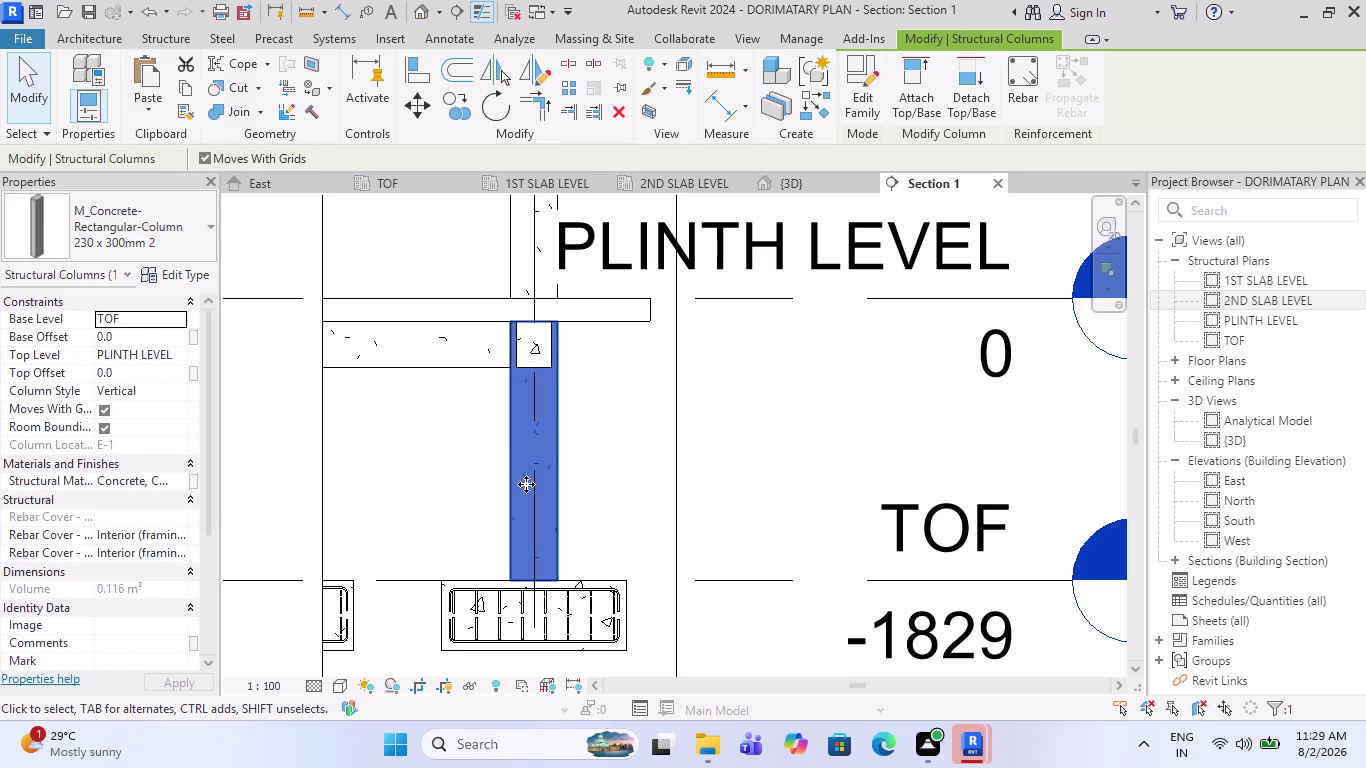
scroll(down, 3)
scroll(up, 3)
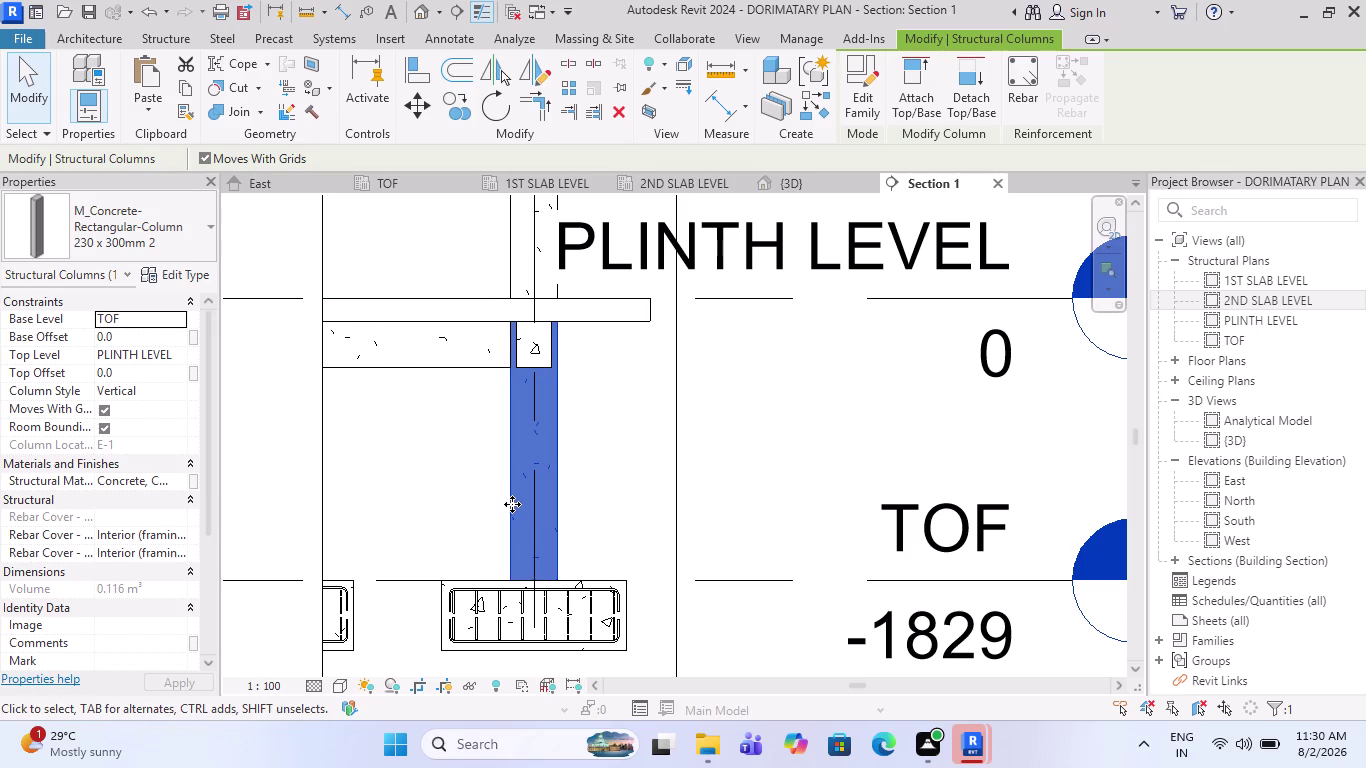
scroll(down, 3)
scroll(up, 3)
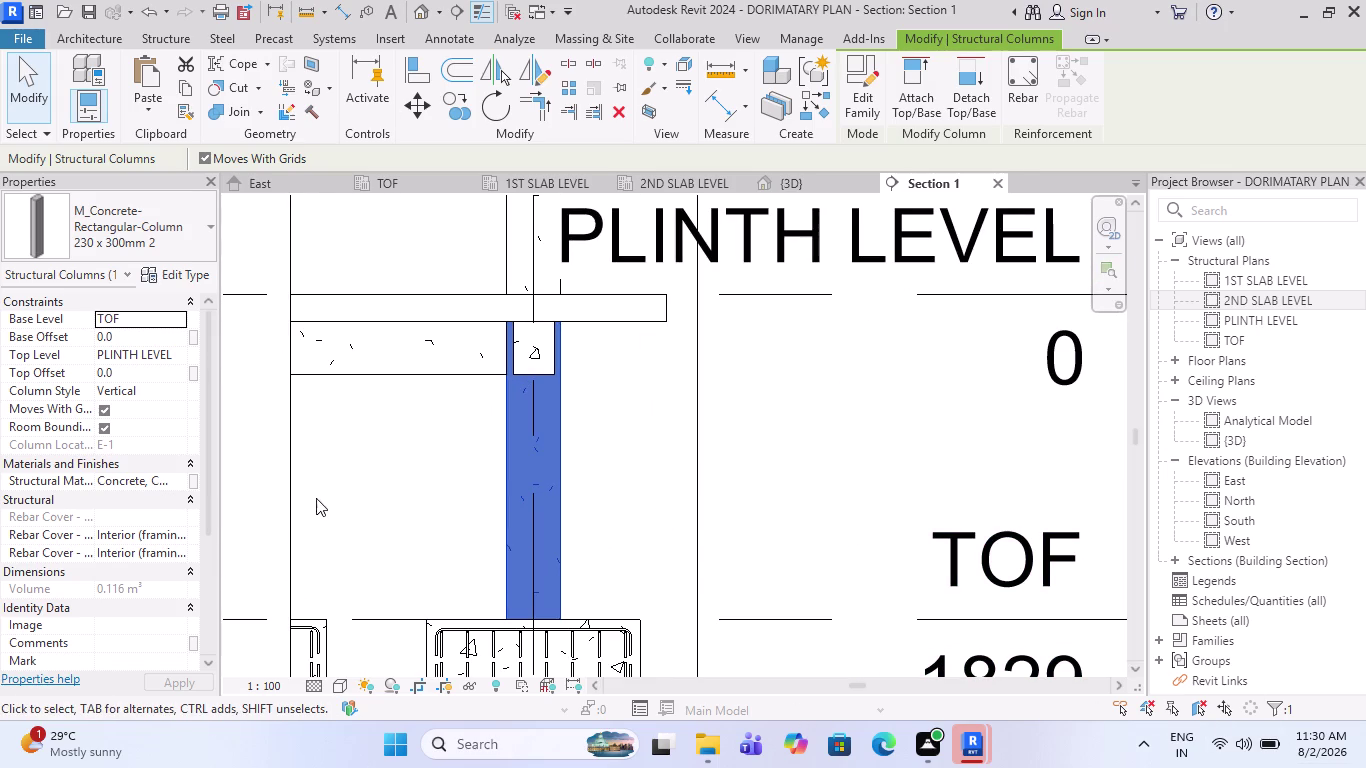
scroll(down, 3)
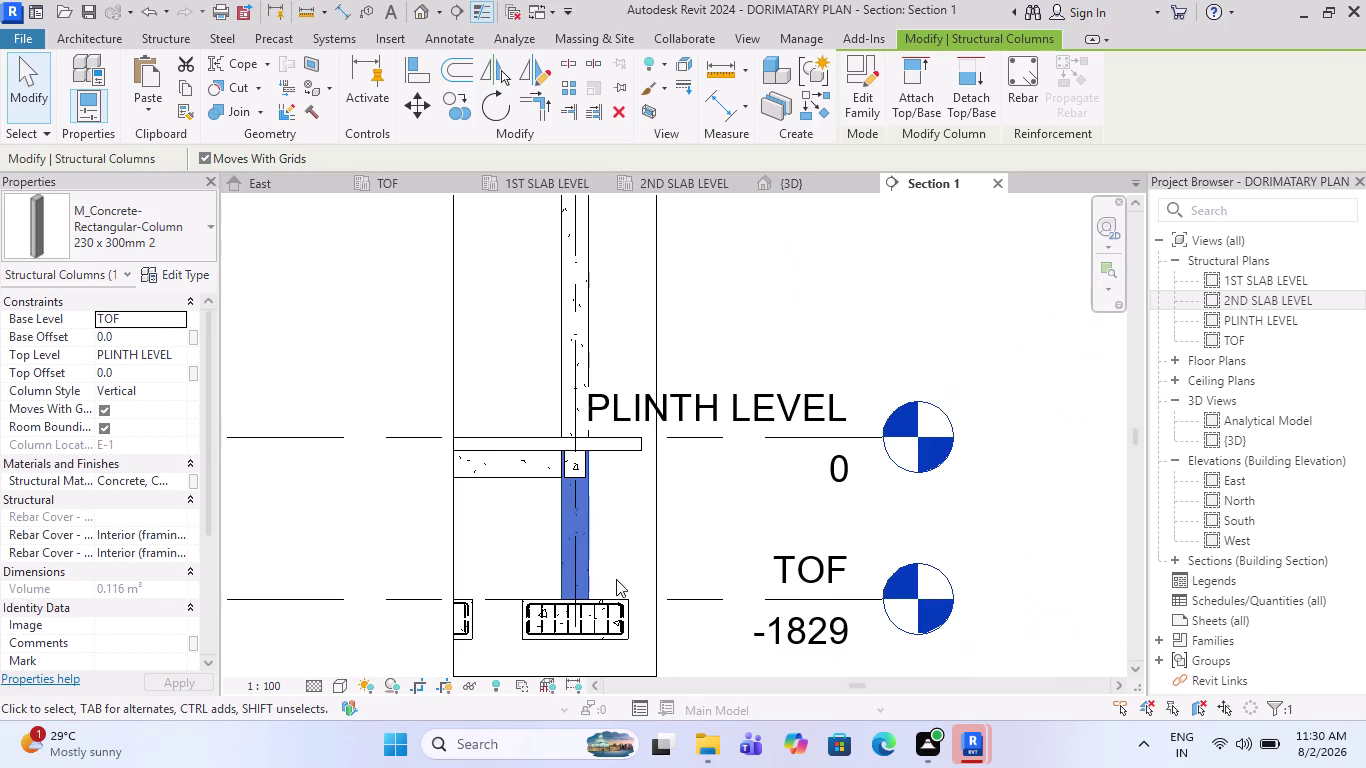
key(Escape)
scroll(up, 3)
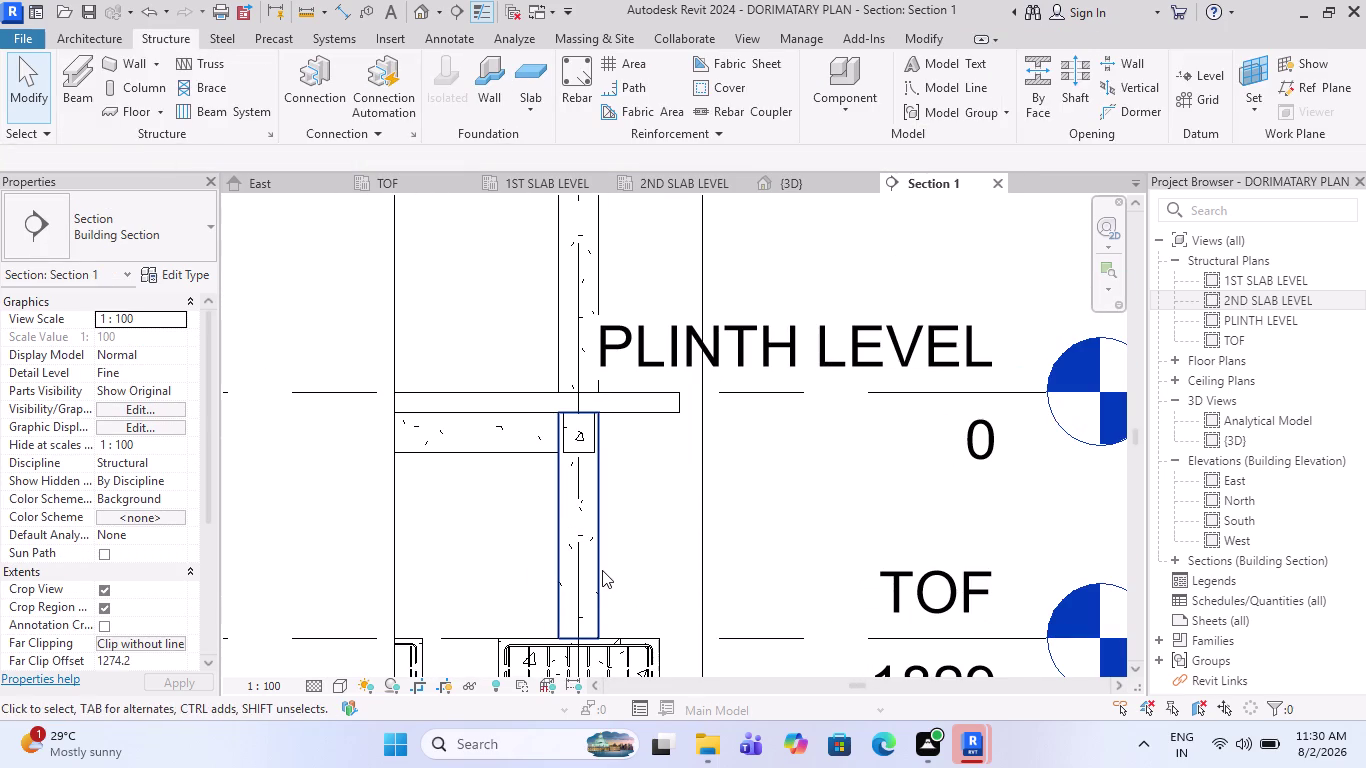
click(602, 570)
key(Escape)
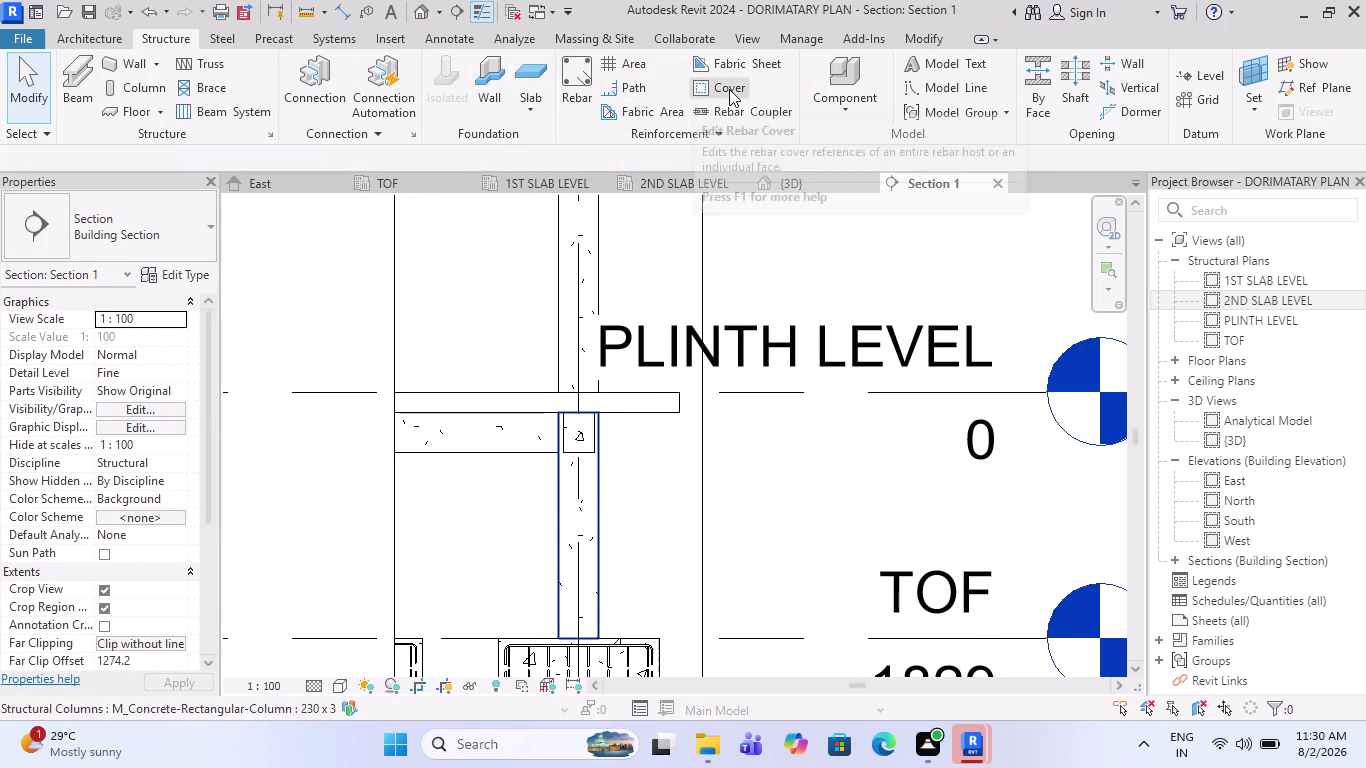
Create a new 40 mm cover setting, Rebar Cover 2, in Rebar Cover Settings.
click(729, 89)
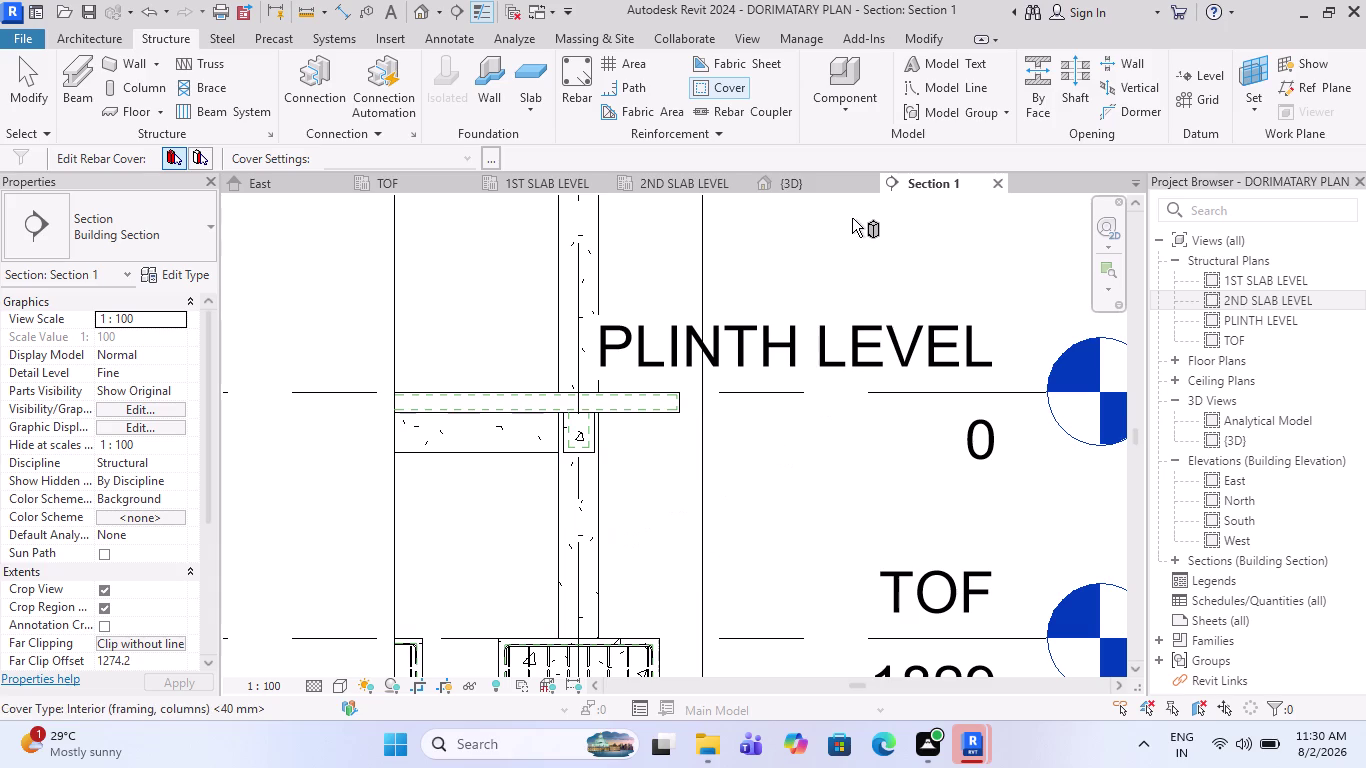
click(465, 157)
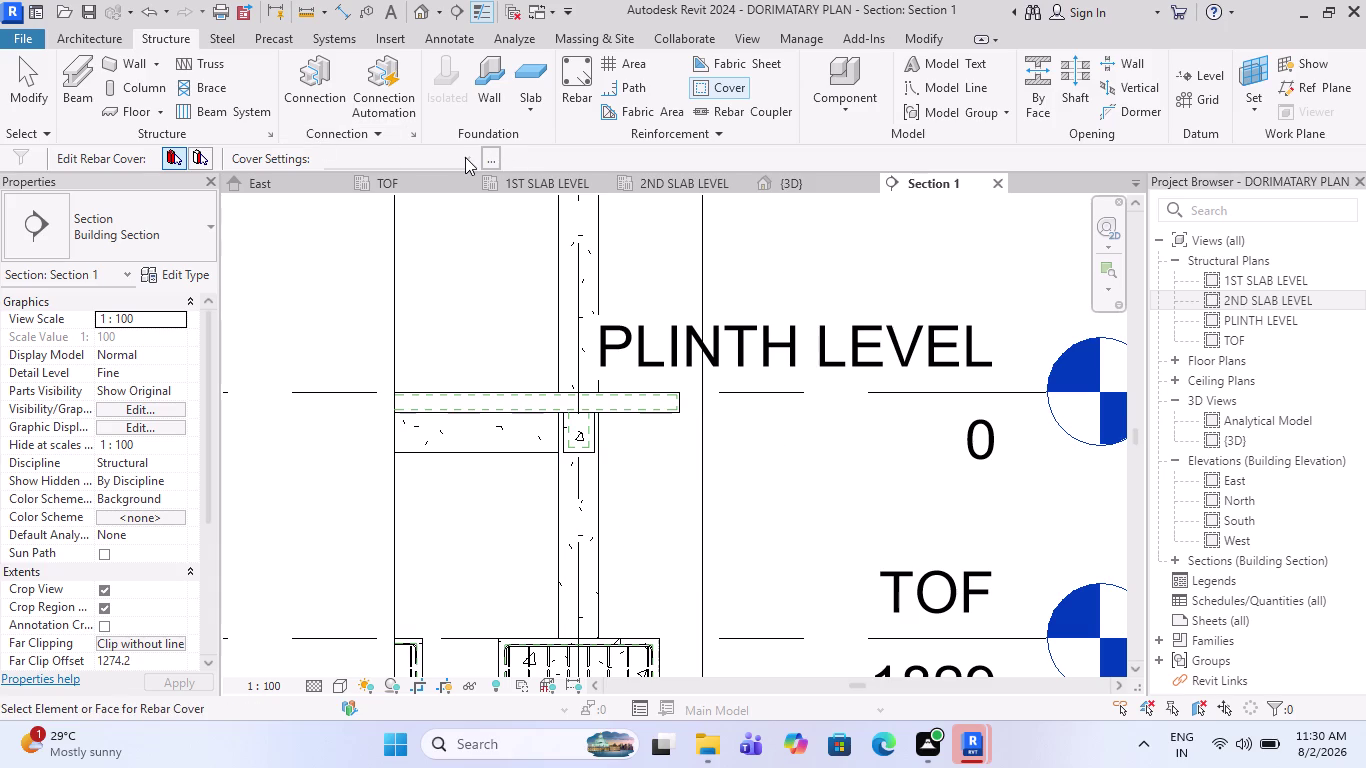
click(499, 156)
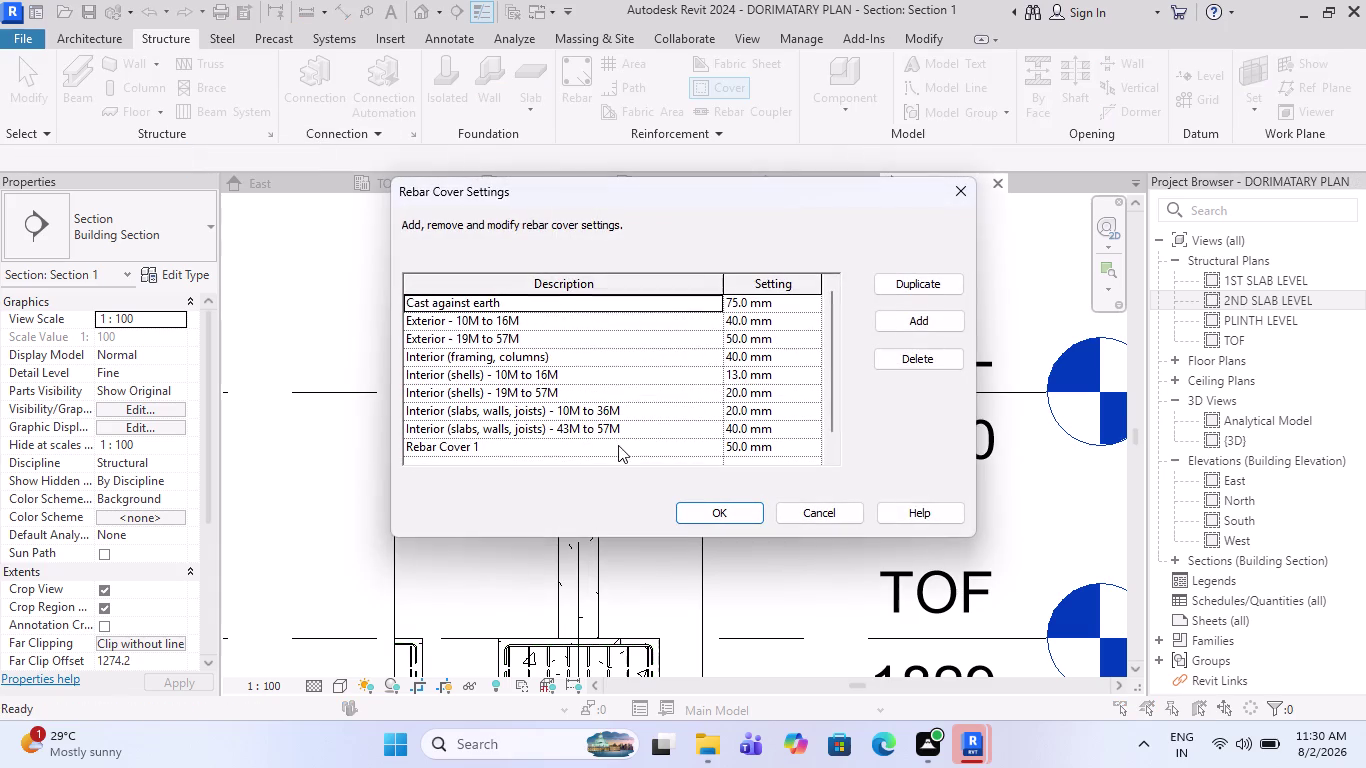
click(911, 311)
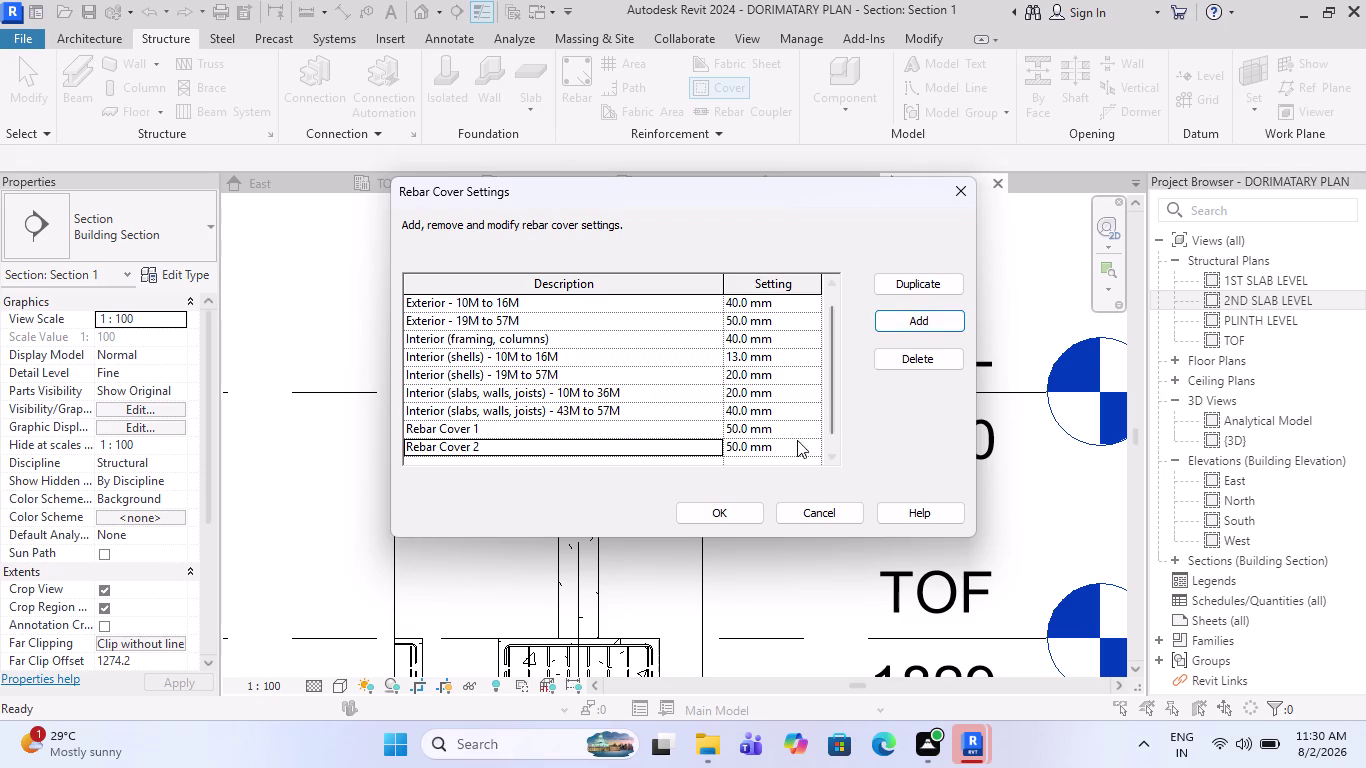
click(790, 447)
text(4)
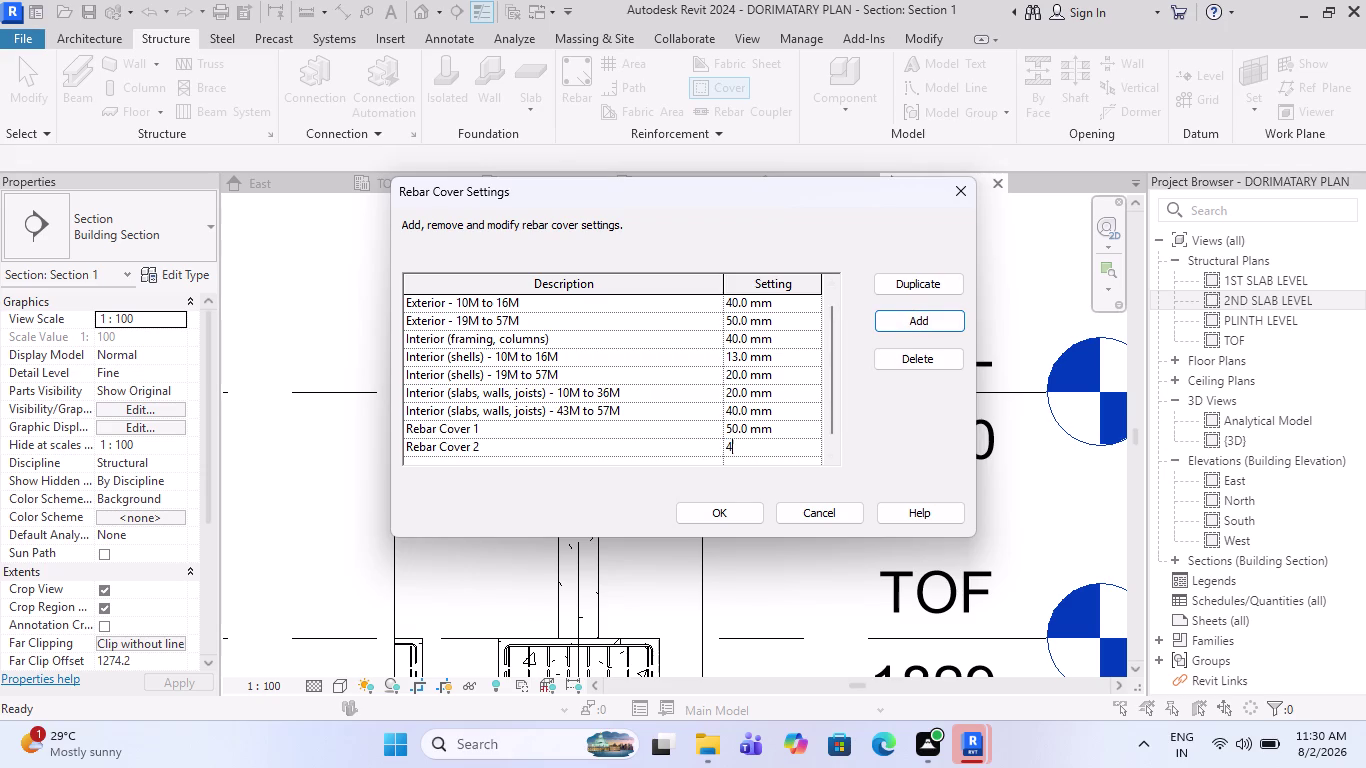
text(0)
key(Return)
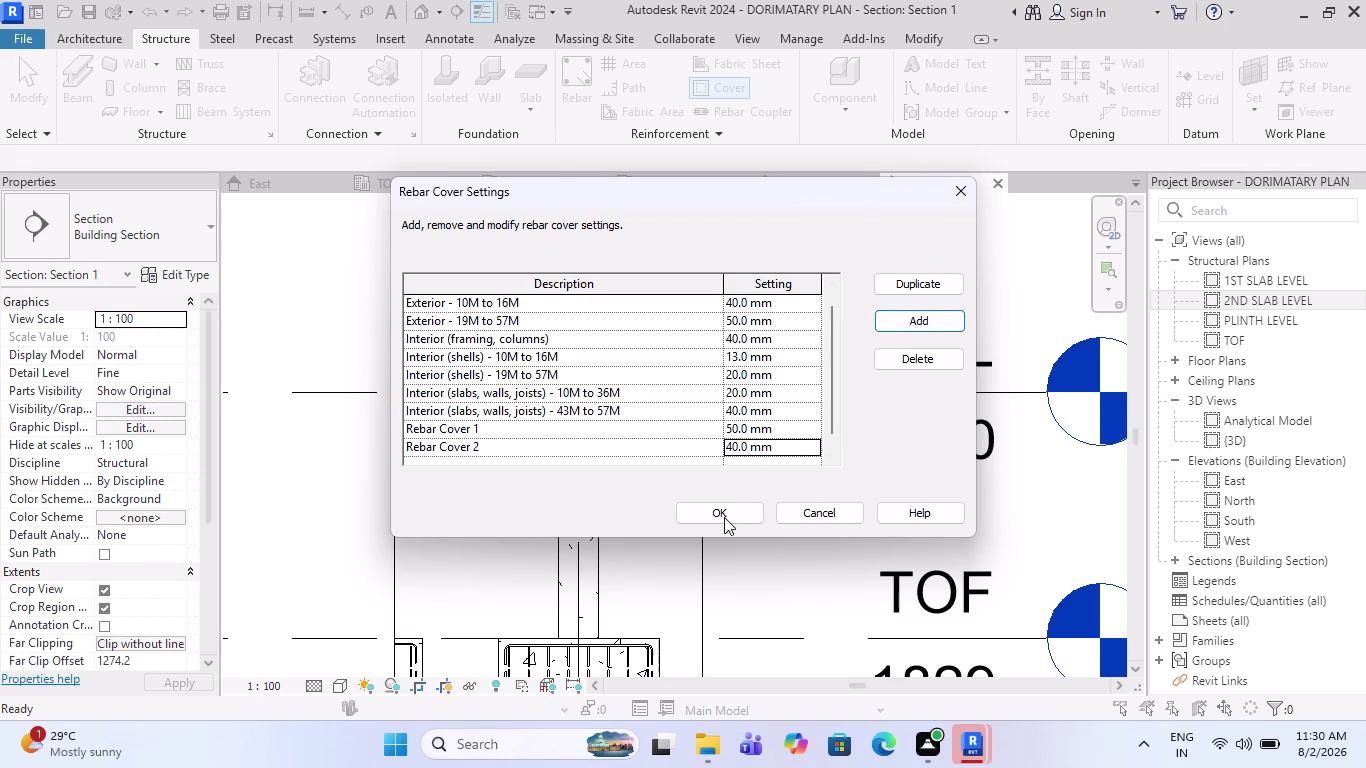
click(727, 518)
click(603, 566)
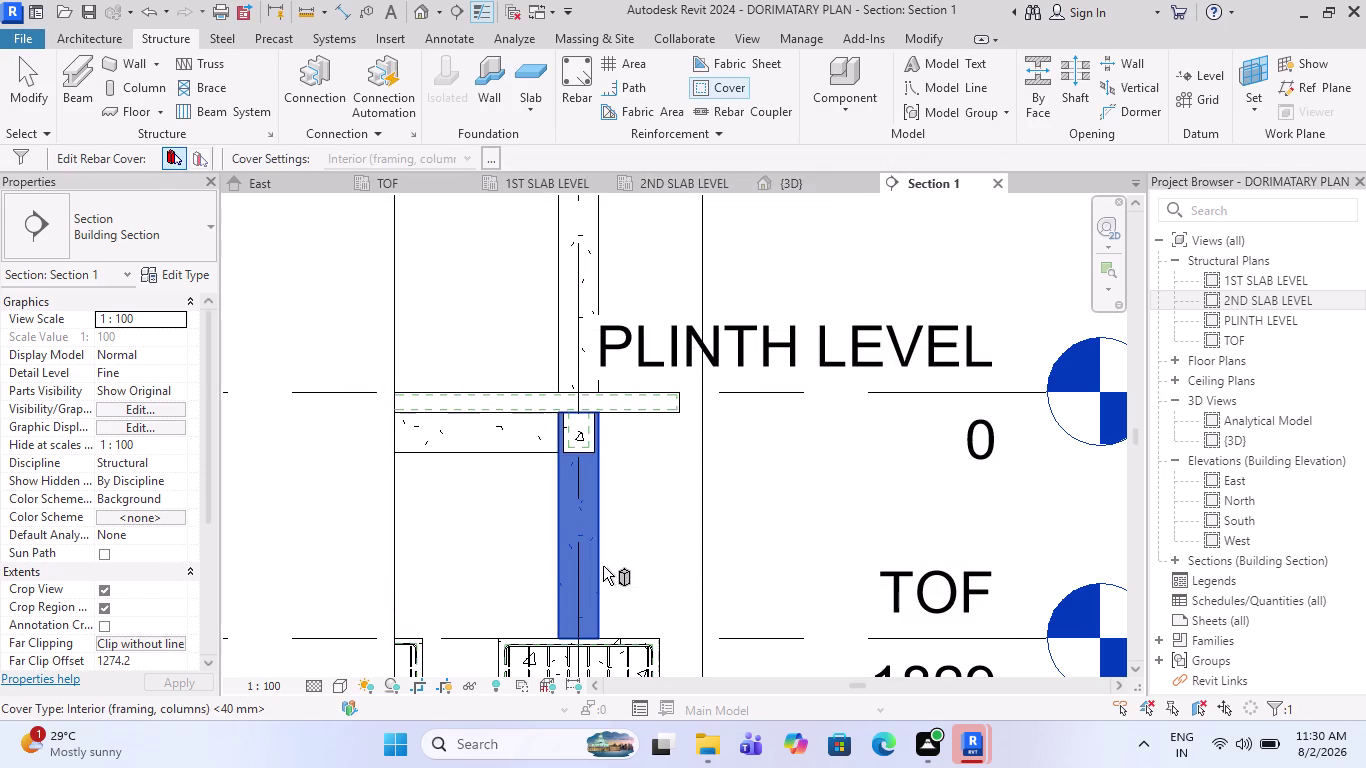
Assign Rebar Cover 2 (40 mm) to the Section 1 column and finish cover editing.
click(462, 161)
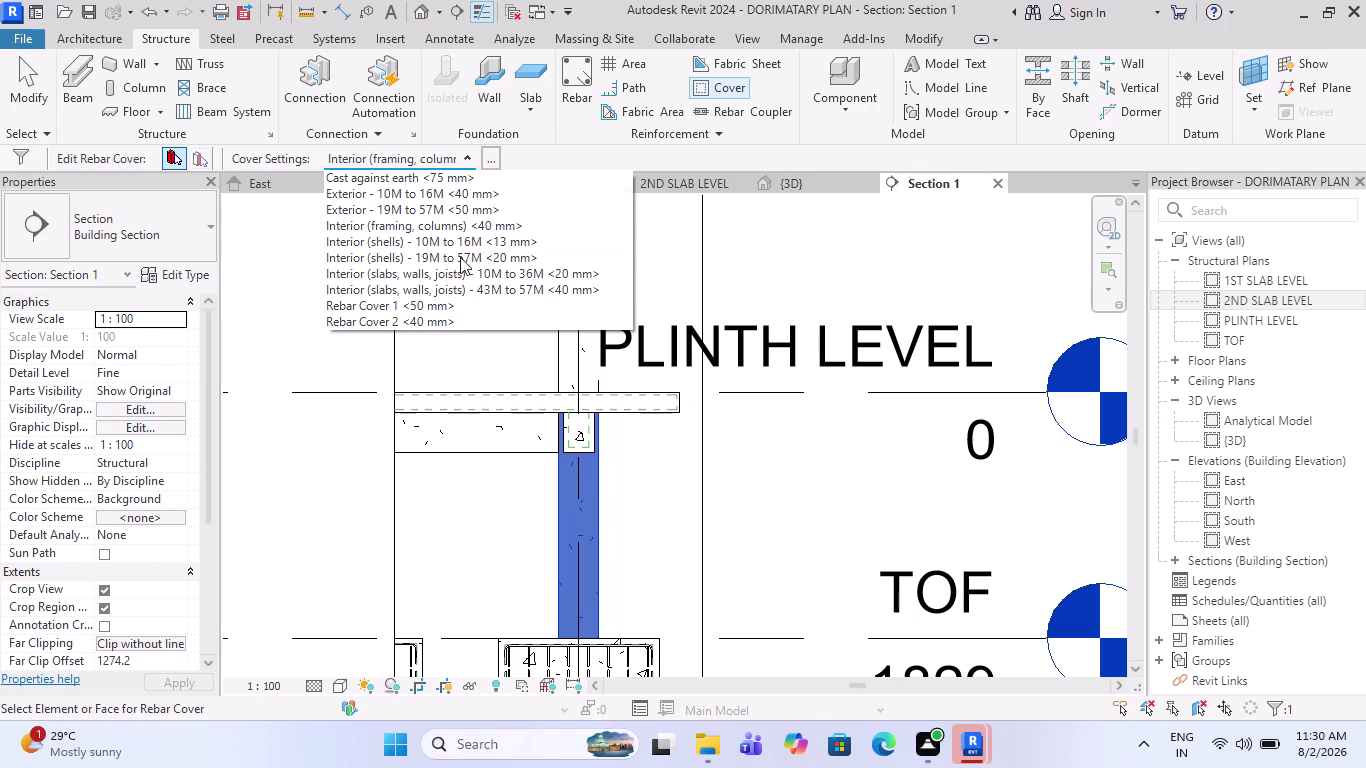
click(442, 314)
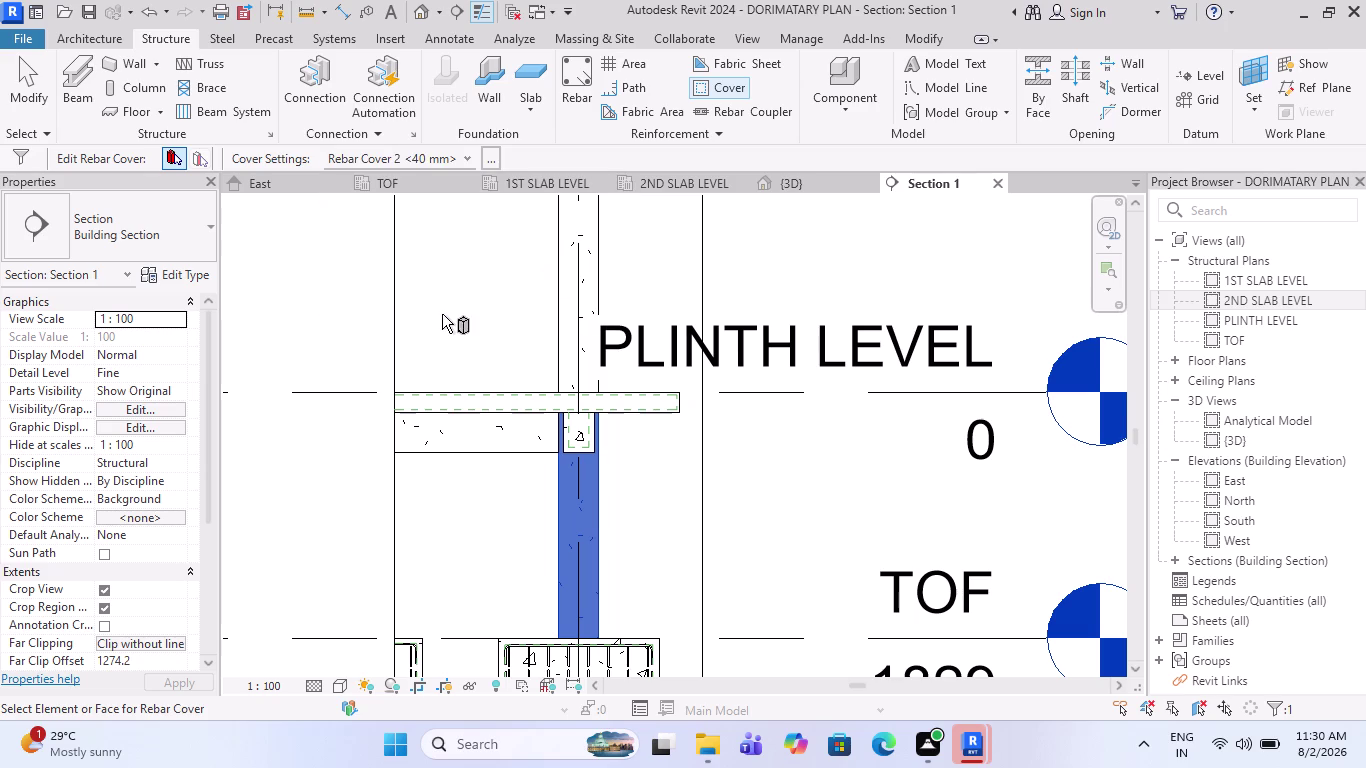
scroll(up, 3)
scroll(up, 3)
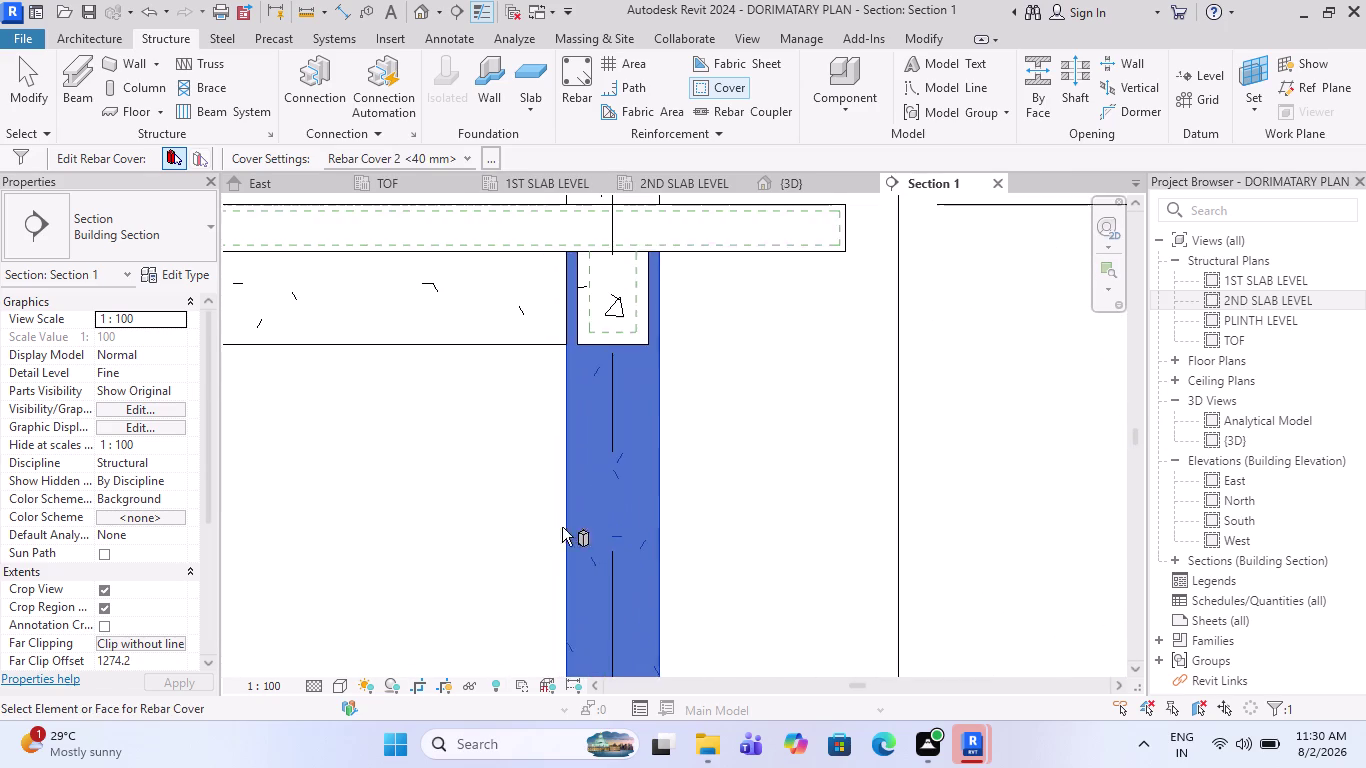
key(Escape)
scroll(down, 3)
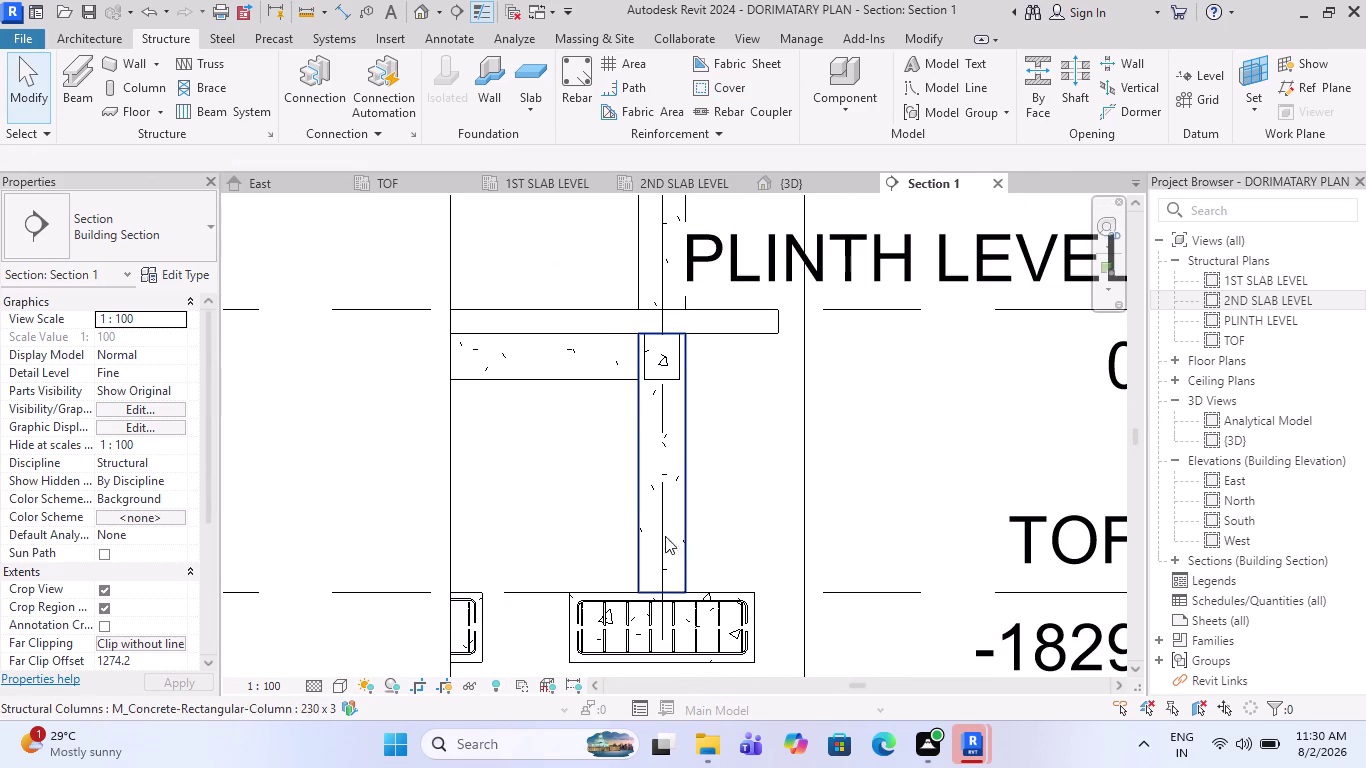
click(578, 79)
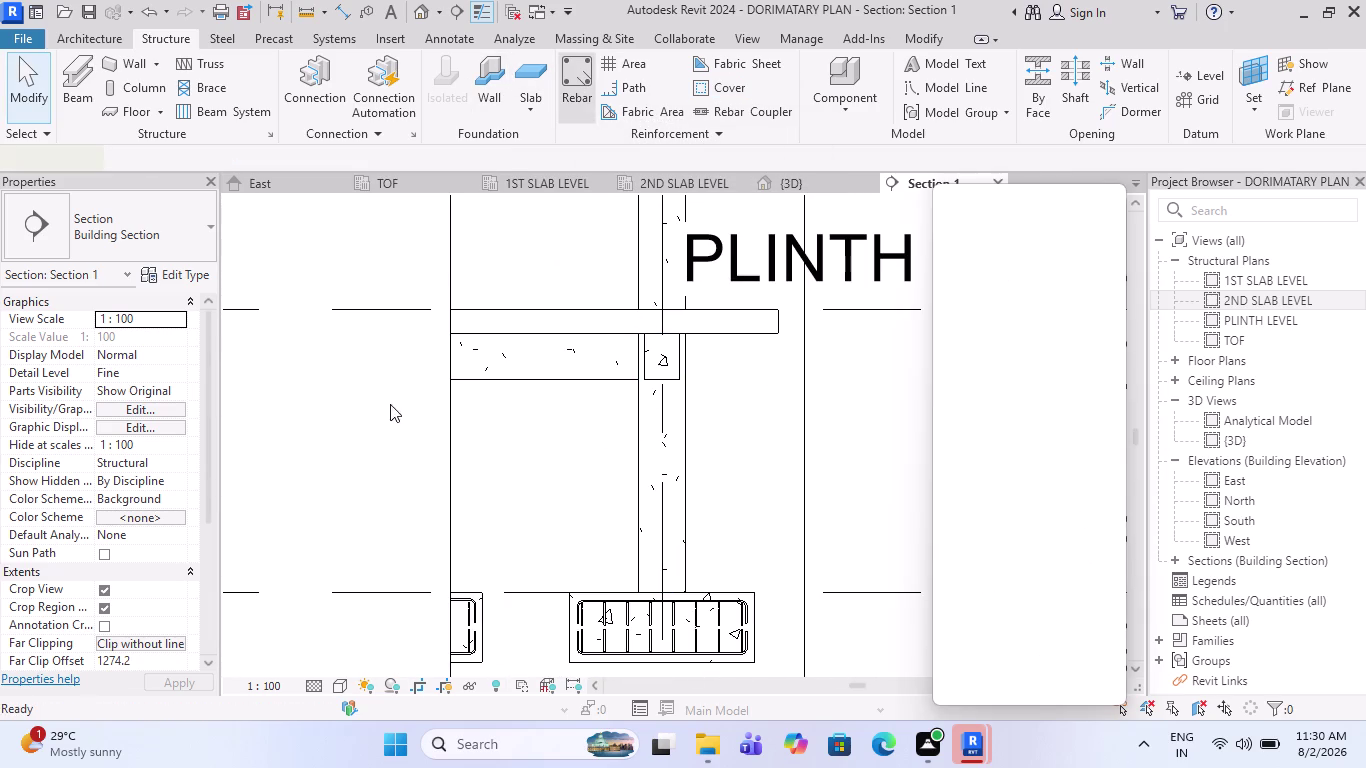
Choose the M_T1 tie shape in the Rebar Shape Browser.
scroll(down, 3)
scroll(down, 3)
scroll(down, 3)
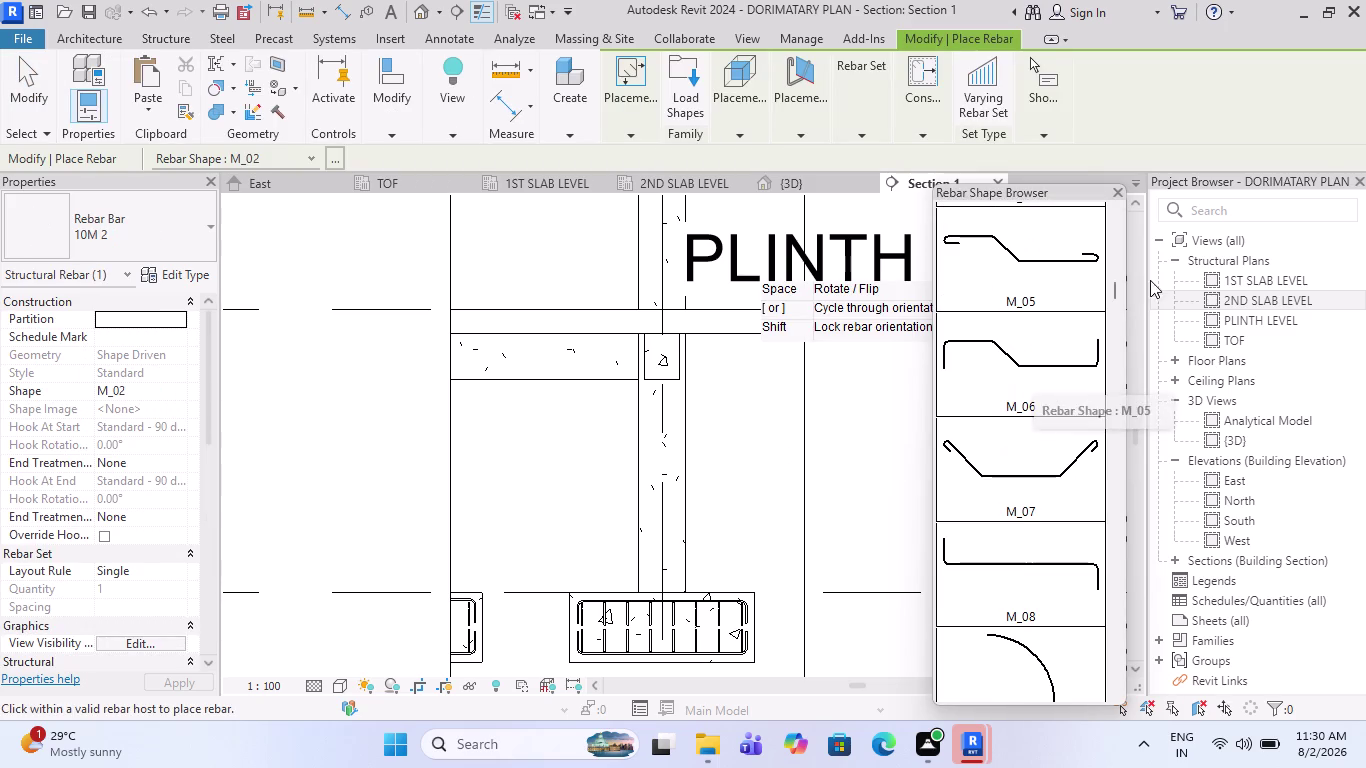
drag(1121, 299, 1105, 474)
scroll(down, 3)
scroll(down, 3)
scroll(down, 3)
scroll(down, 3)
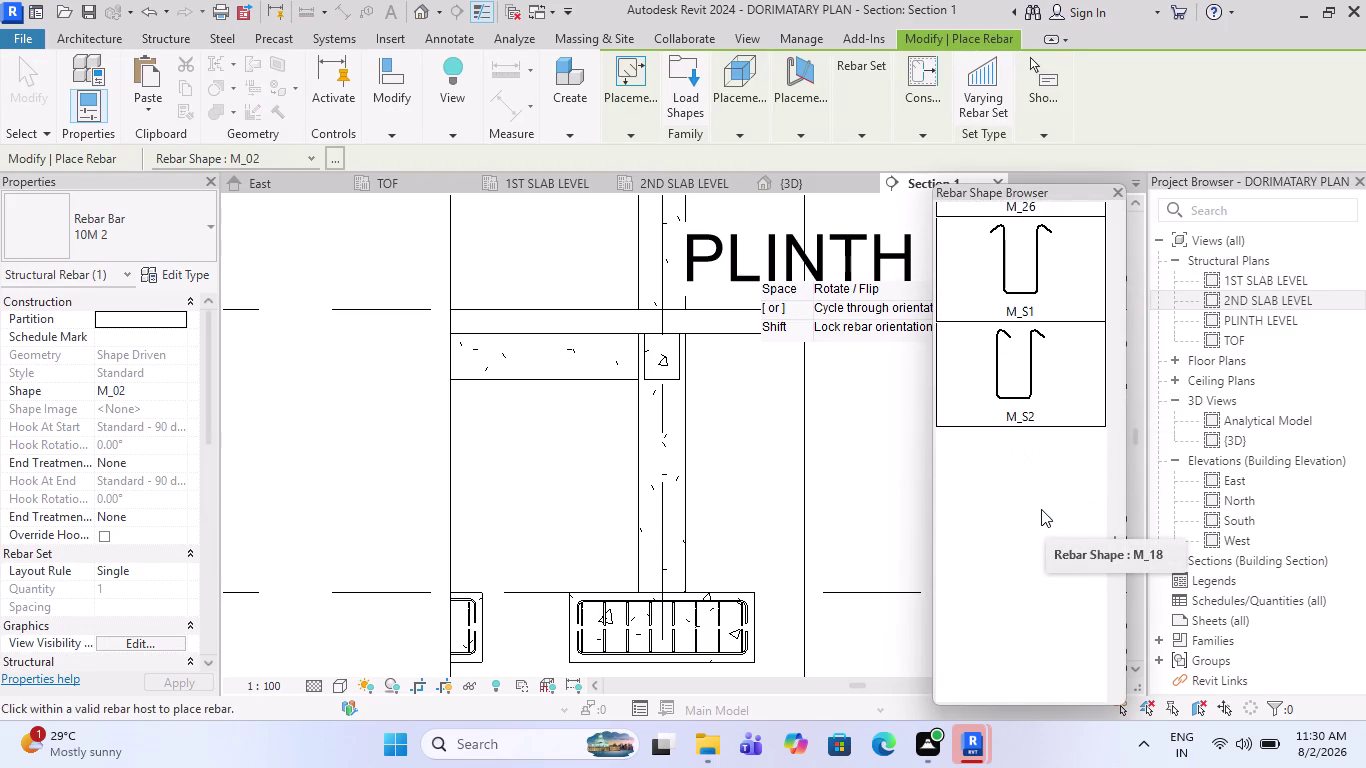
scroll(down, 3)
scroll(down, 3)
scroll(down, 3)
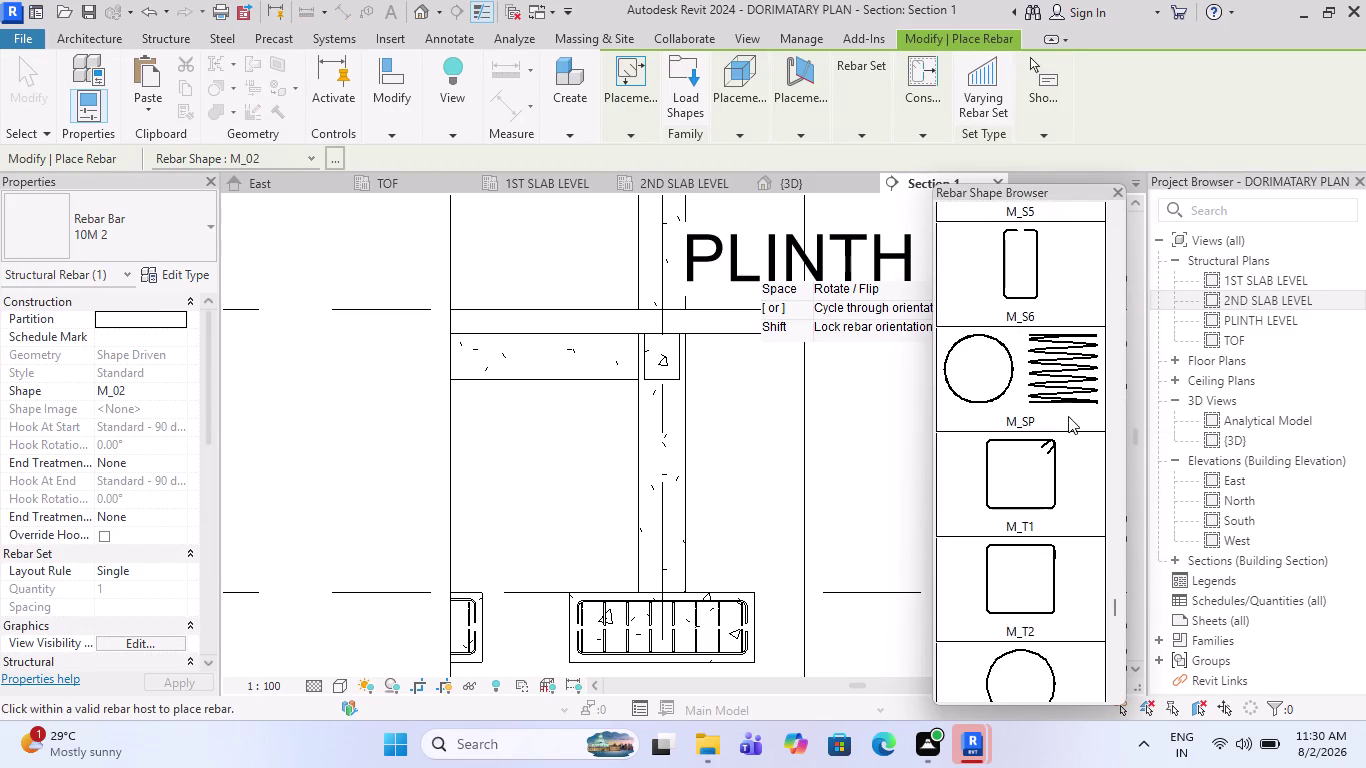
scroll(up, 3)
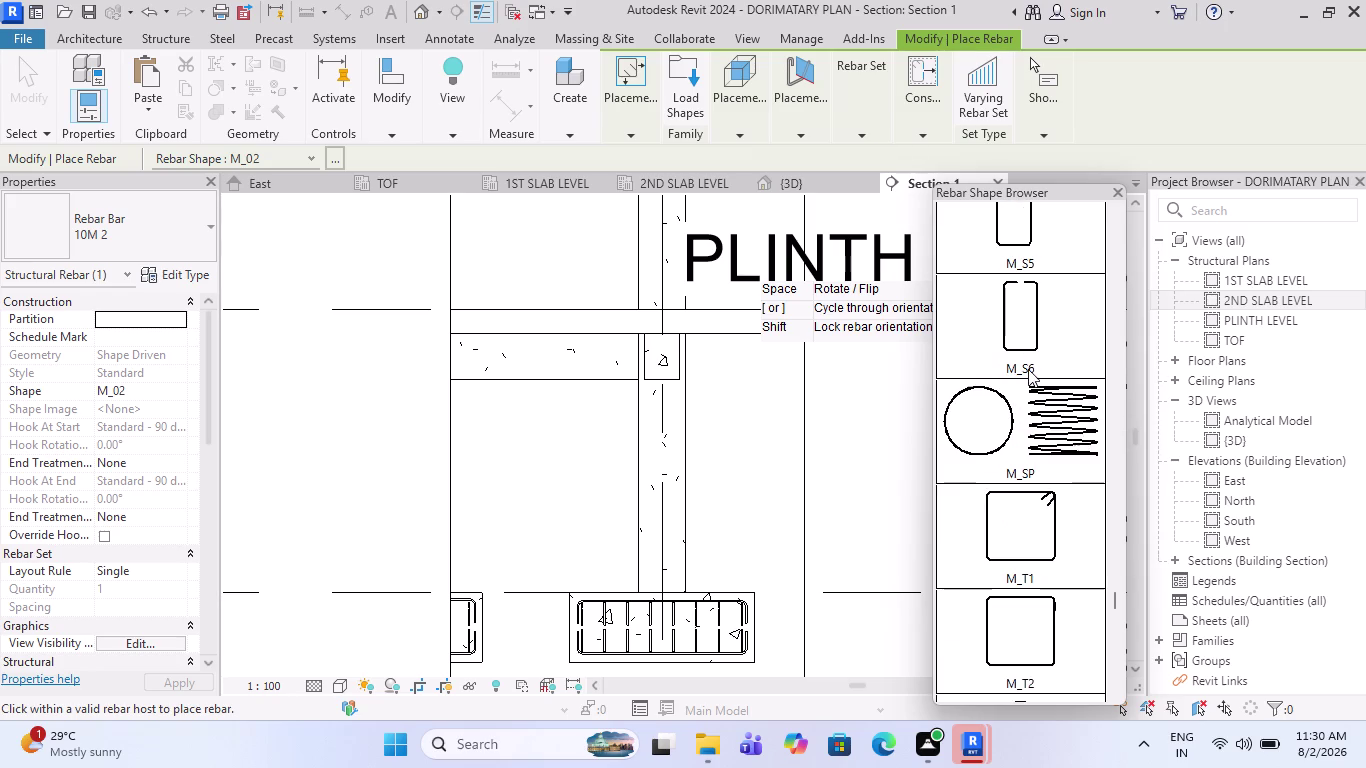
scroll(up, 3)
scroll(down, 3)
click(1048, 511)
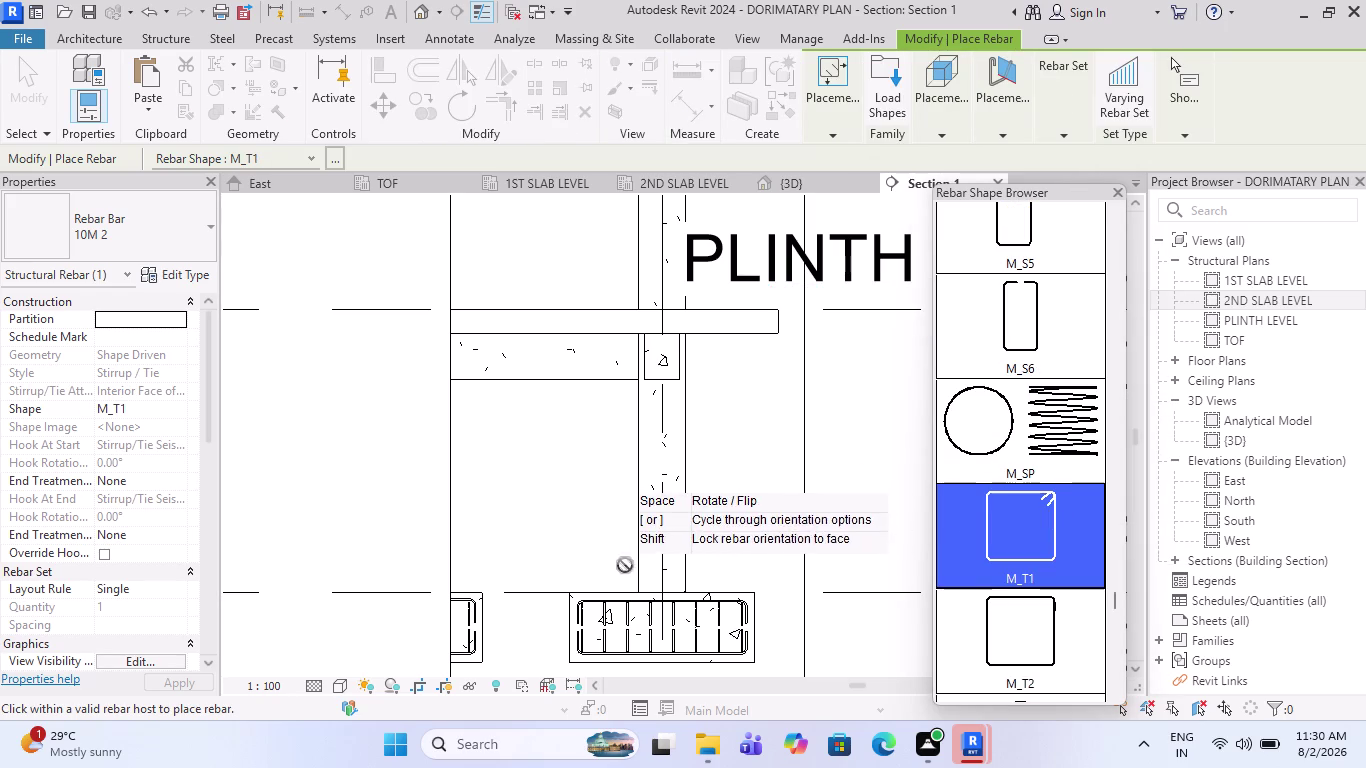
Set the tie to the current work plane, oriented perpendicular to cover.
scroll(up, 3)
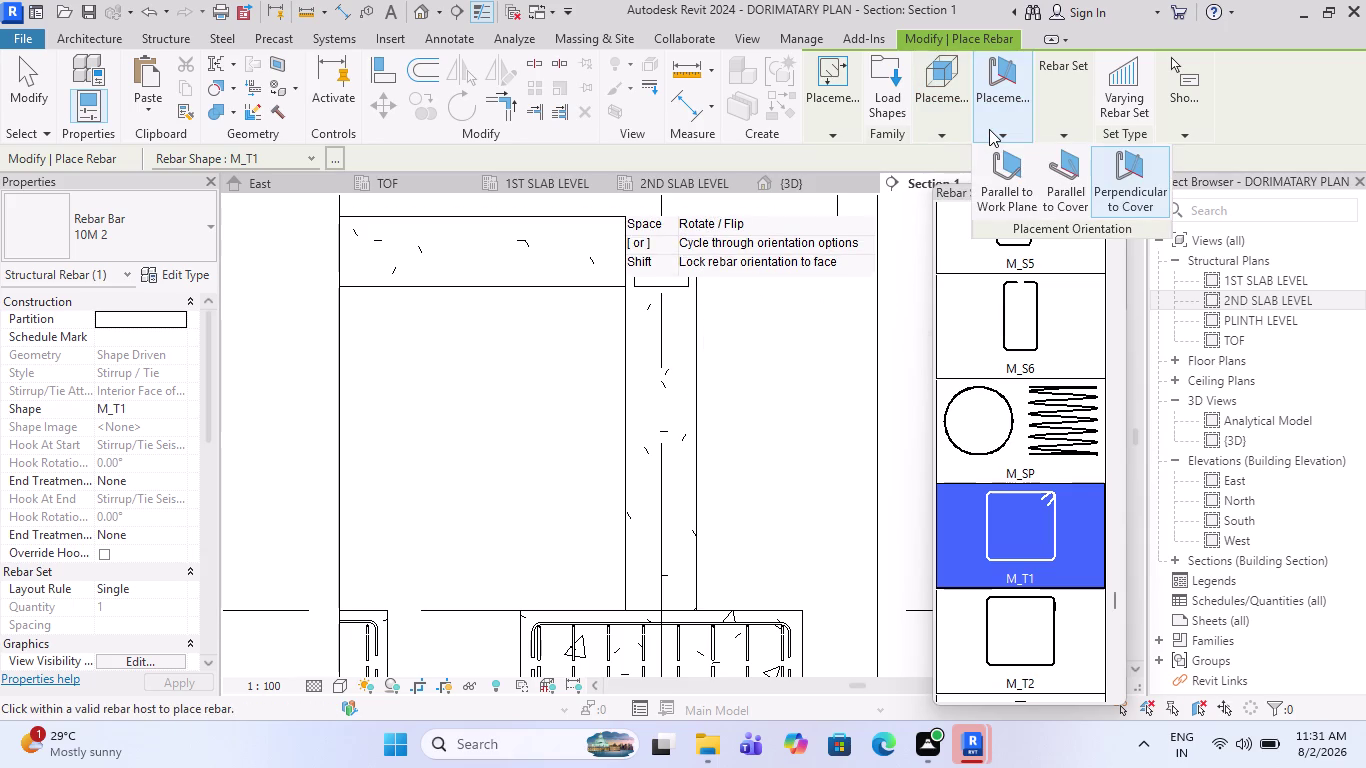
click(1015, 200)
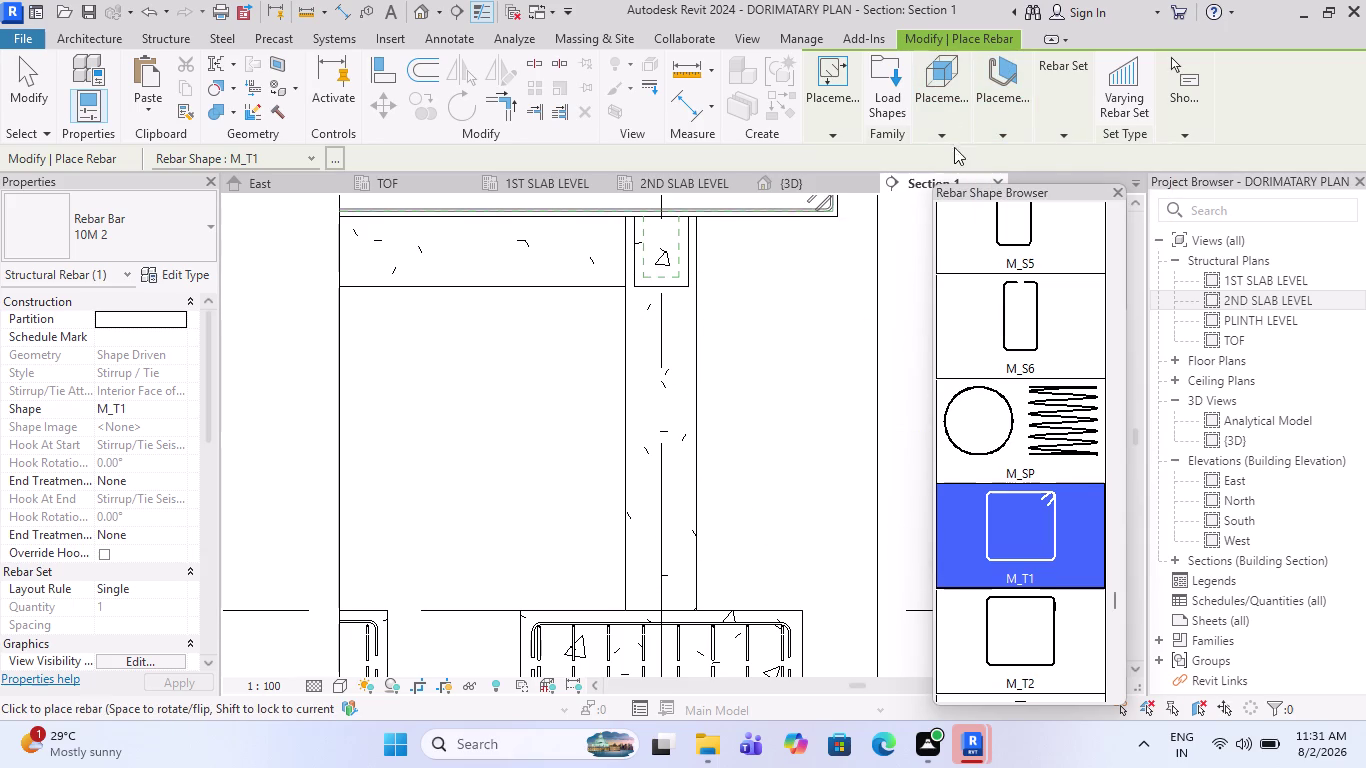
click(1083, 177)
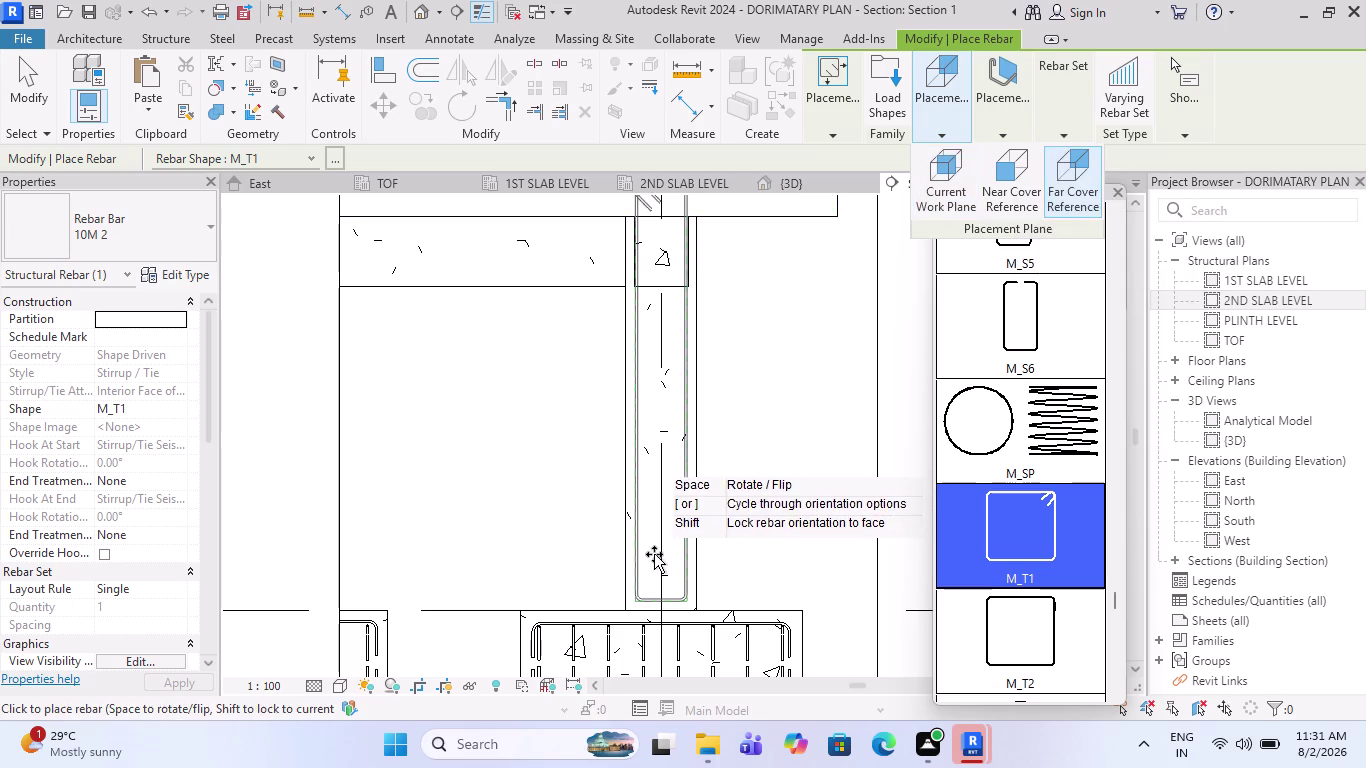
scroll(down, 3)
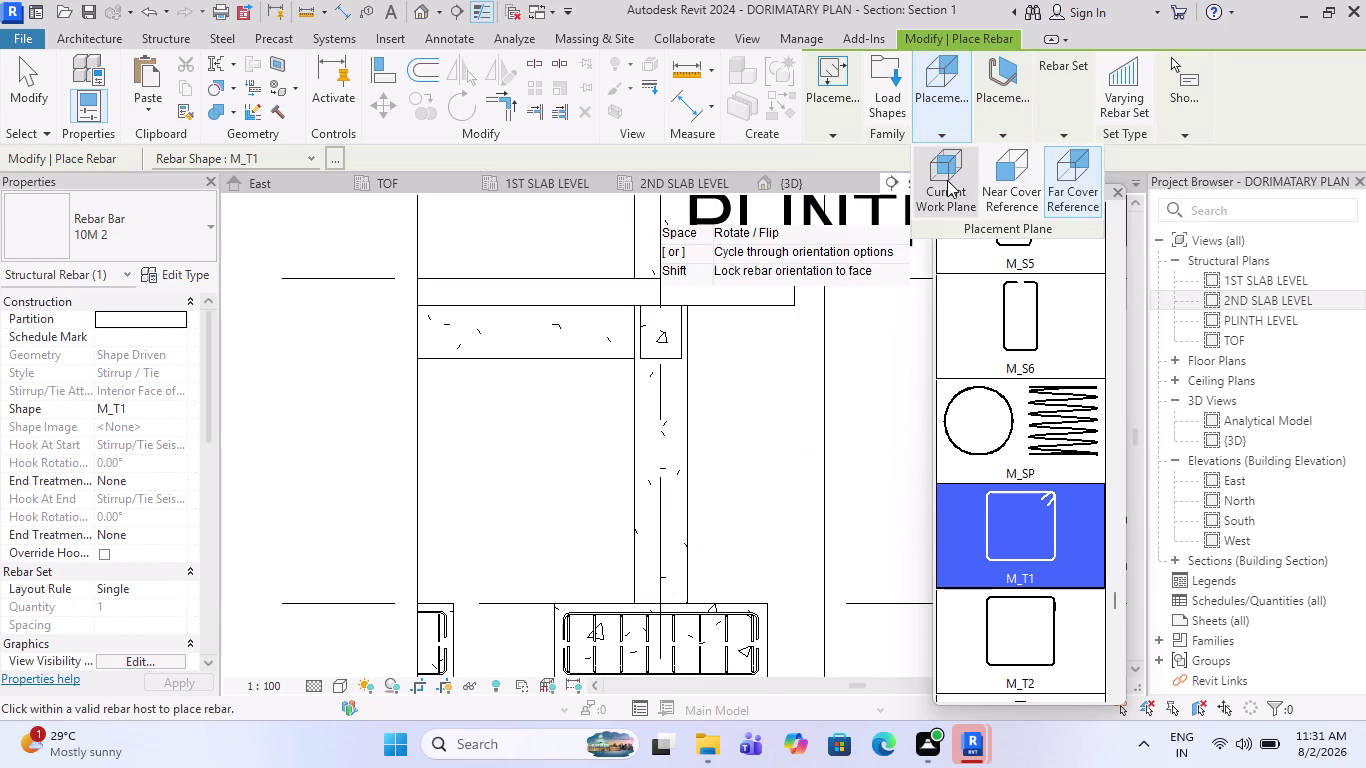
click(947, 180)
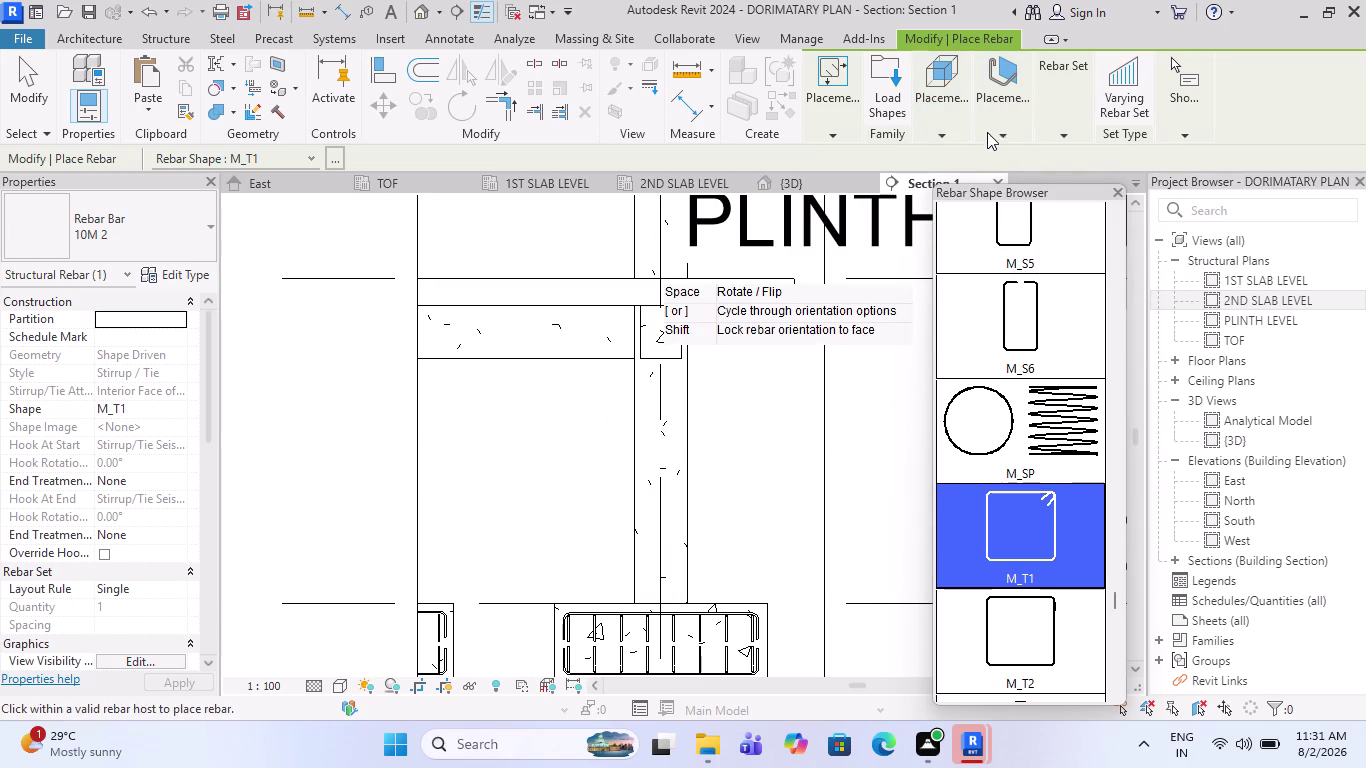
click(1057, 180)
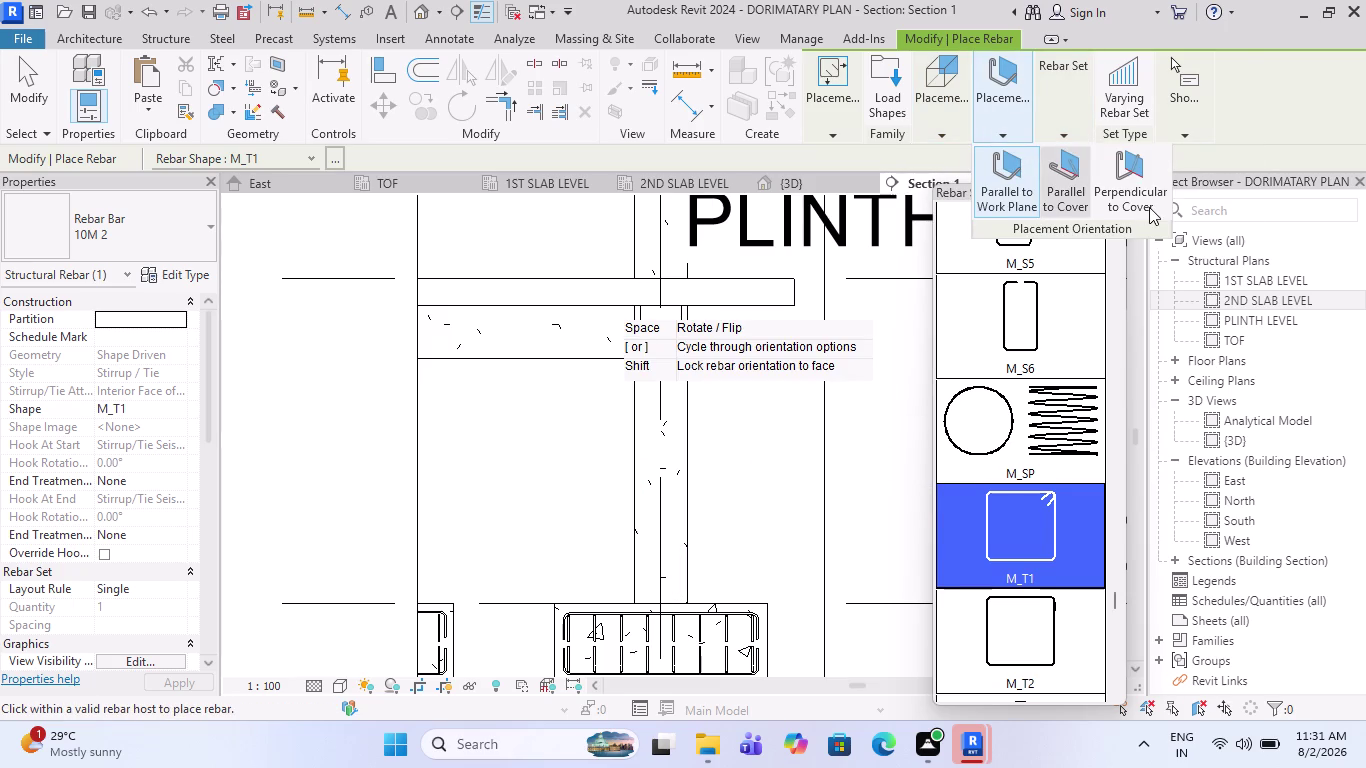
click(1149, 207)
Place the M_T1 tie inside the Section 1 column near its base.
scroll(up, 3)
scroll(up, 3)
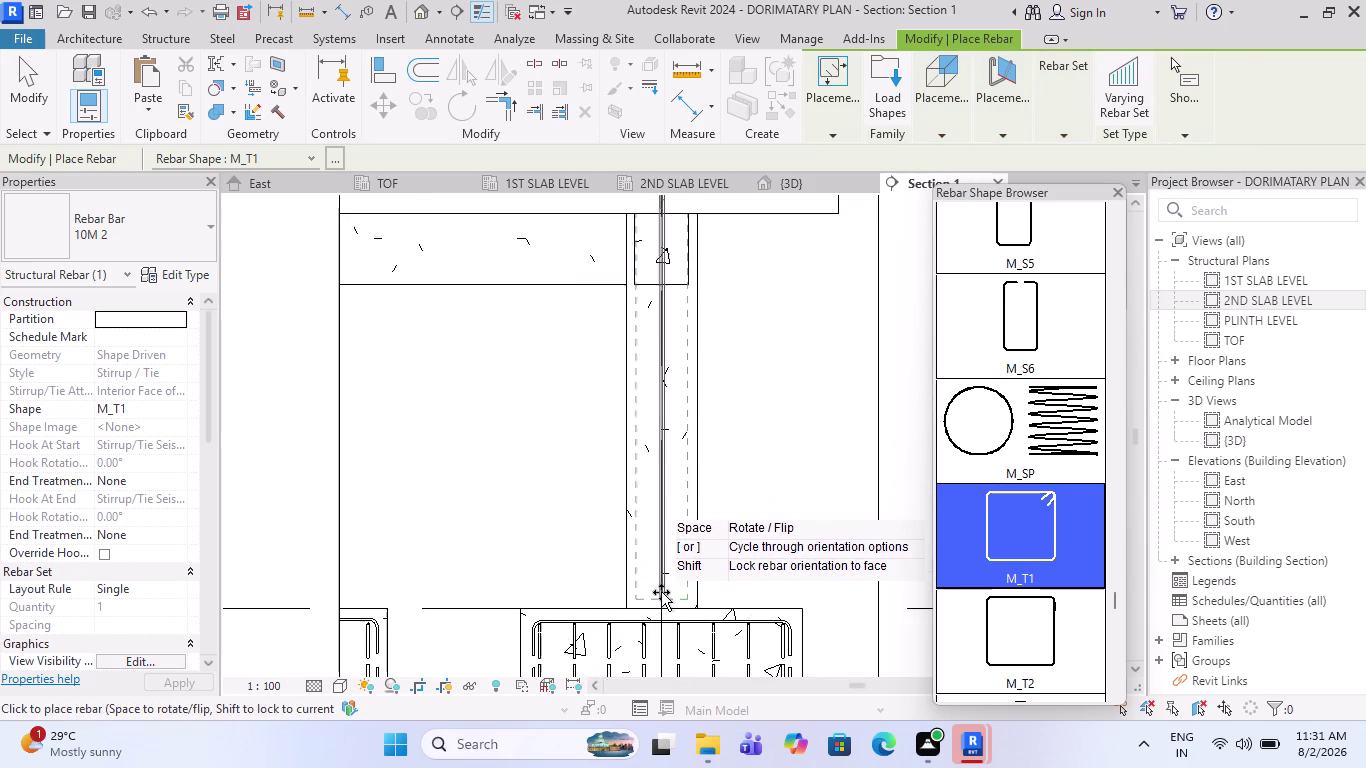
scroll(up, 3)
scroll(up, 3)
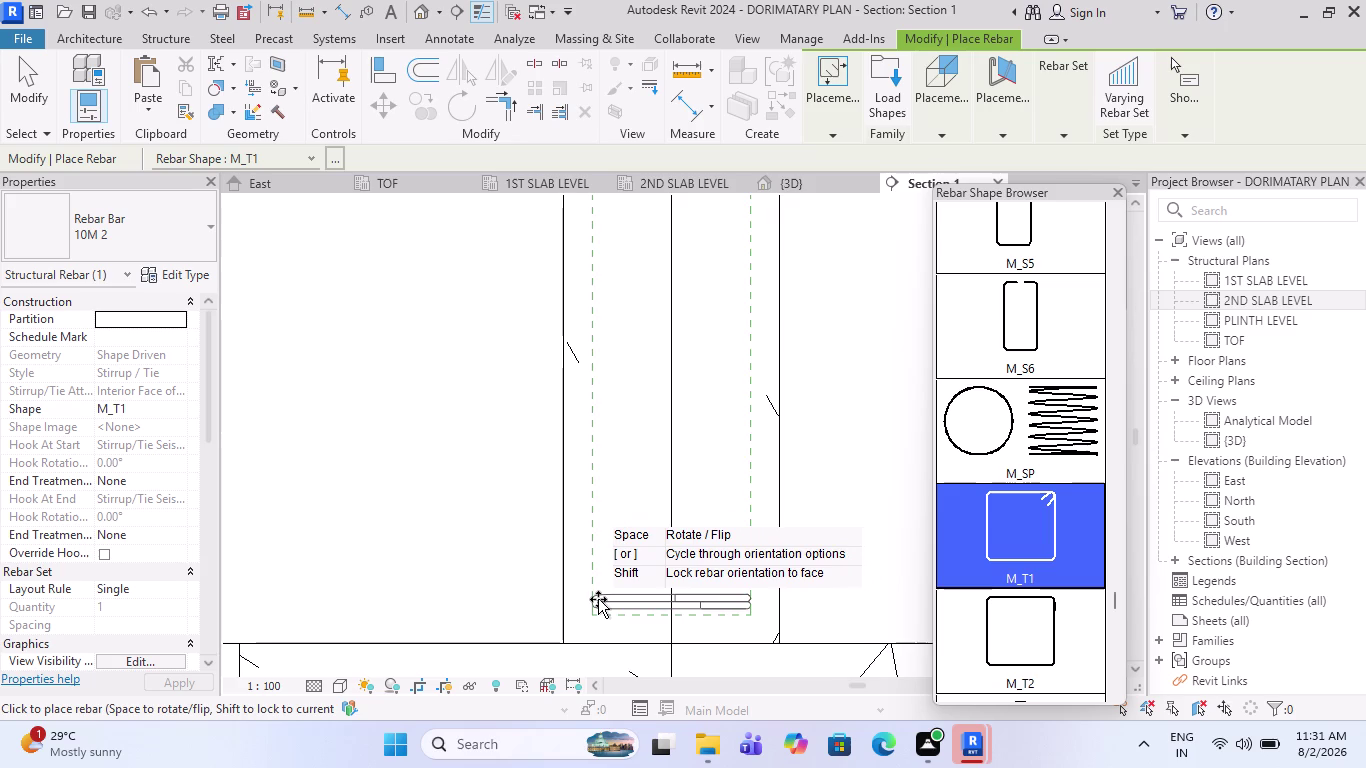
scroll(up, 3)
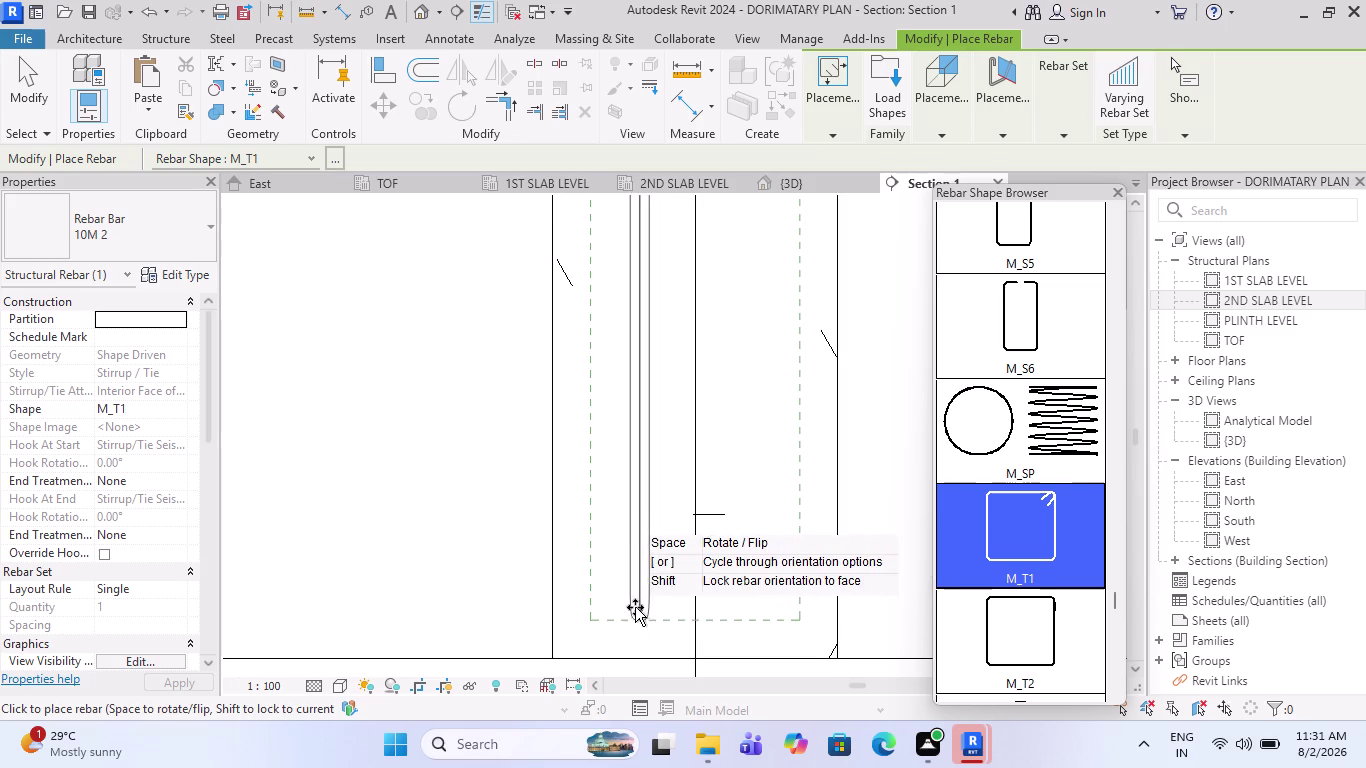
scroll(up, 3)
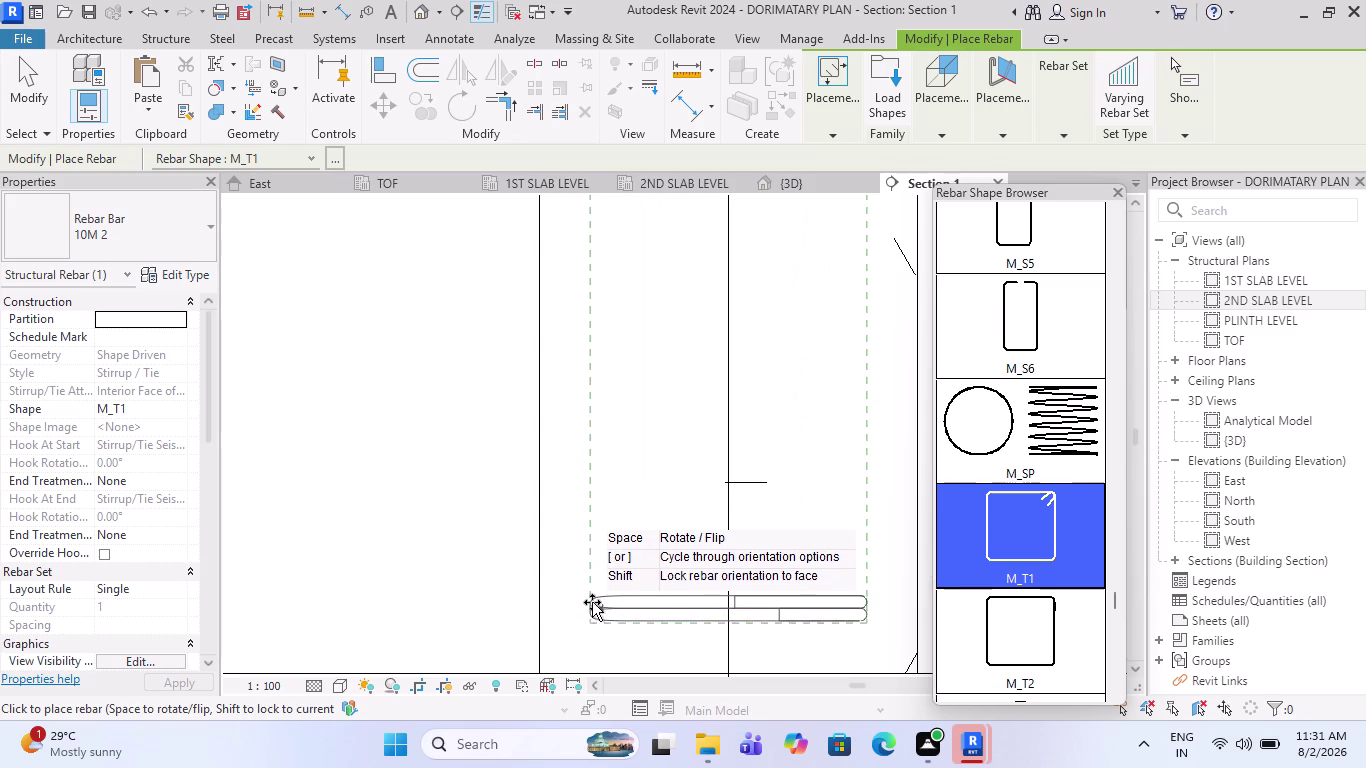
click(599, 608)
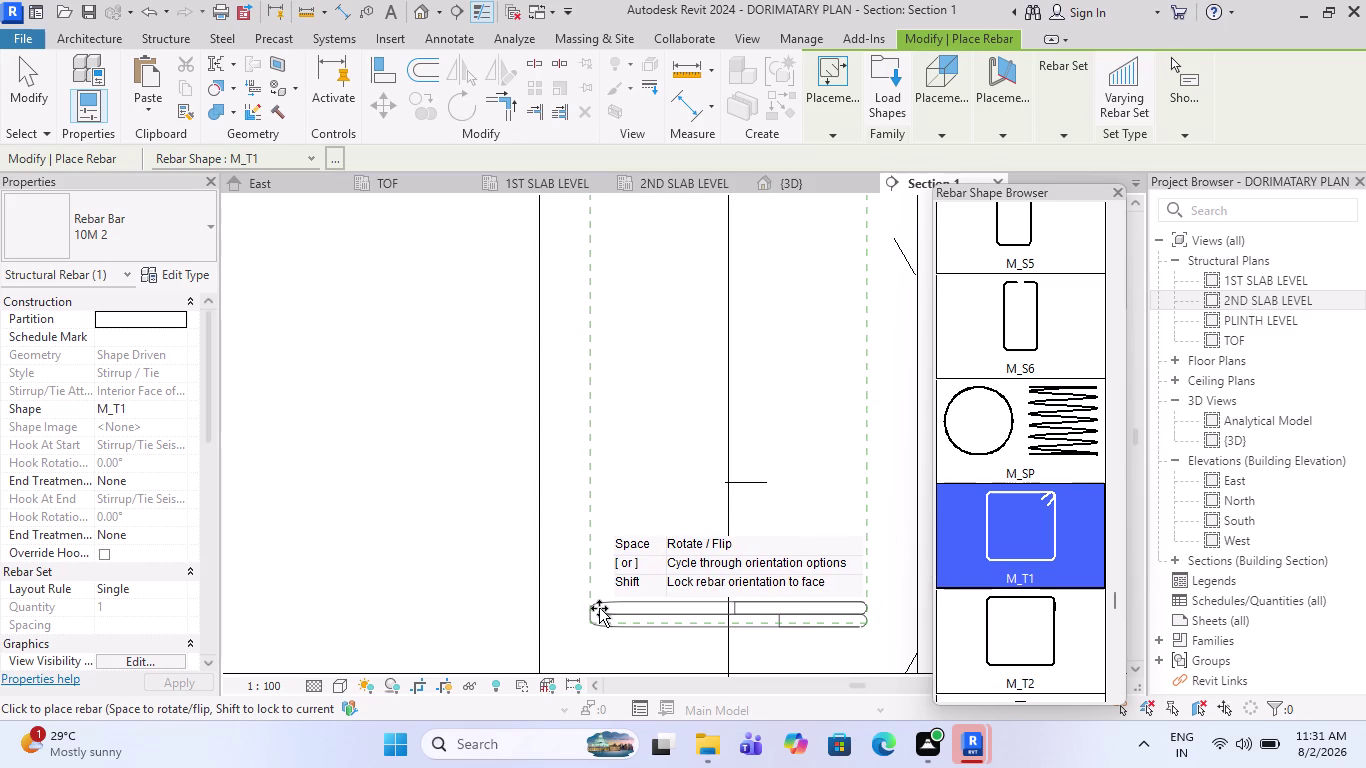
scroll(down, 3)
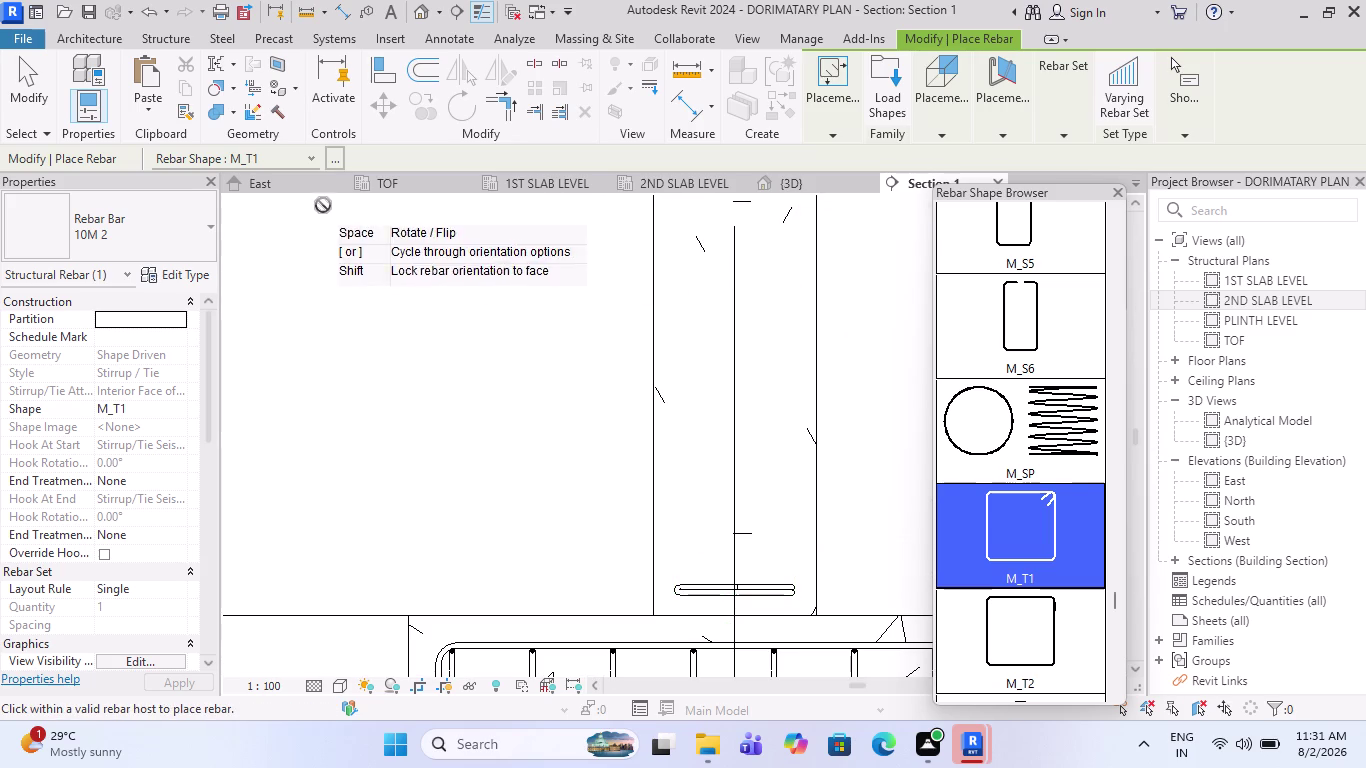
key(Escape)
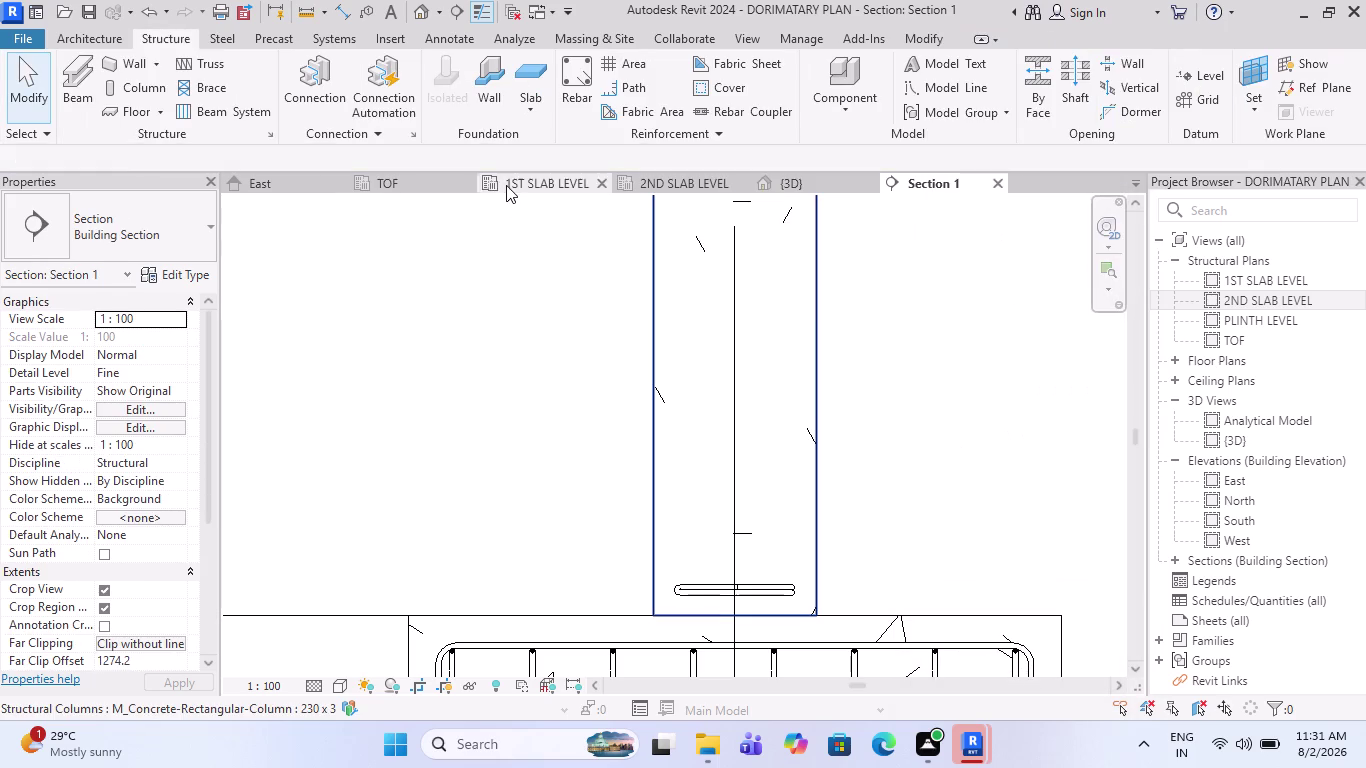
Look over the TOF plan view, then return to Section 1.
click(341, 186)
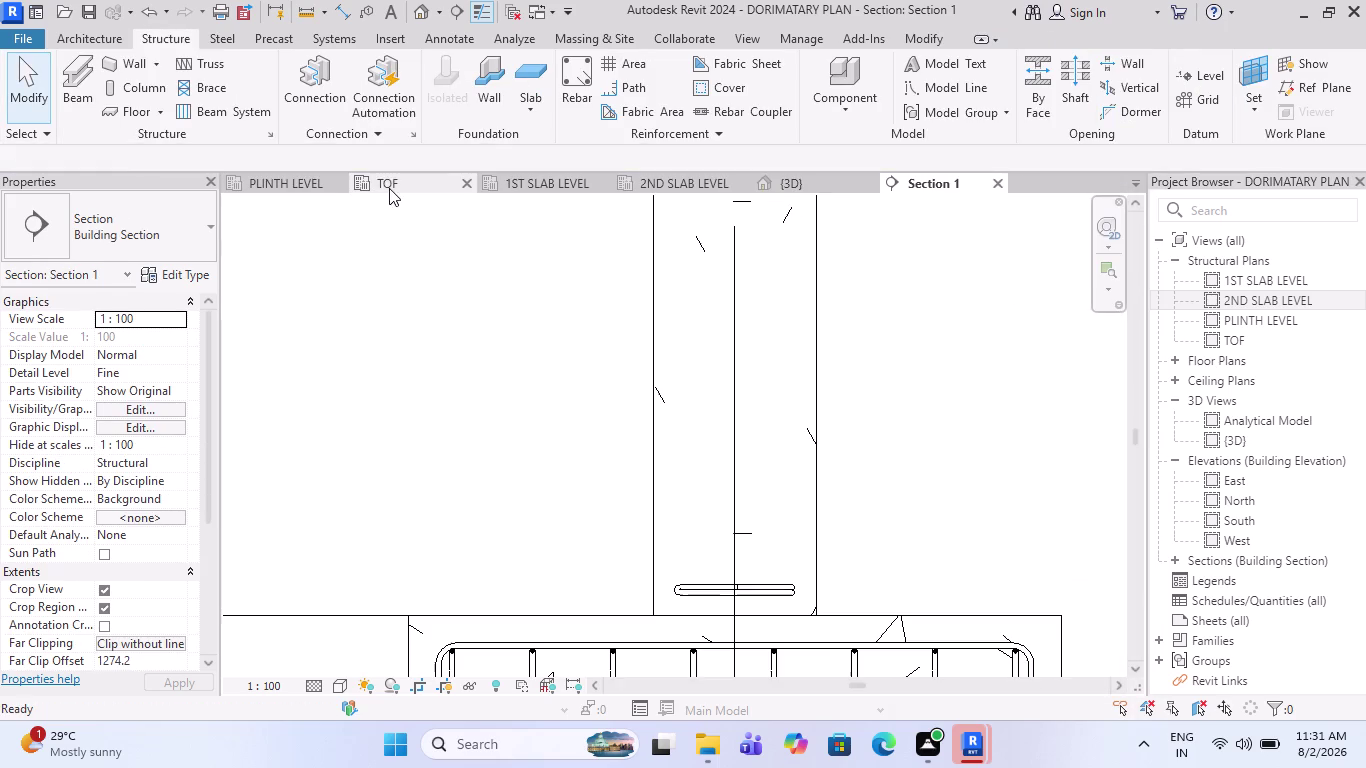
click(397, 188)
scroll(up, 3)
scroll(up, 3)
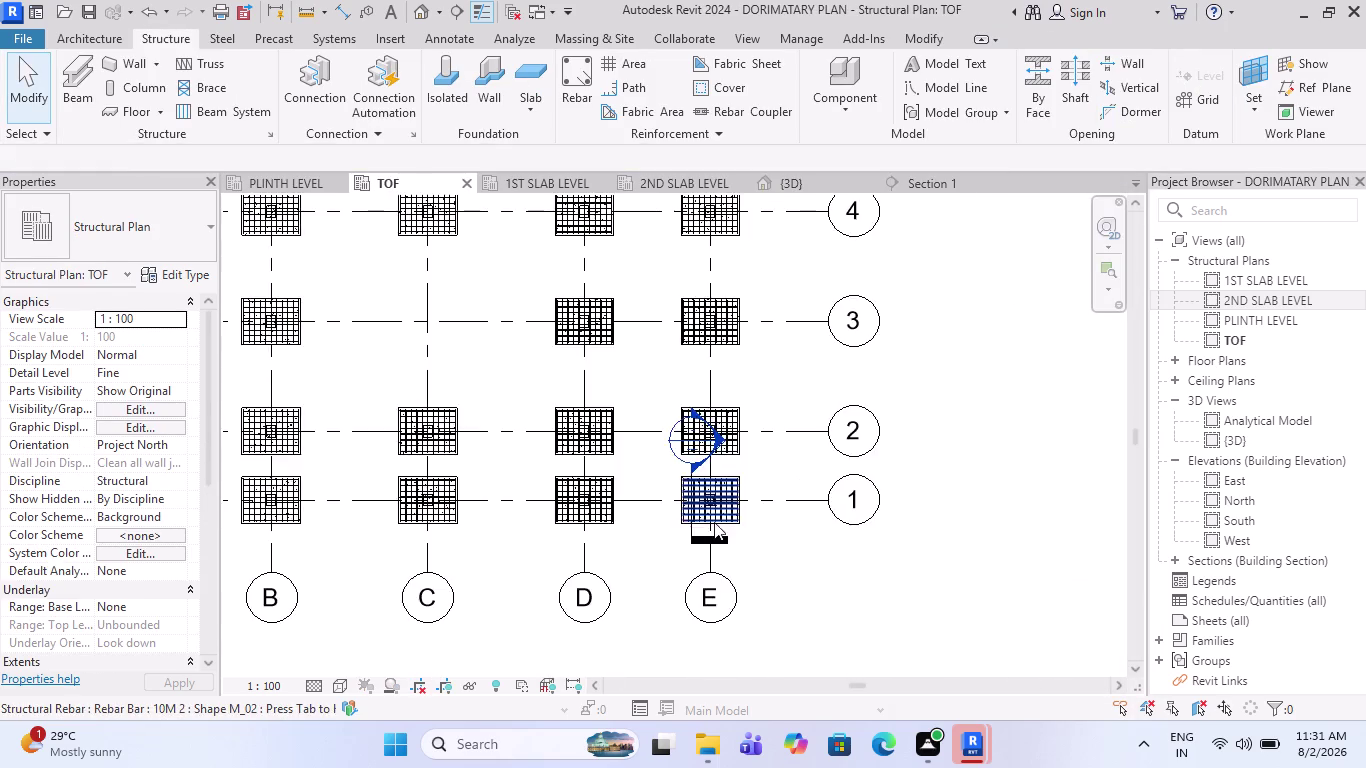
scroll(up, 3)
scroll(up, 3)
scroll(up, 3)
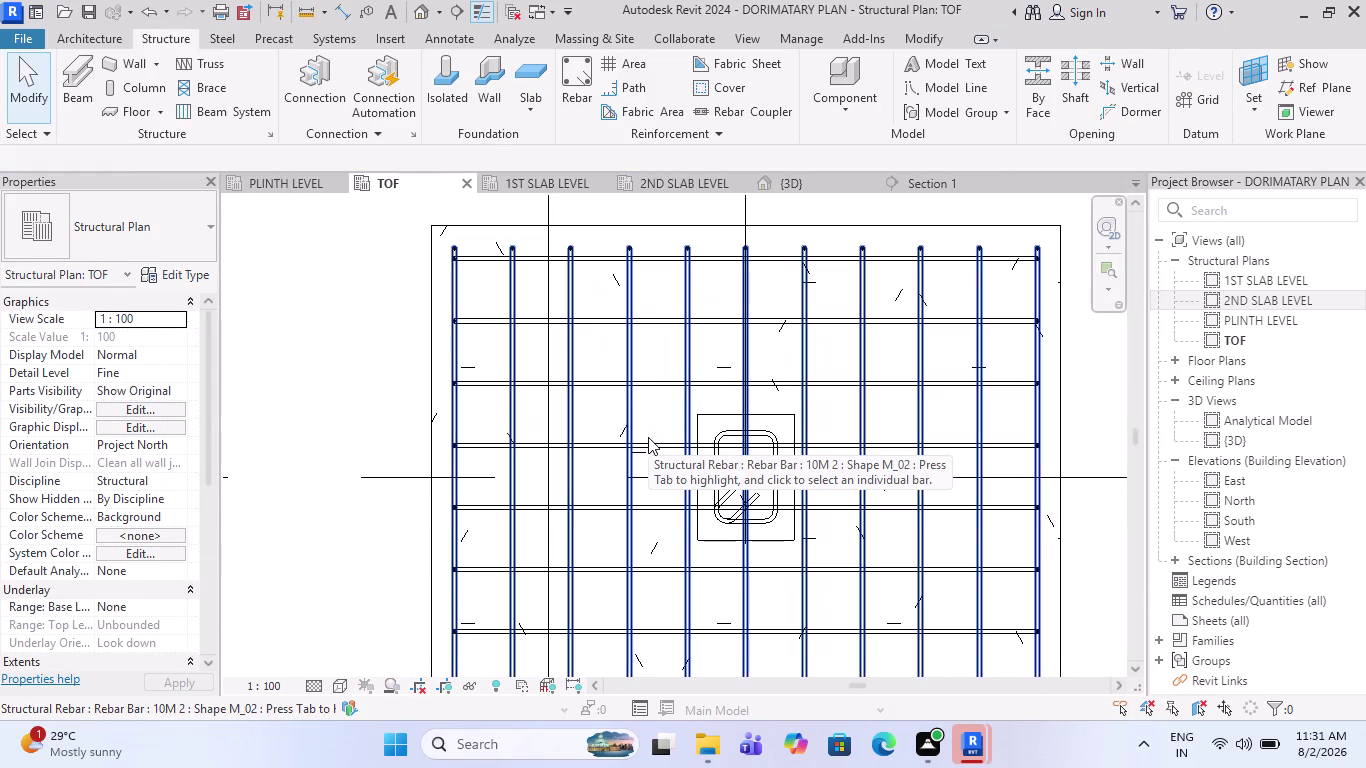
scroll(down, 3)
scroll(up, 3)
scroll(down, 3)
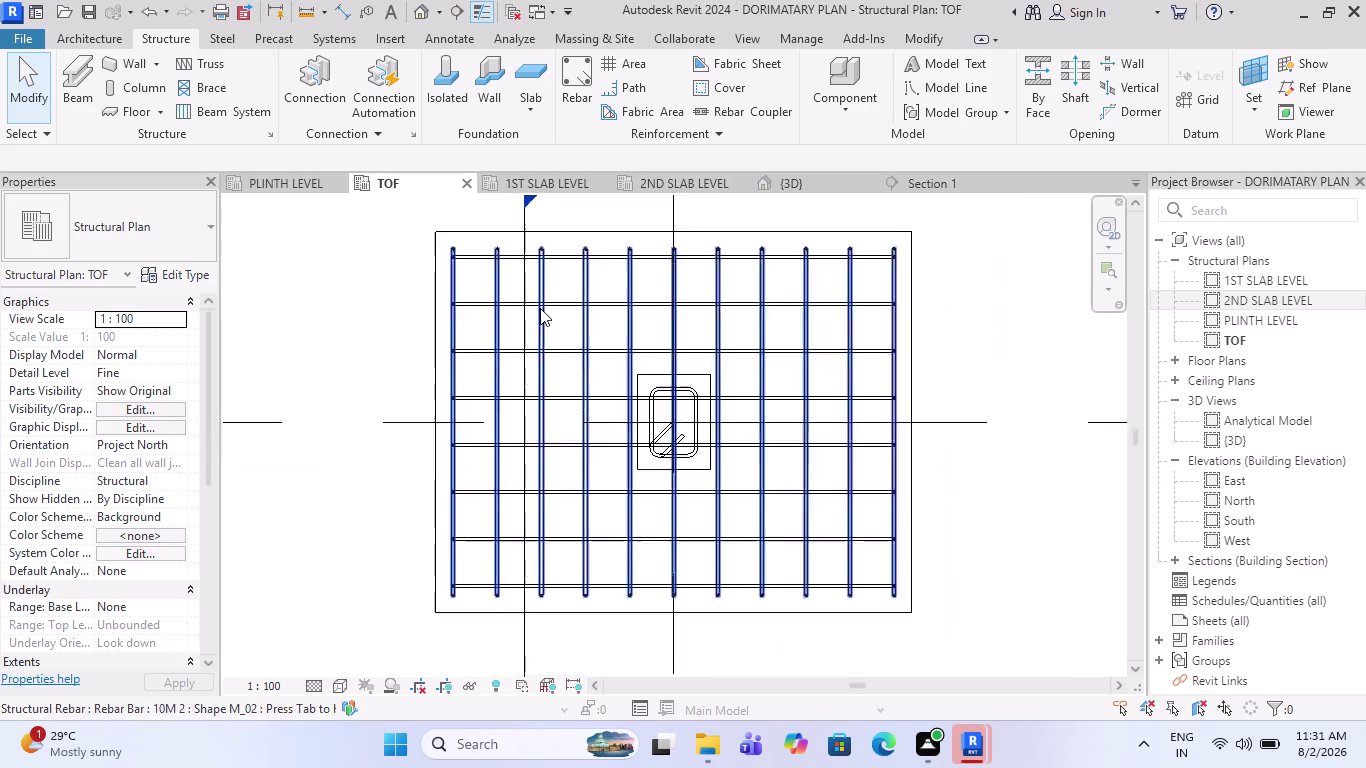
scroll(down, 3)
click(935, 185)
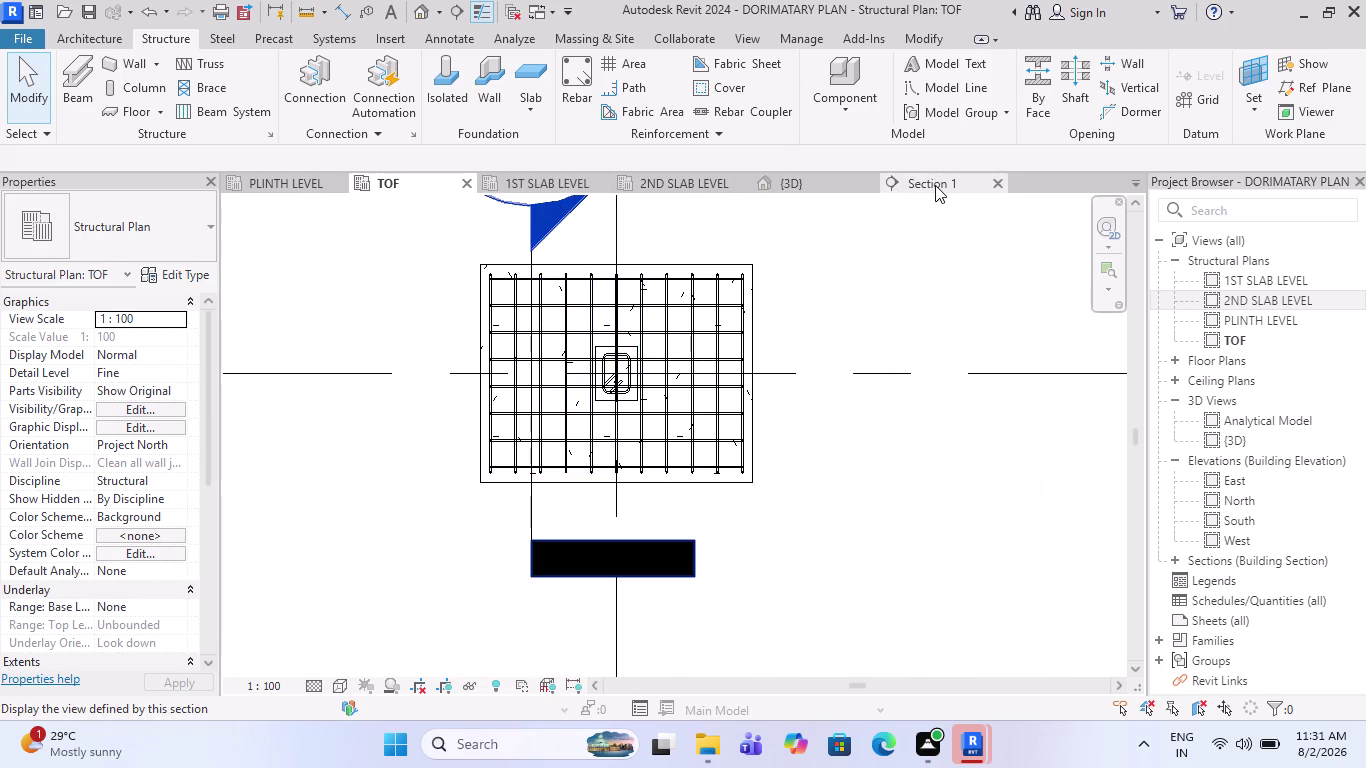
click(717, 589)
scroll(down, 3)
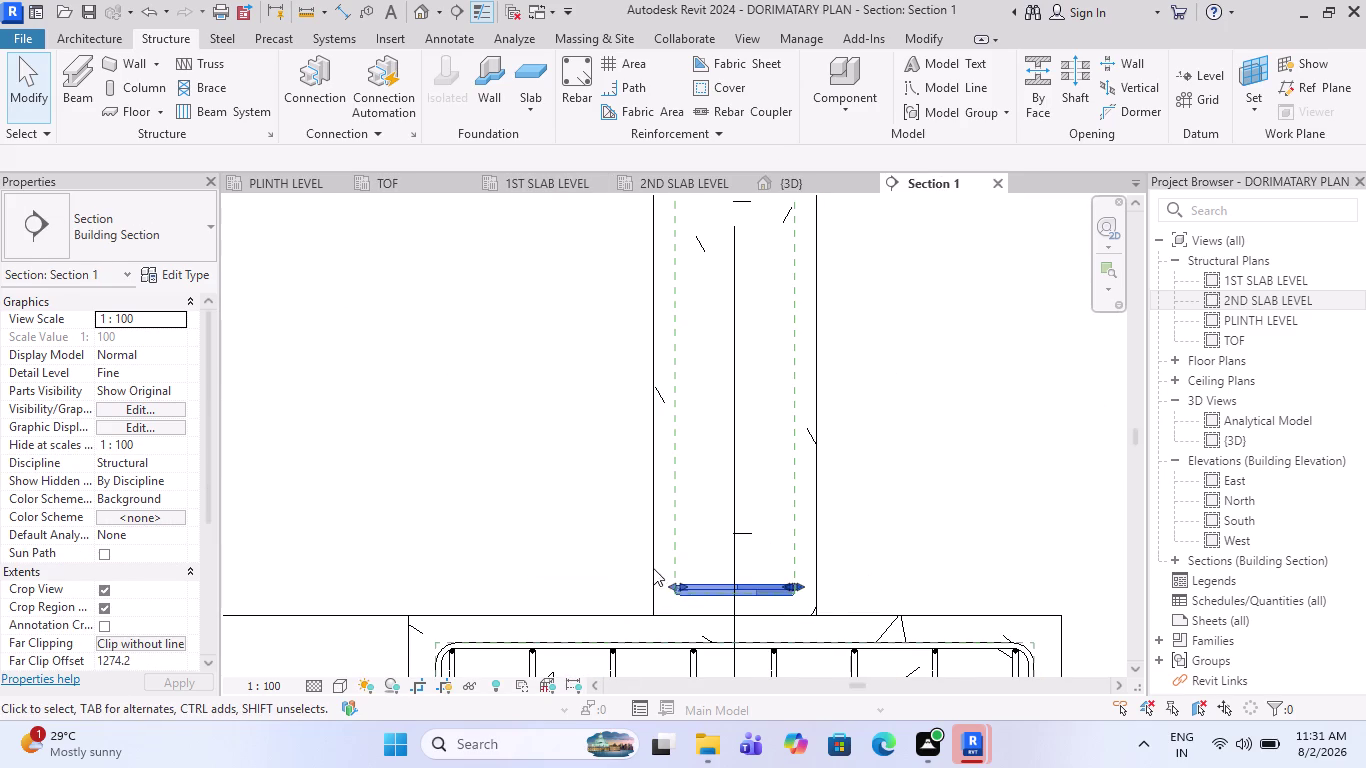
scroll(down, 3)
scroll(down, 3)
scroll(up, 3)
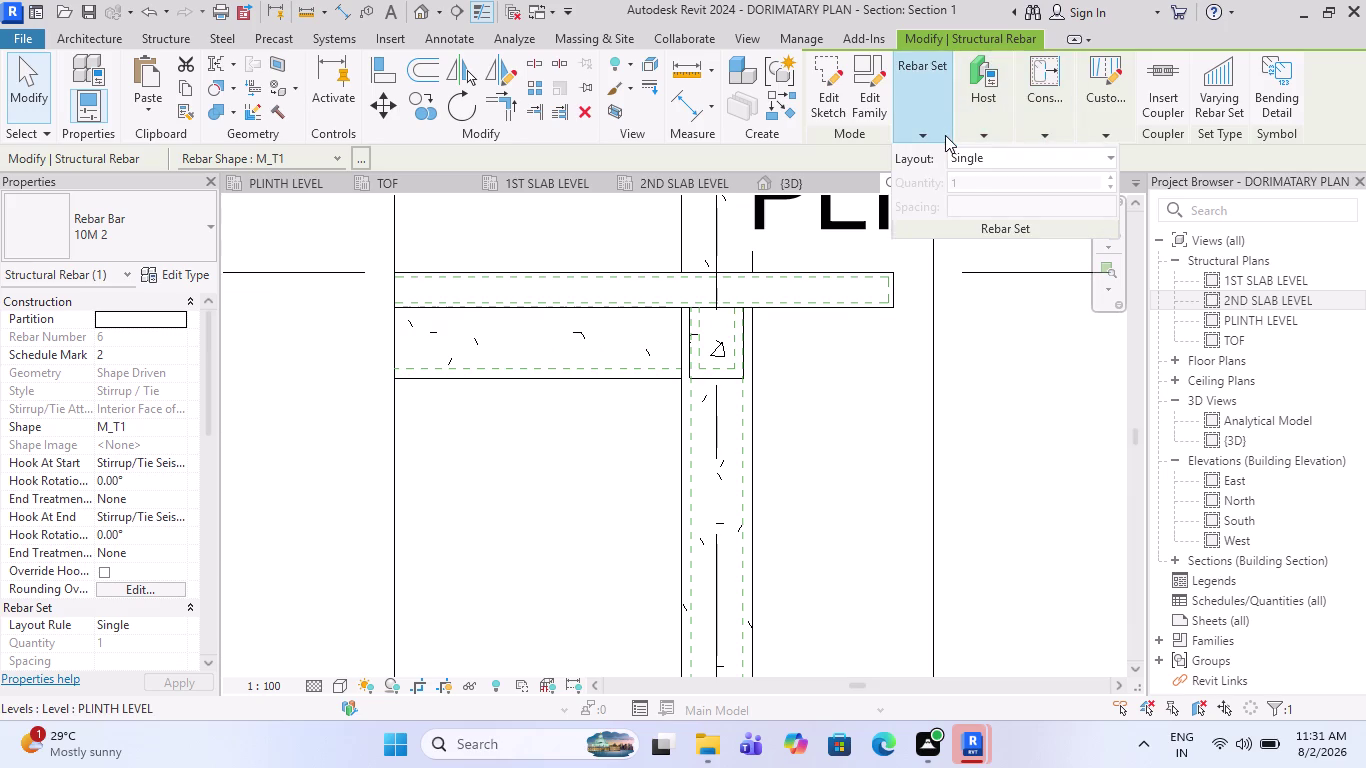
Lay out the tie as a Maximum Spacing set at 150 mm.
click(963, 159)
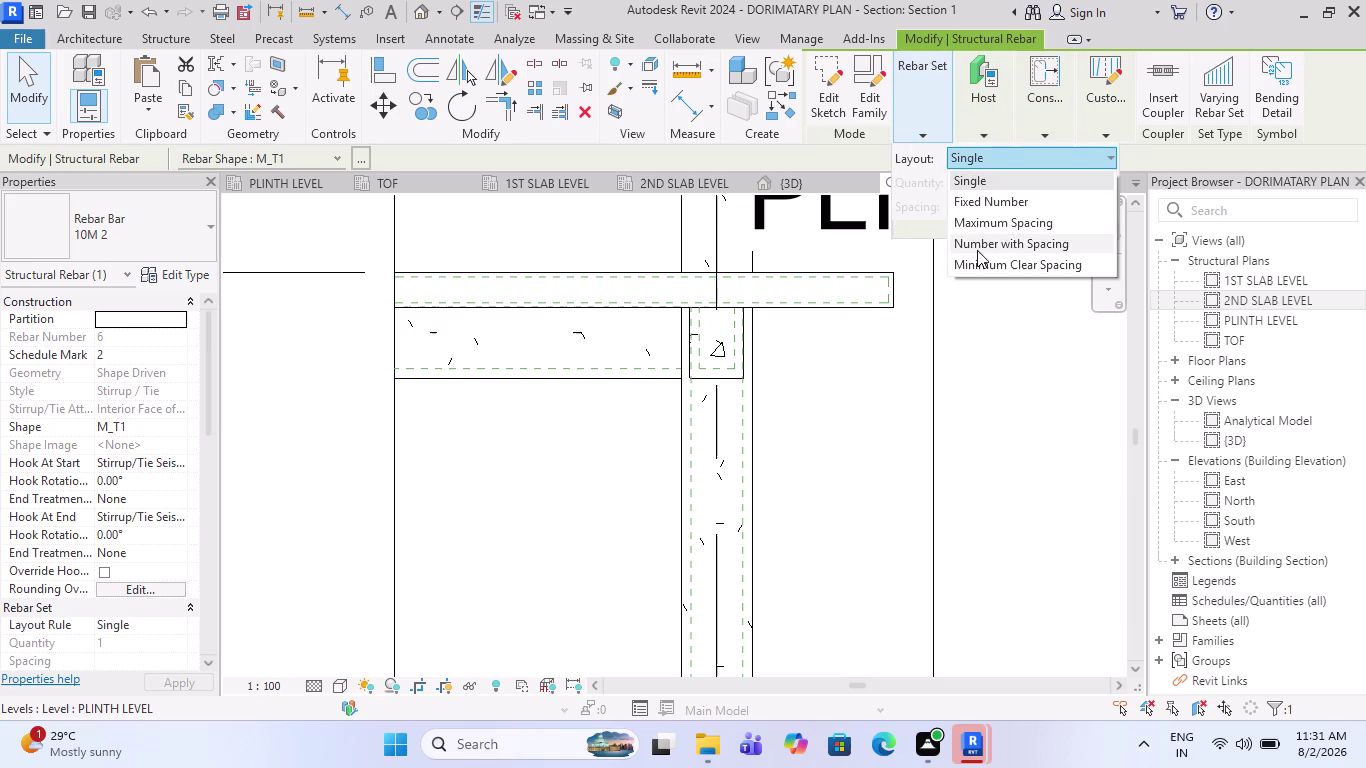
click(973, 227)
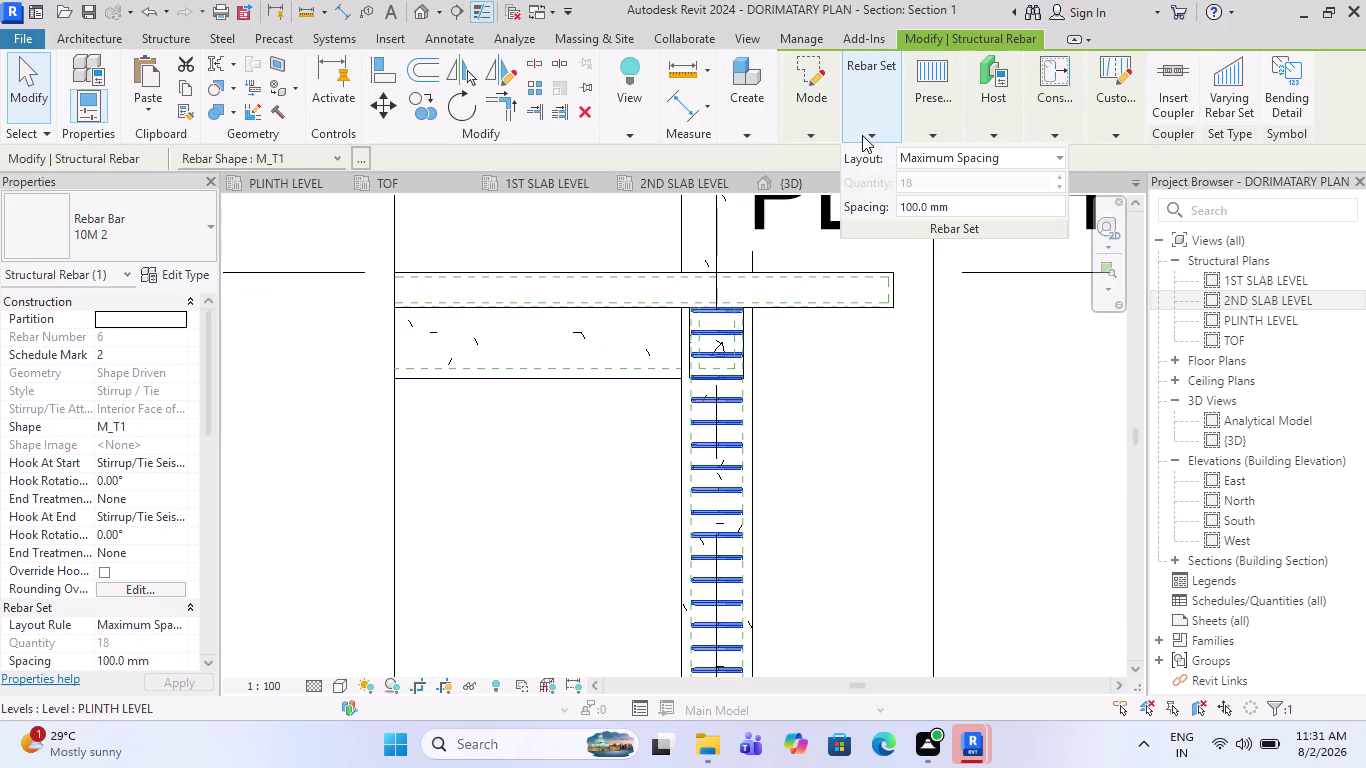
click(963, 206)
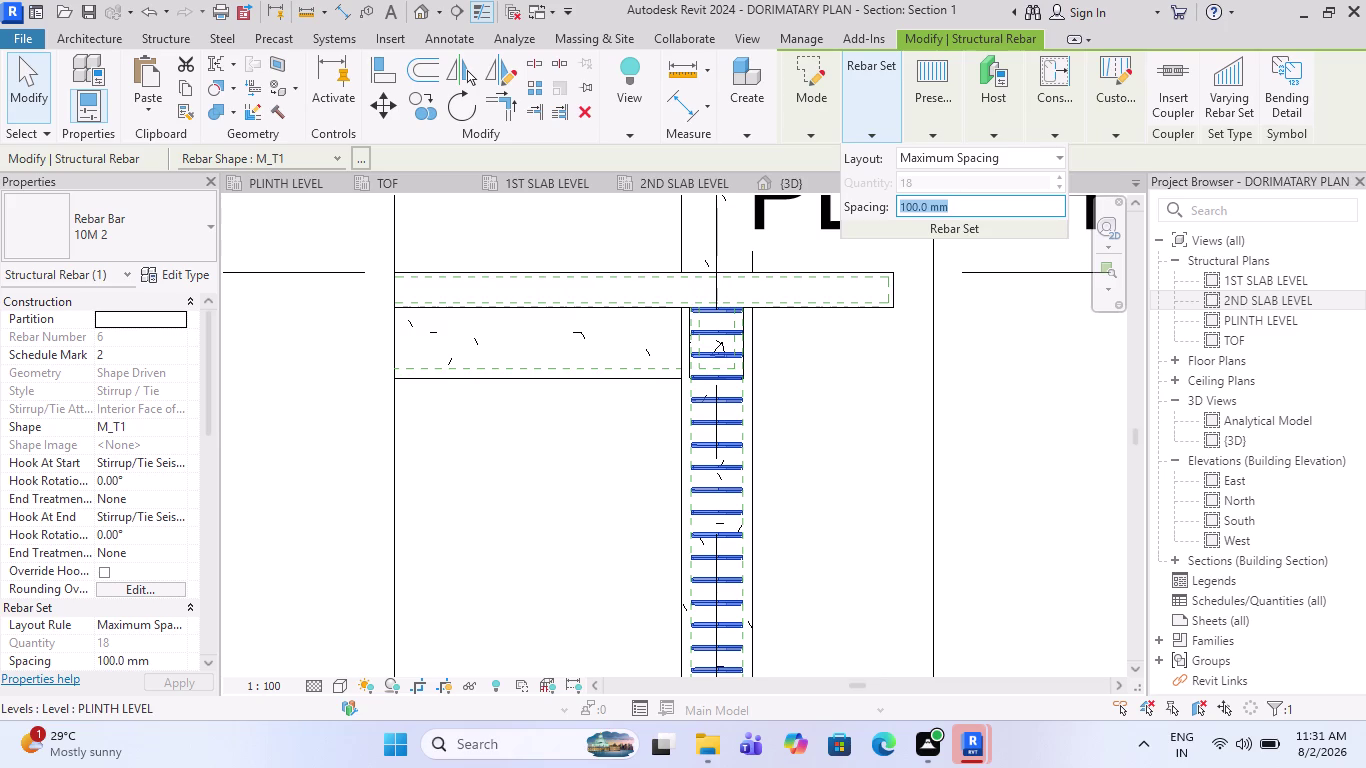
text(150)
key(Return)
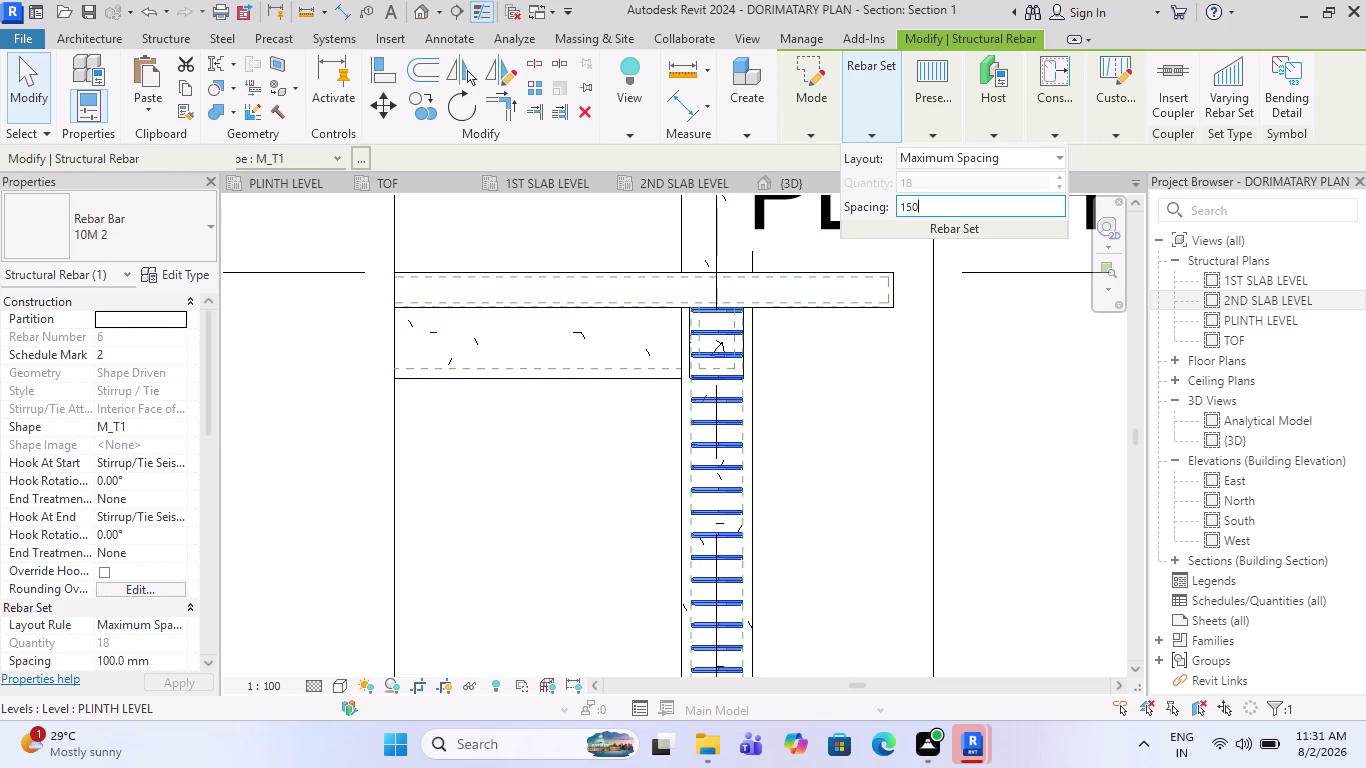
scroll(down, 3)
key(Escape)
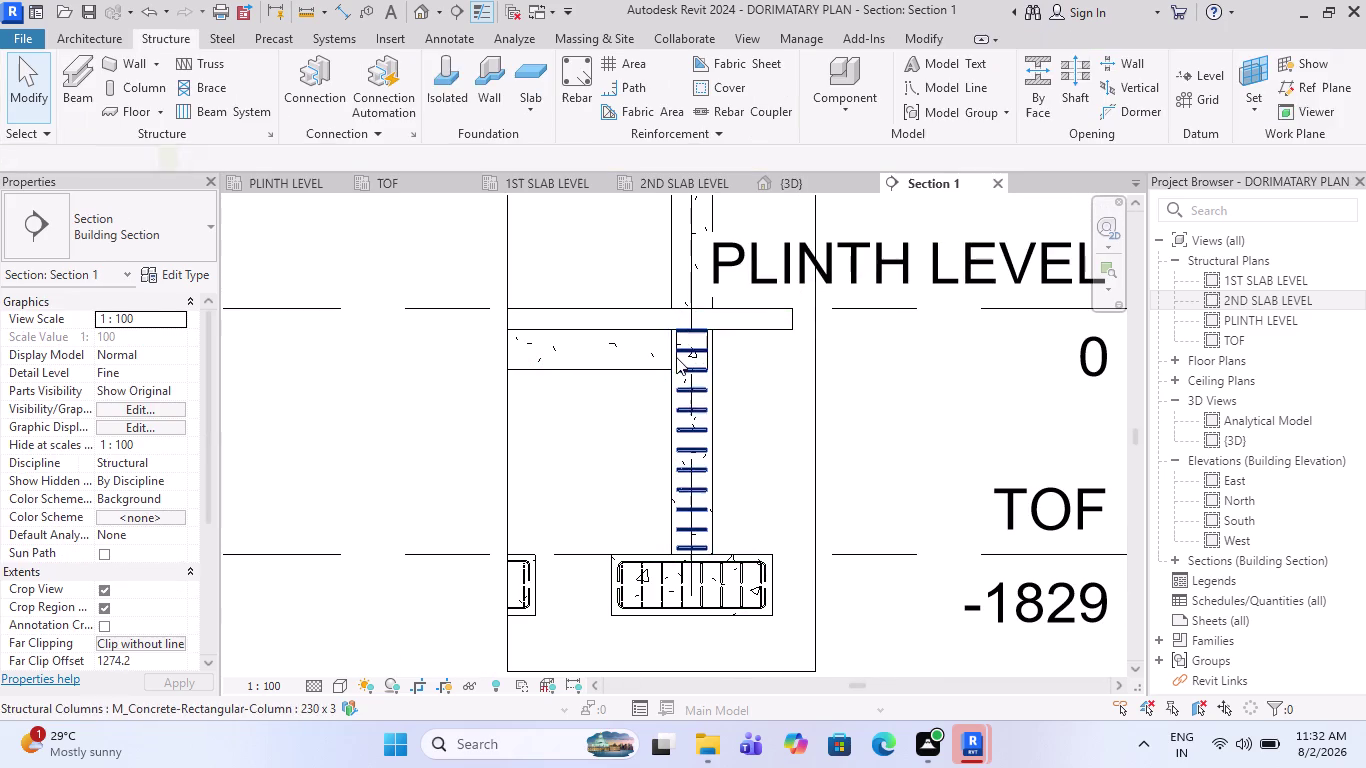
Drag the tie set's top end down so it stops below the beam.
scroll(up, 3)
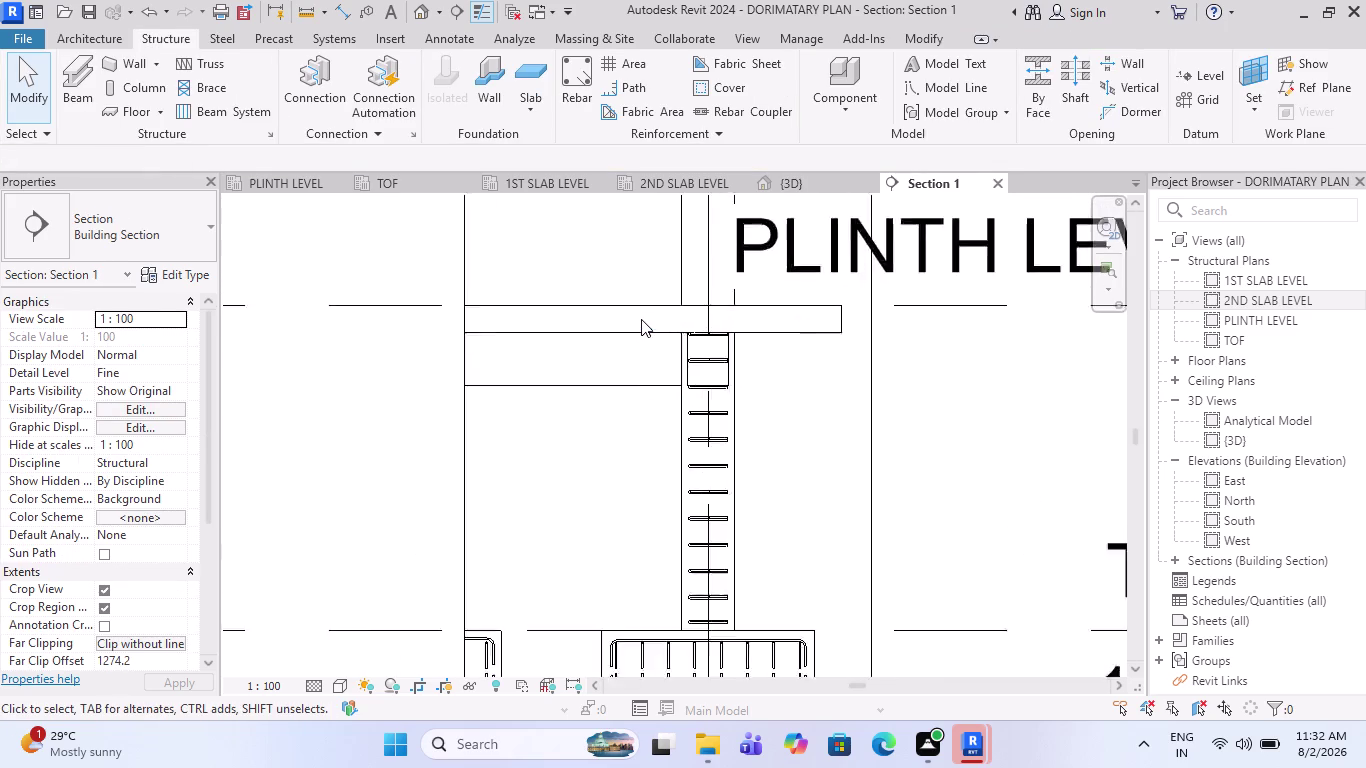
scroll(up, 3)
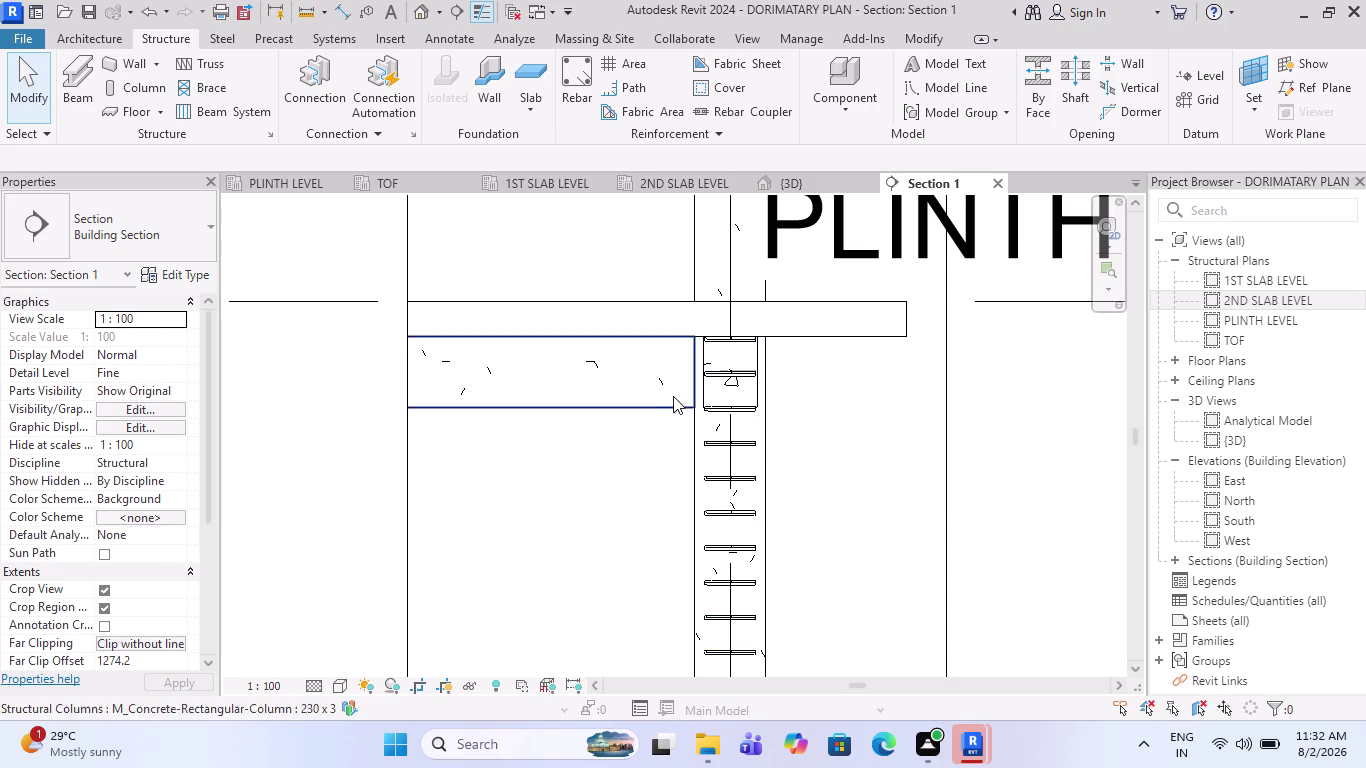
scroll(up, 3)
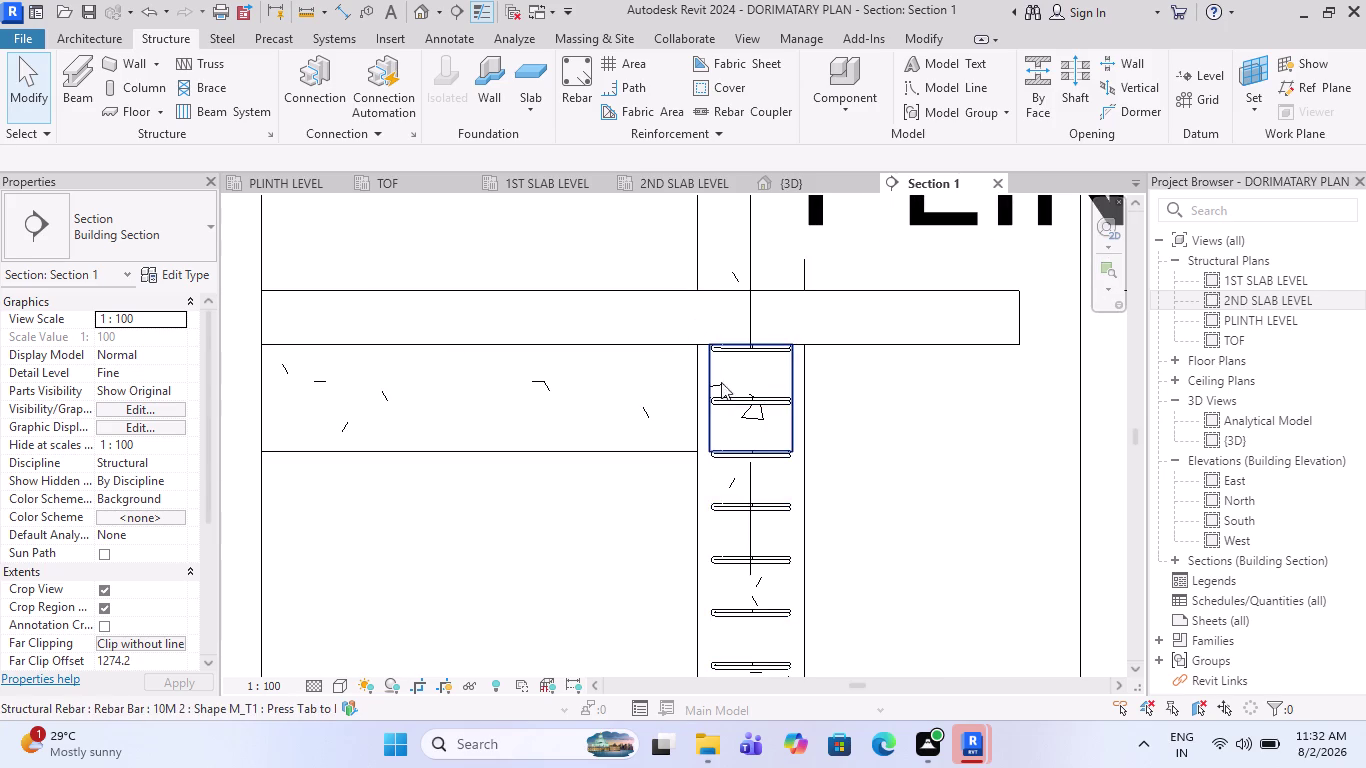
scroll(down, 3)
scroll(up, 3)
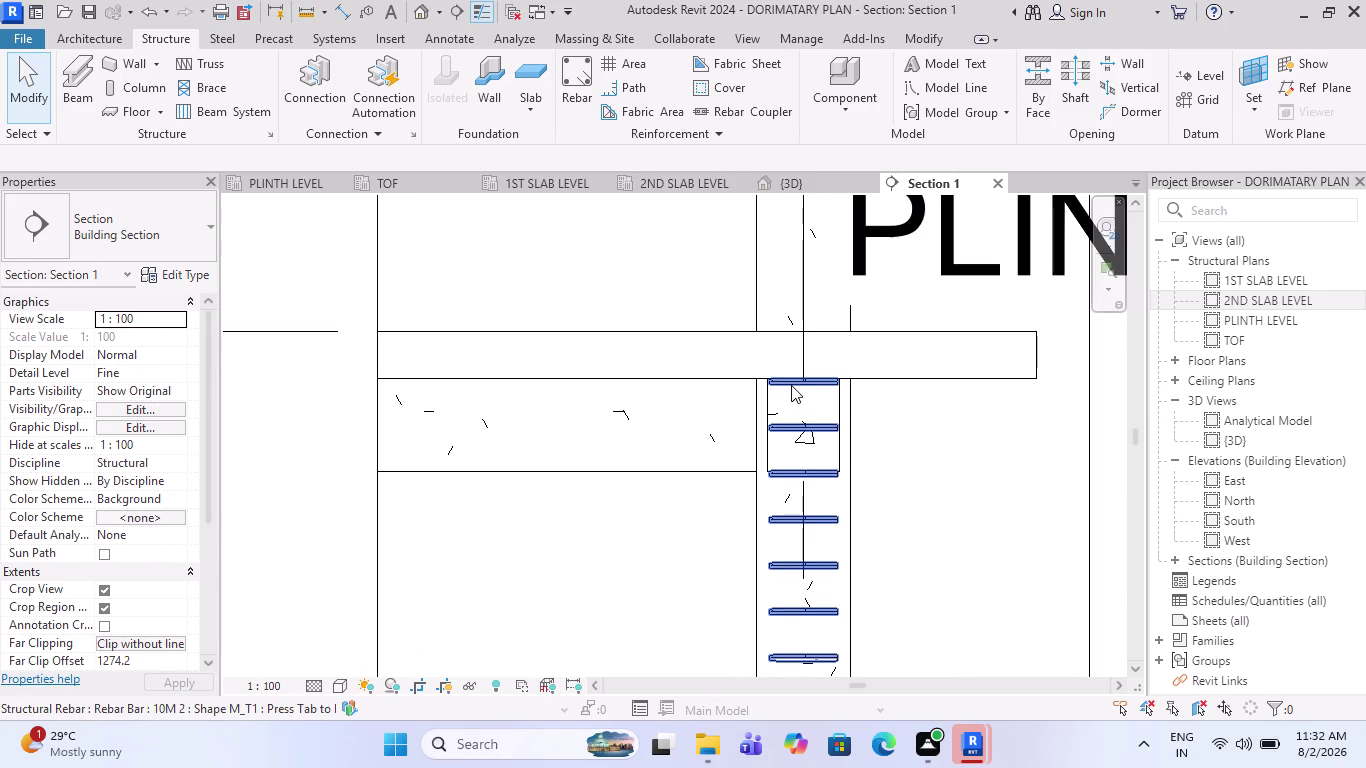
click(791, 385)
scroll(up, 3)
scroll(up, 3)
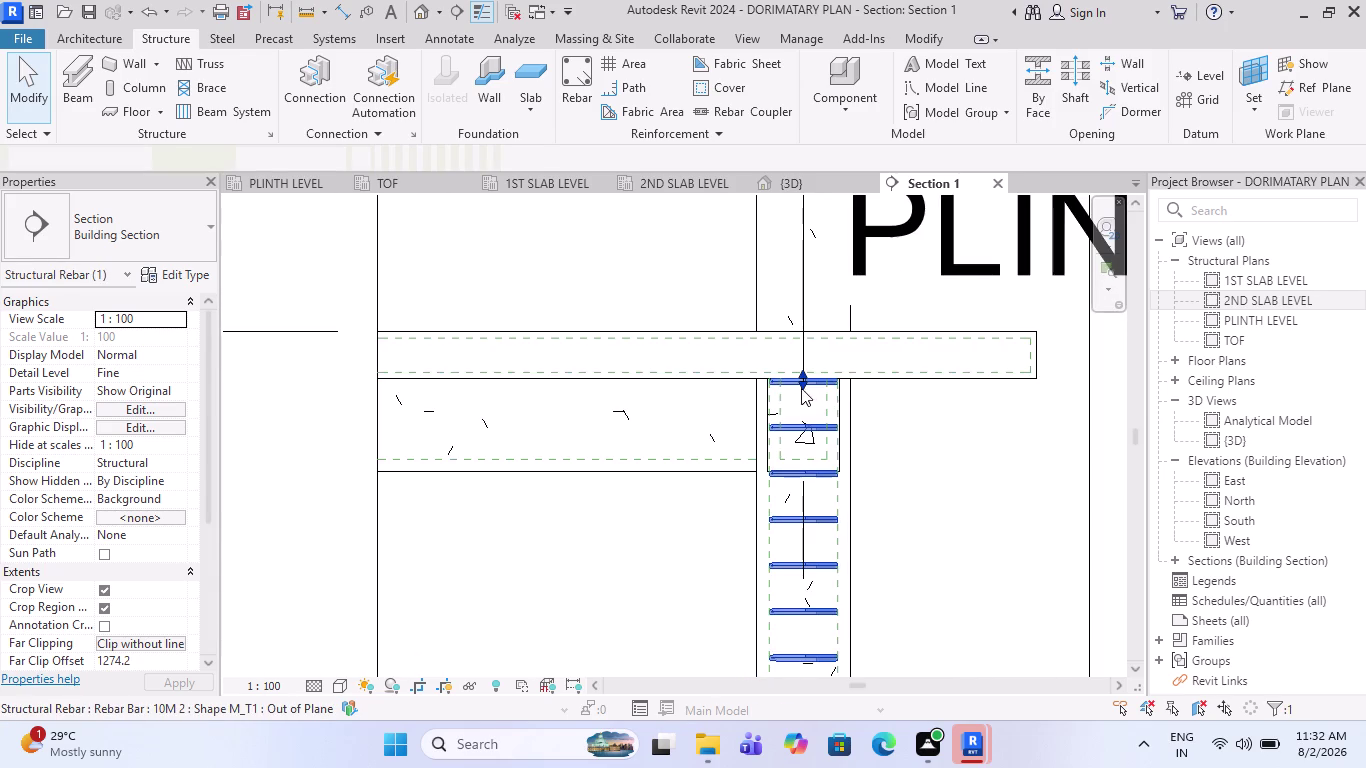
scroll(up, 3)
scroll(down, 3)
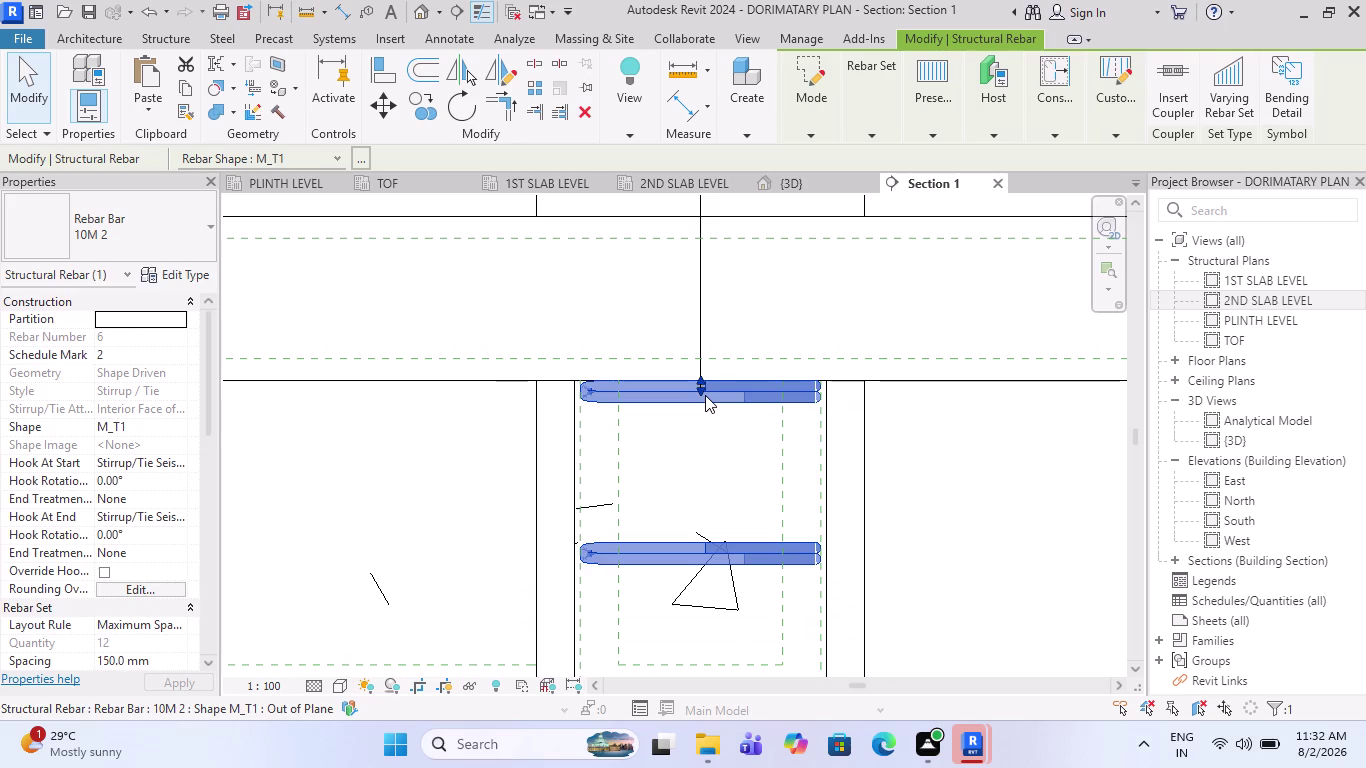
drag(705, 395, 705, 414)
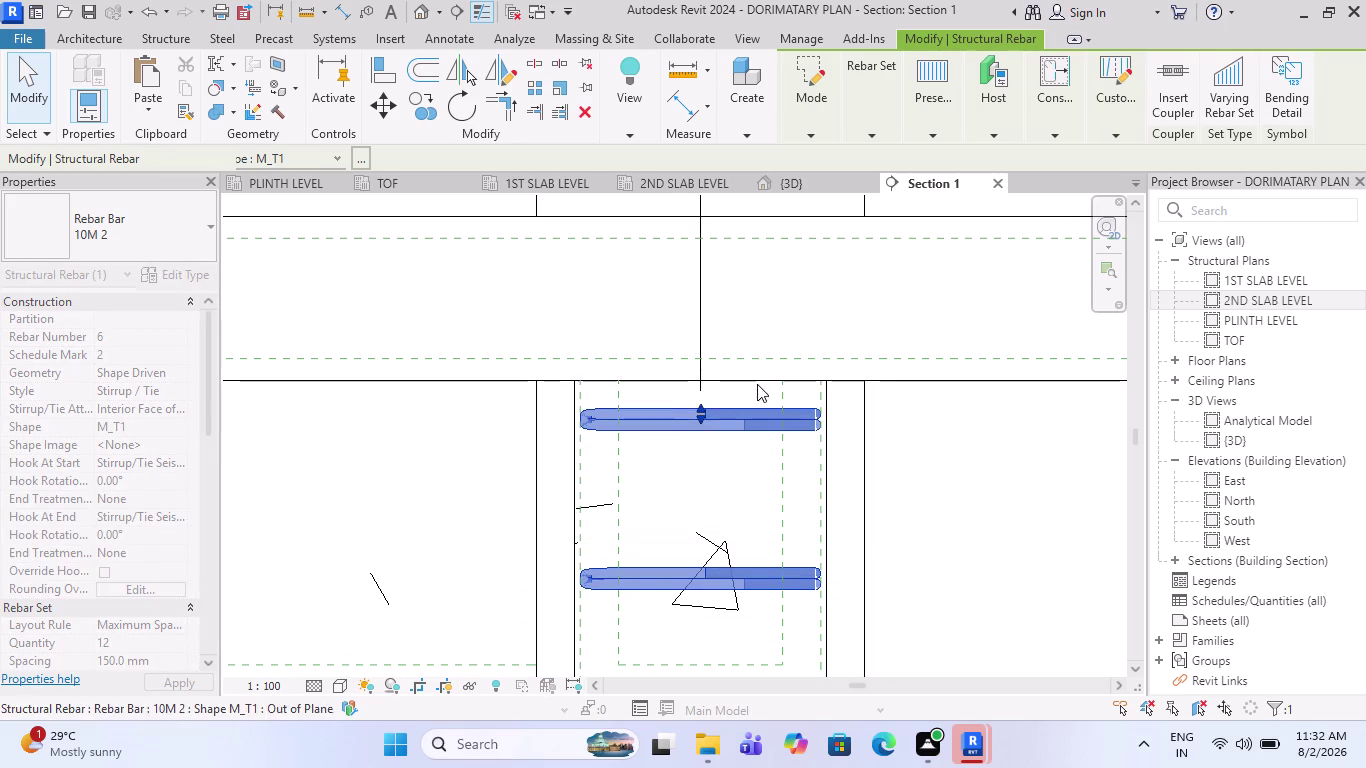
scroll(down, 3)
scroll(down, 3)
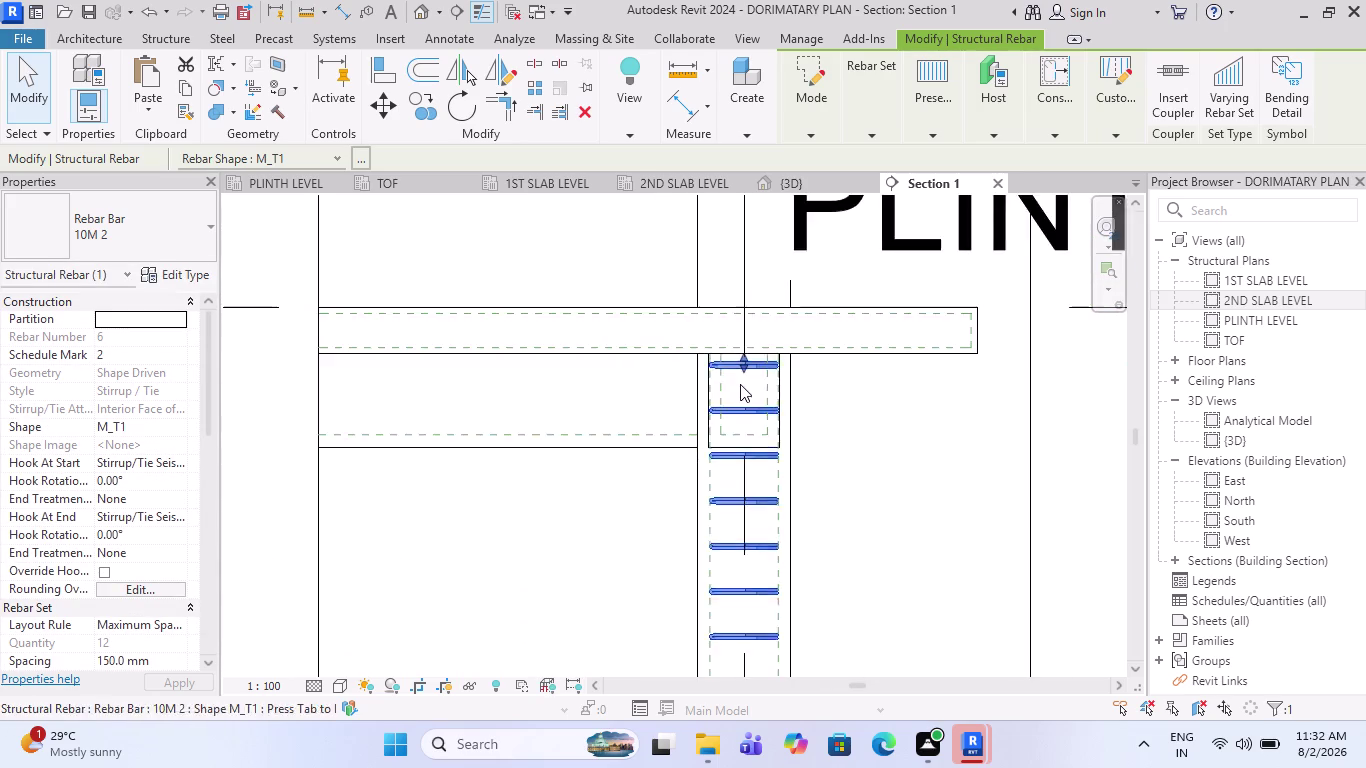
scroll(up, 3)
drag(751, 346, 746, 431)
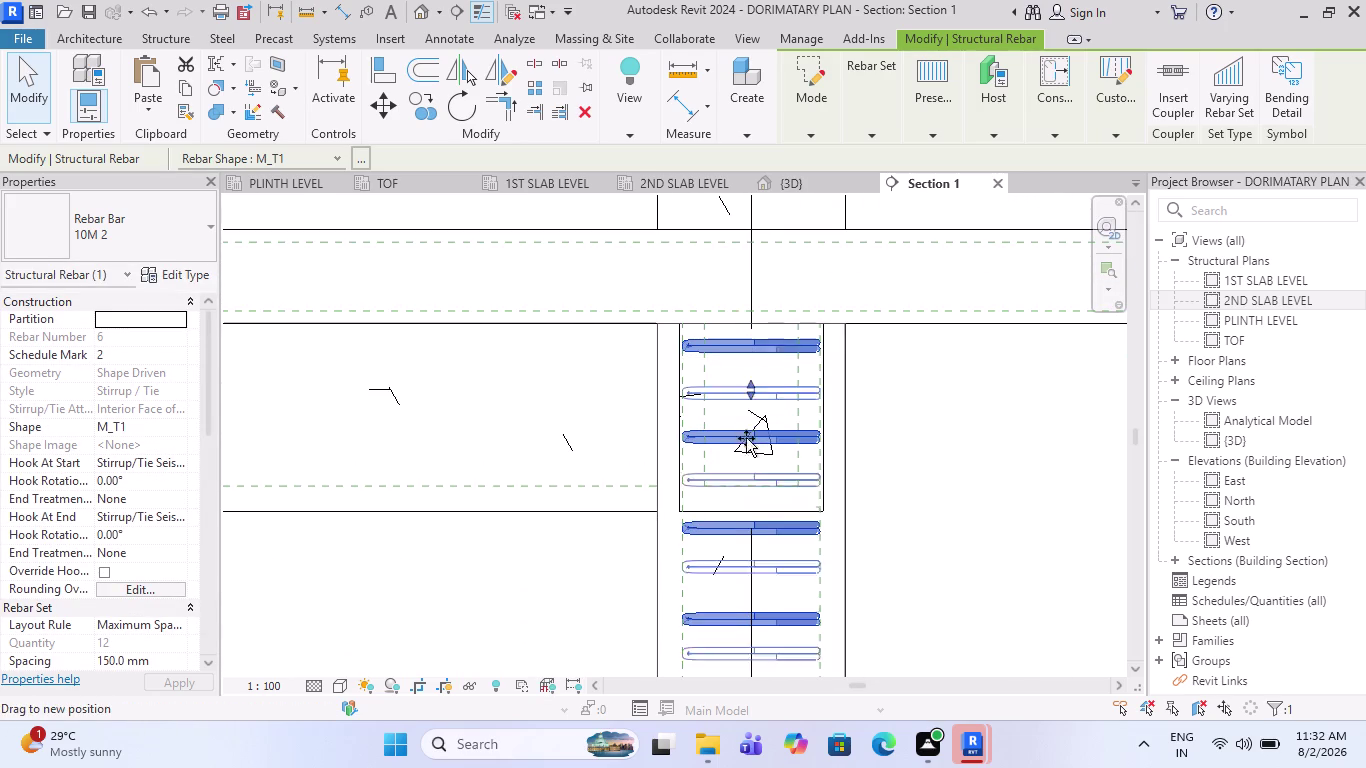
drag(746, 431, 743, 526)
scroll(down, 3)
key(Escape)
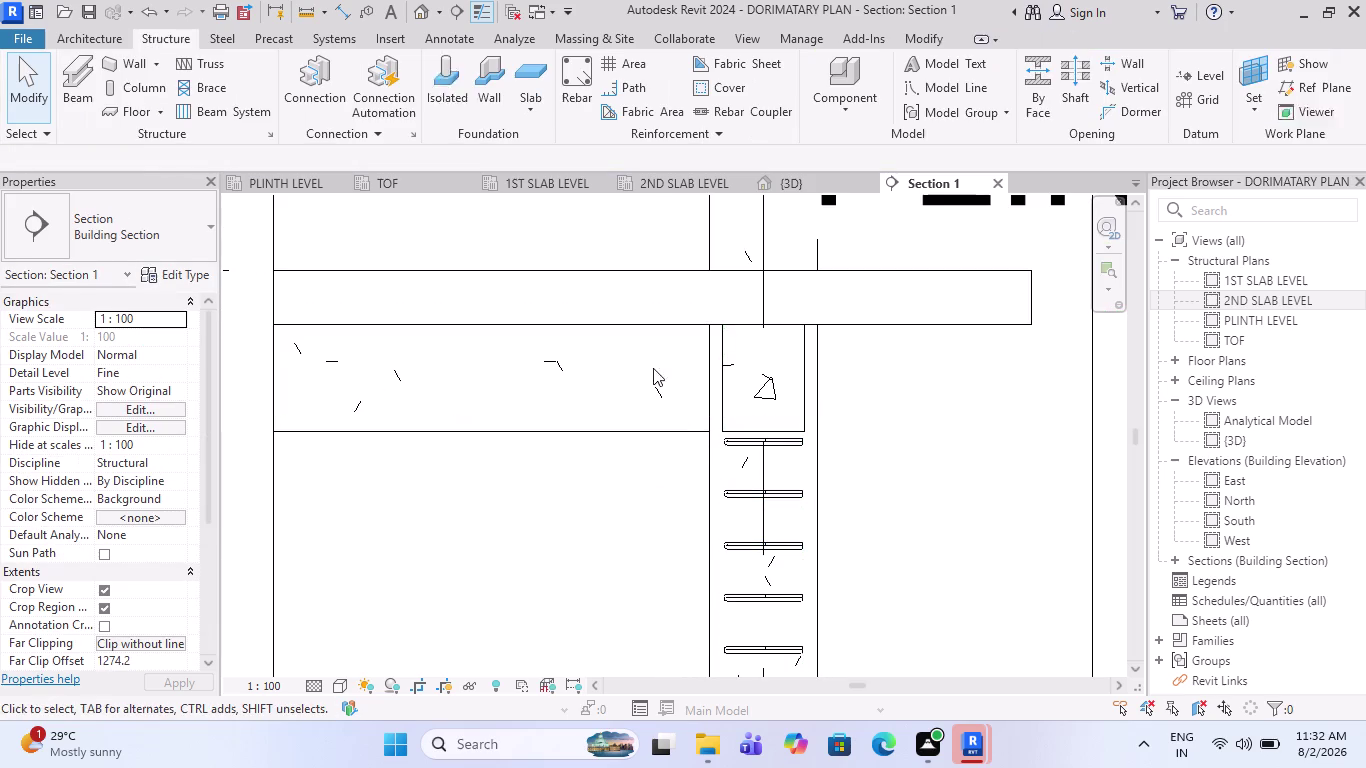
scroll(down, 3)
scroll(up, 3)
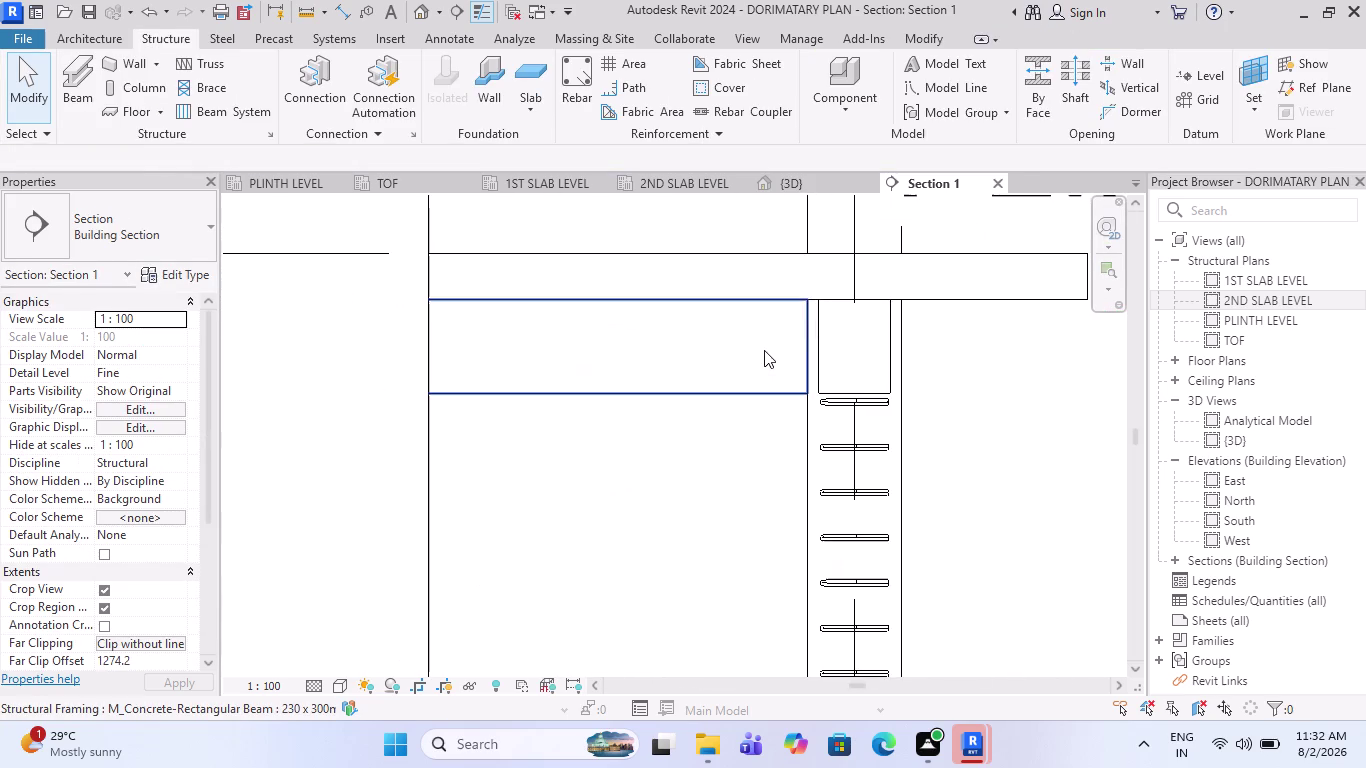
click(815, 338)
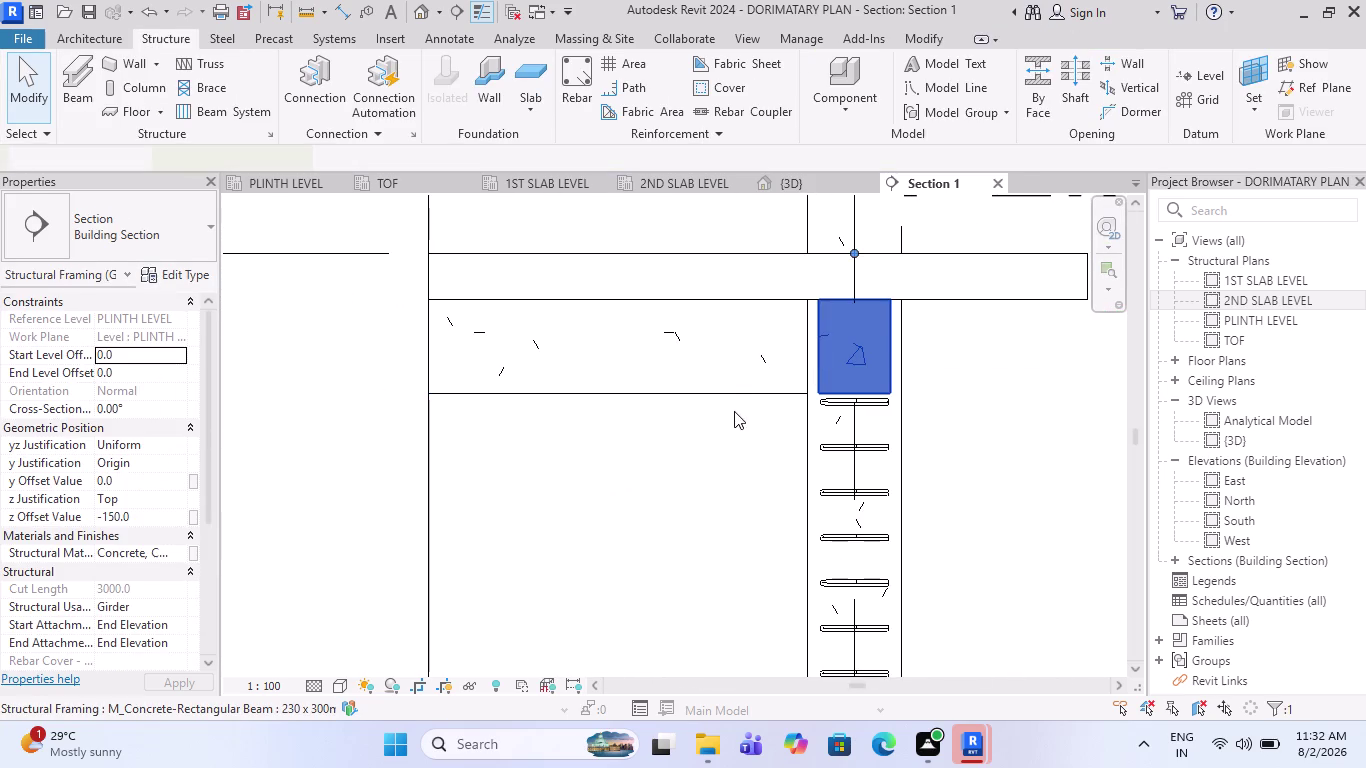
scroll(down, 3)
scroll(down, 3)
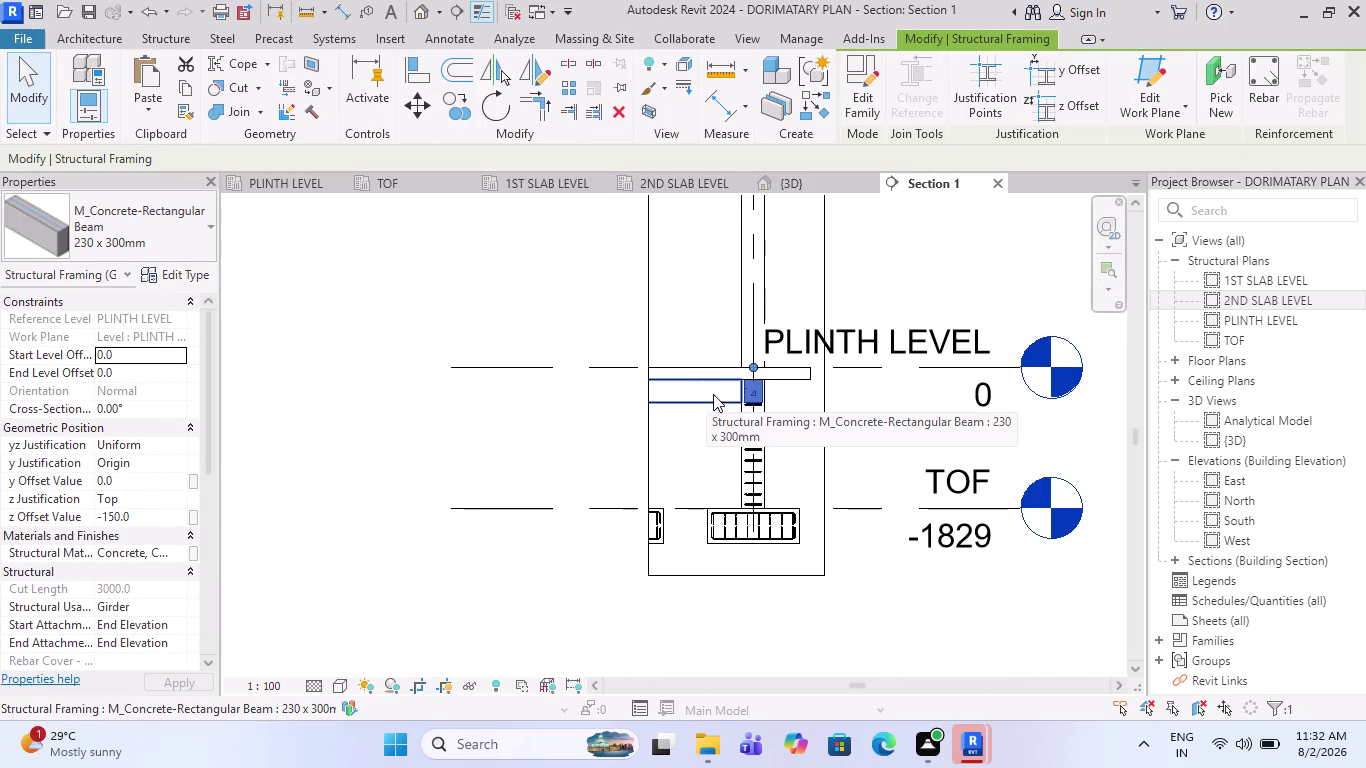
key(Escape)
scroll(up, 3)
scroll(up, 3)
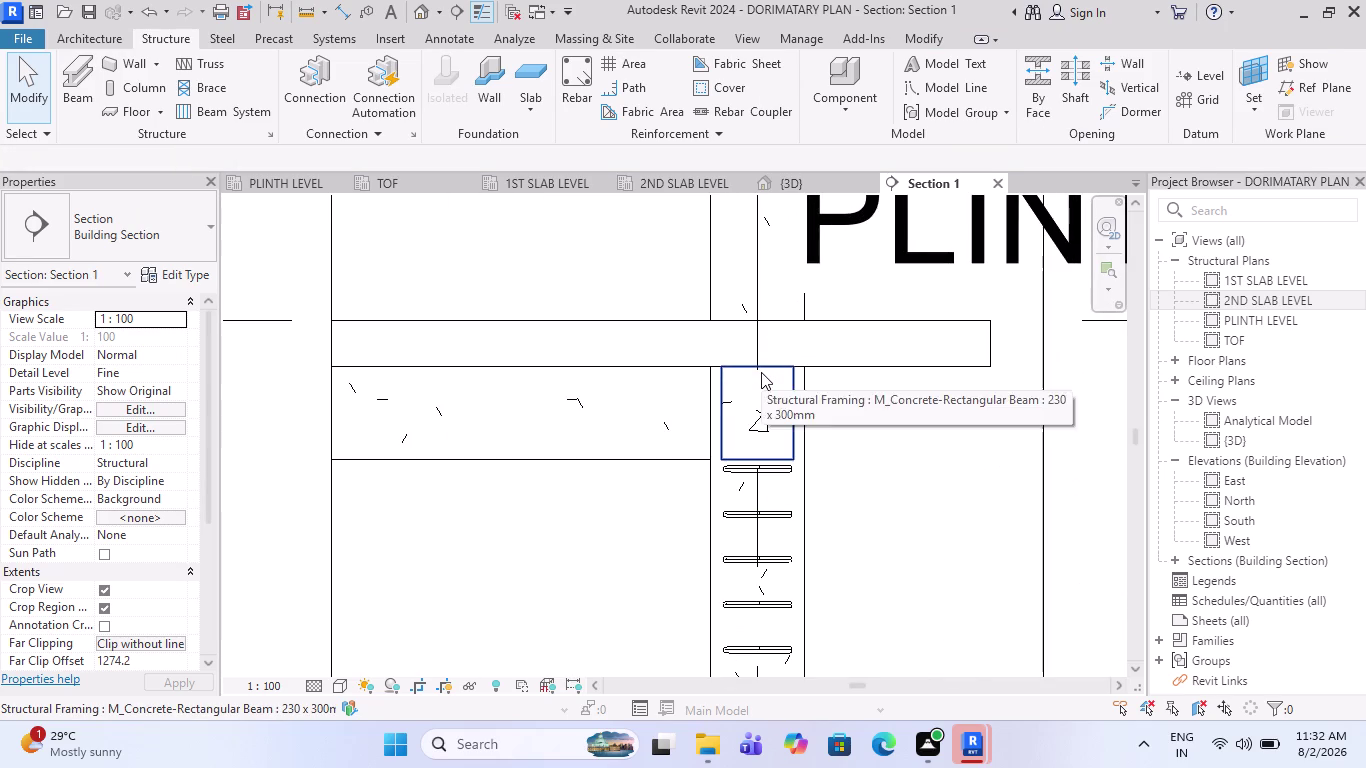
scroll(down, 3)
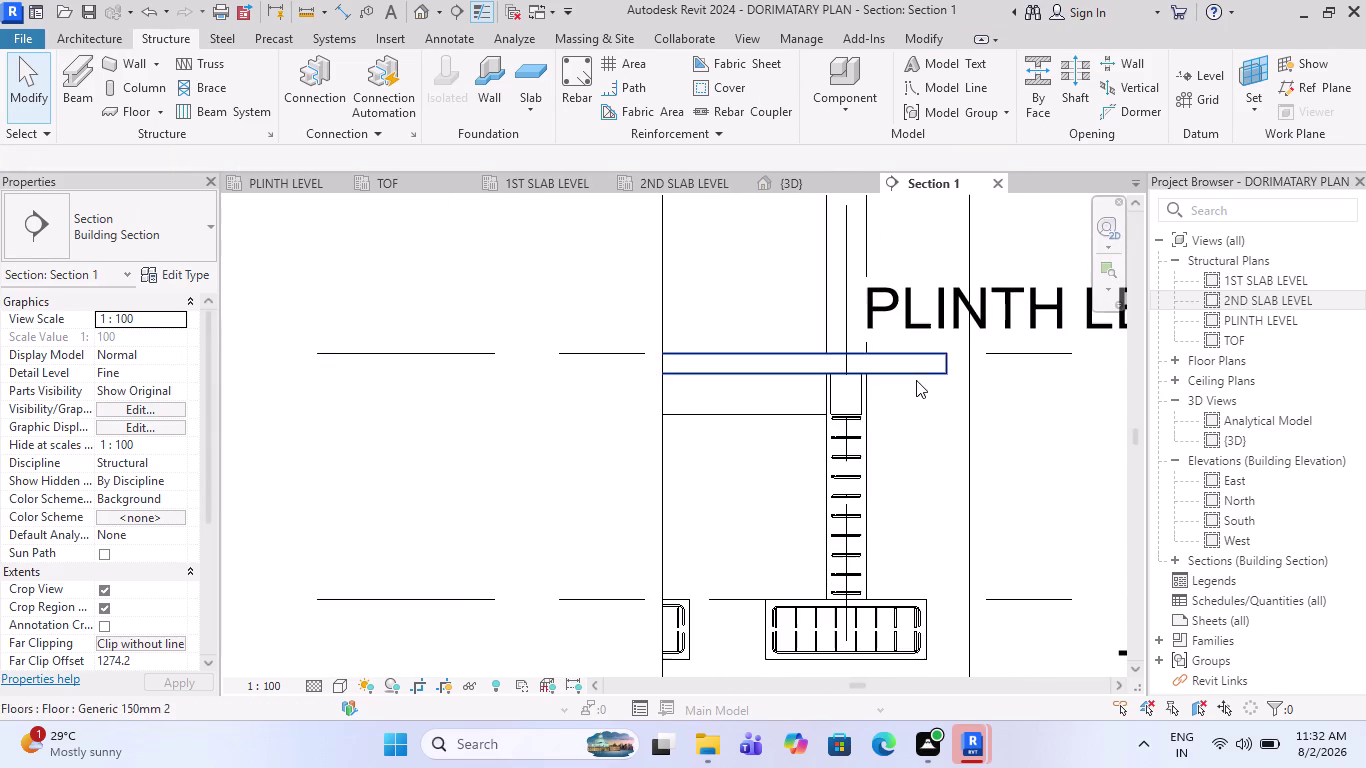
scroll(down, 3)
scroll(up, 3)
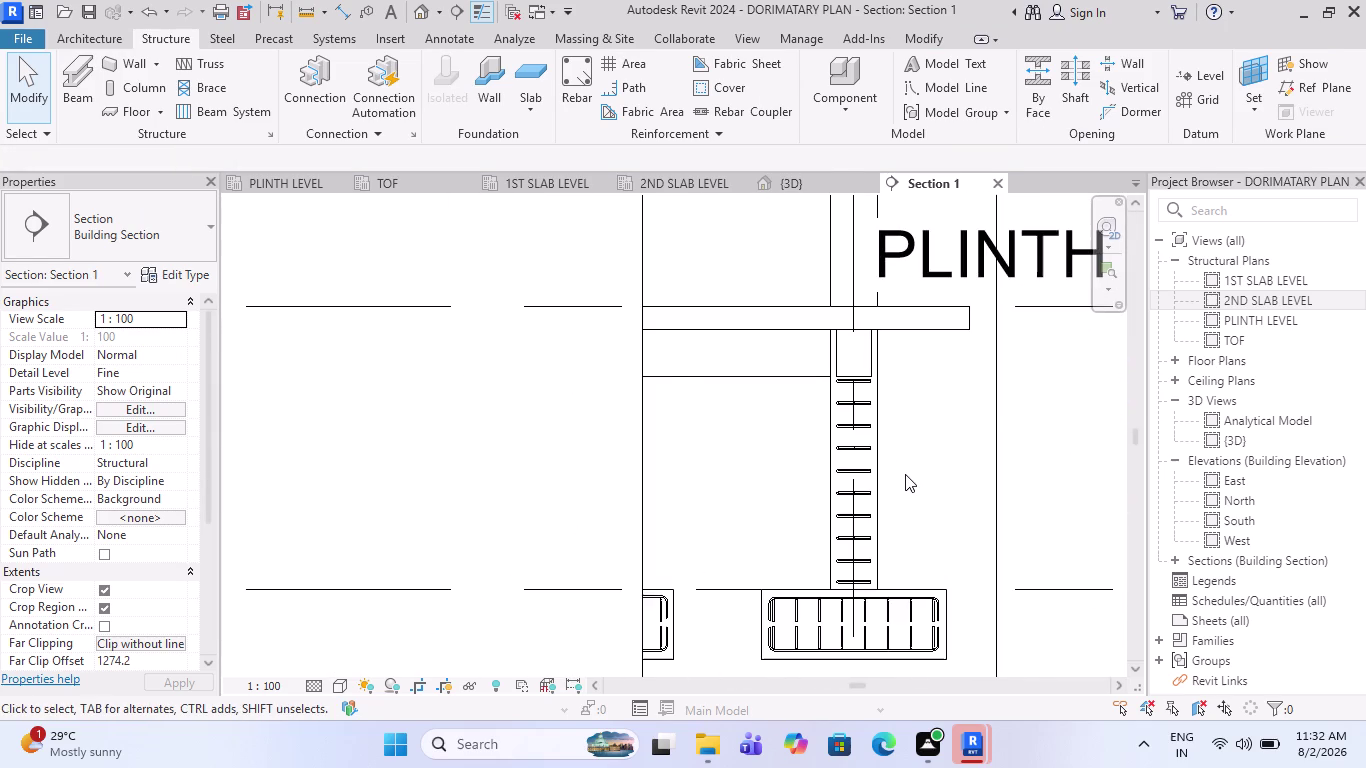
scroll(up, 3)
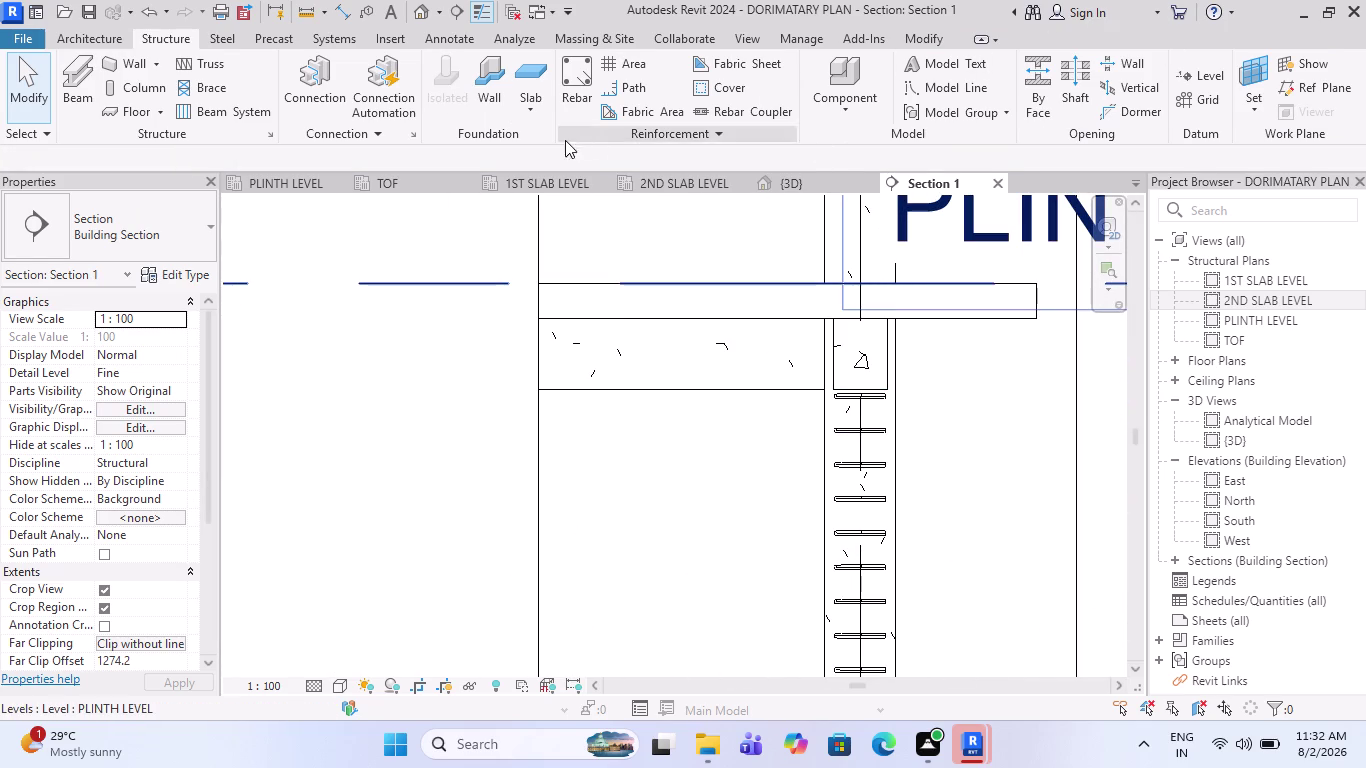
click(600, 92)
key(Escape)
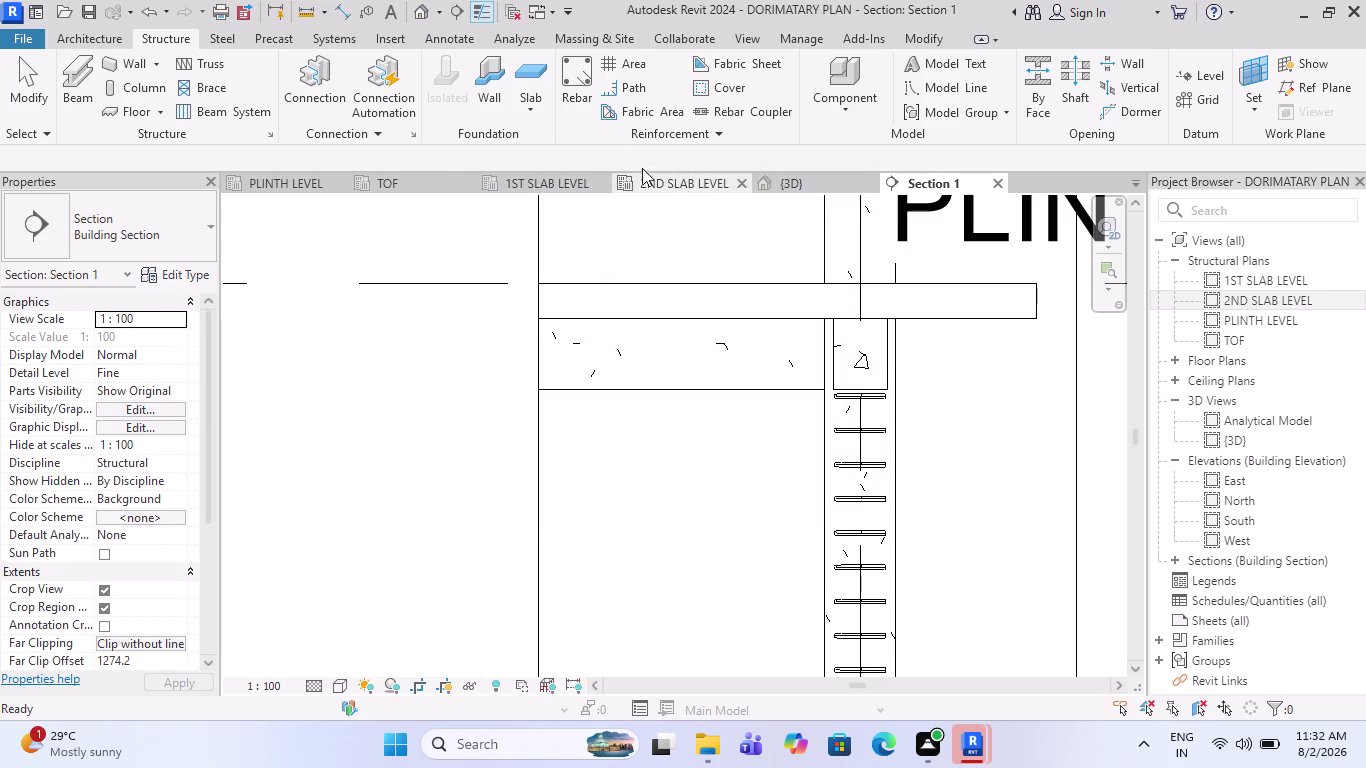
click(575, 96)
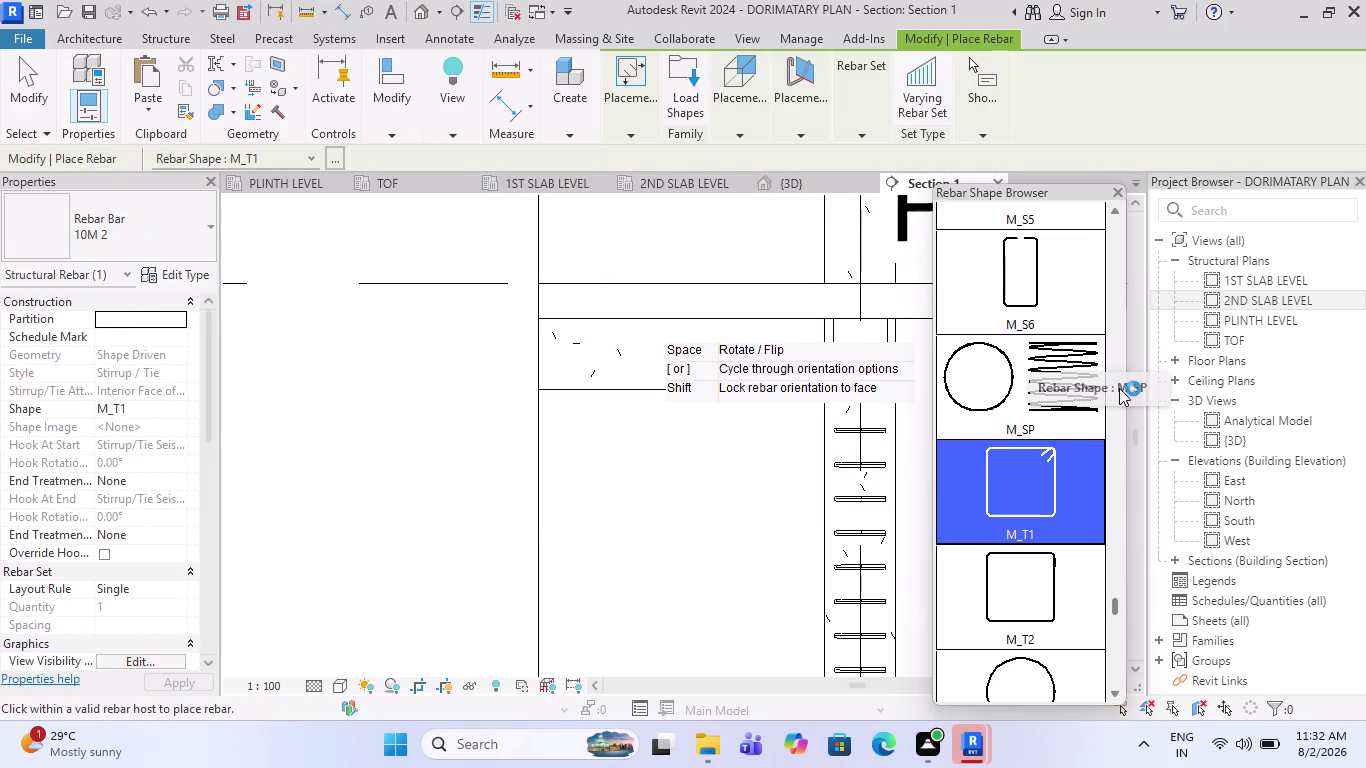
Choose the straight M_00 bar shape with Parallel to Work Plane orientation.
drag(1112, 604, 1114, 291)
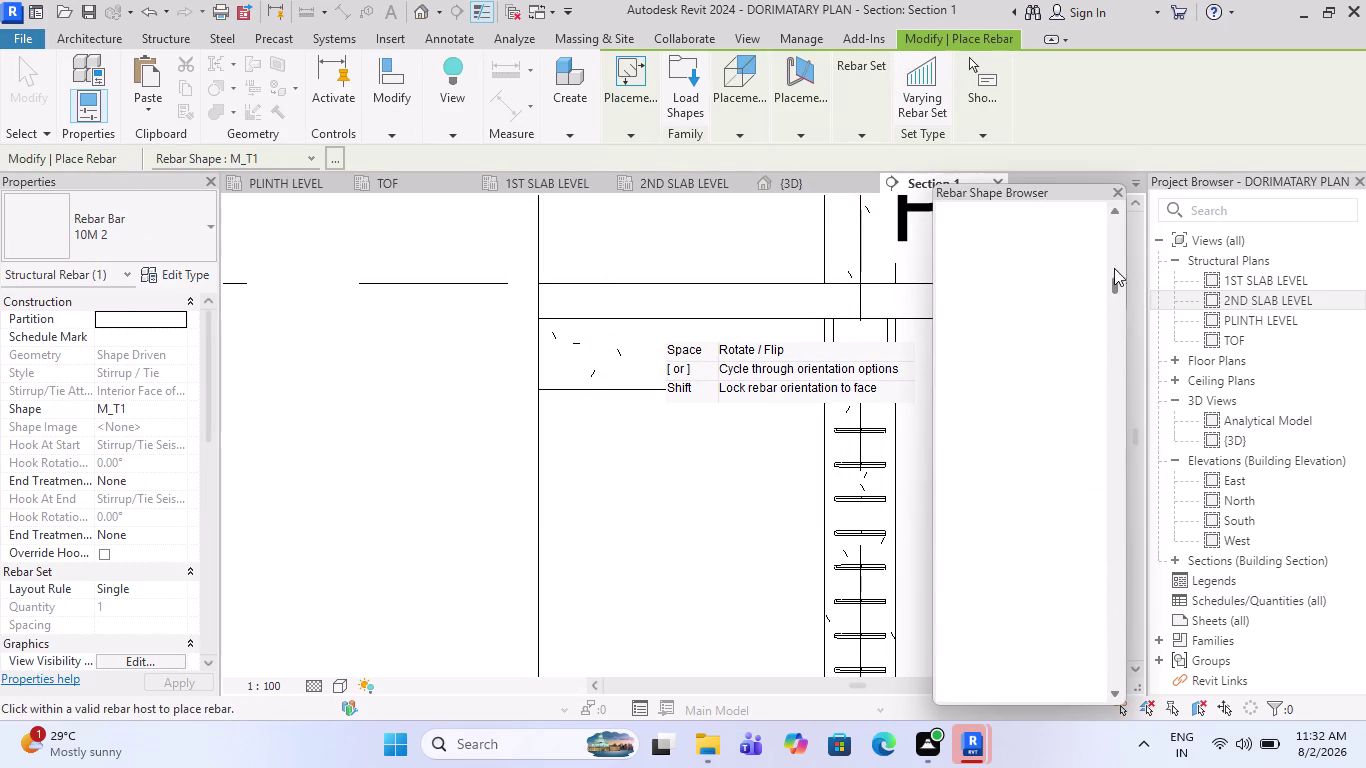
drag(1114, 291, 1114, 213)
click(1005, 225)
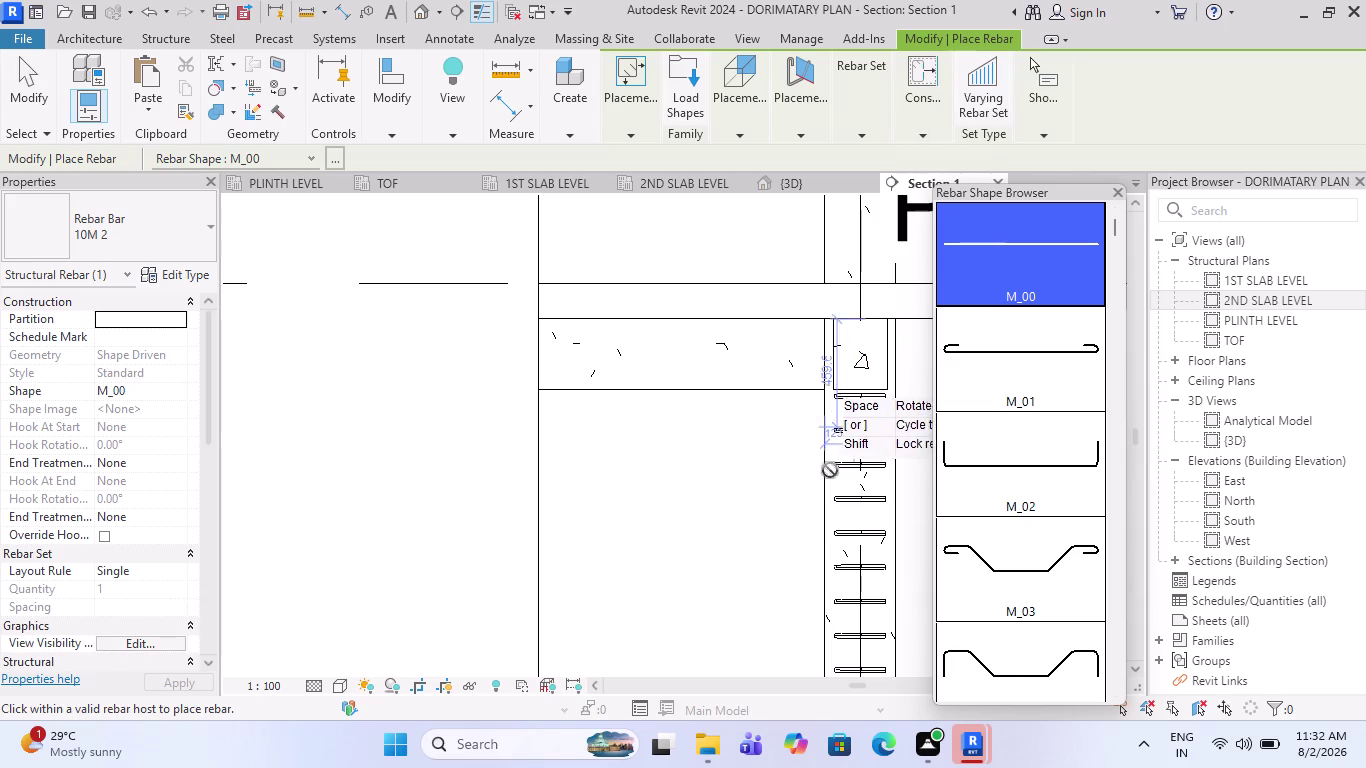
scroll(up, 3)
scroll(down, 3)
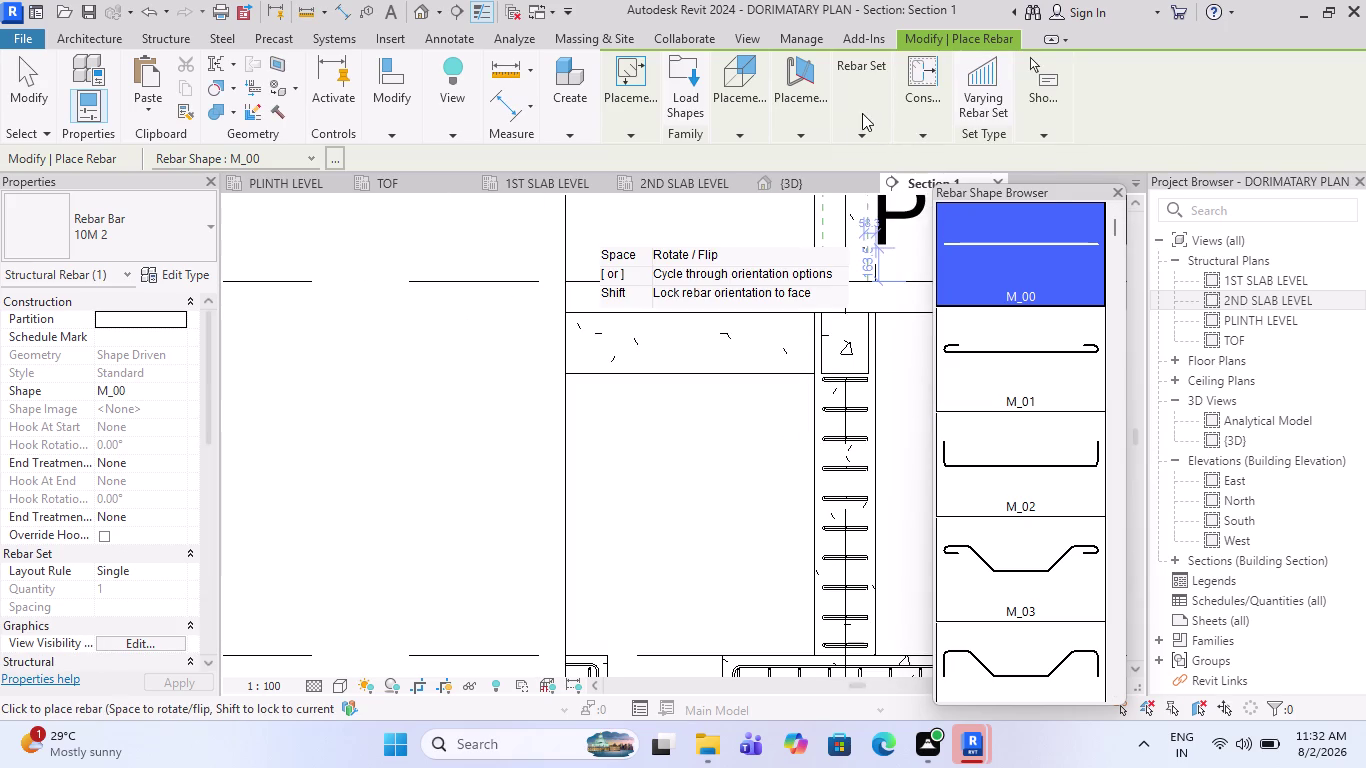
scroll(down, 3)
scroll(up, 3)
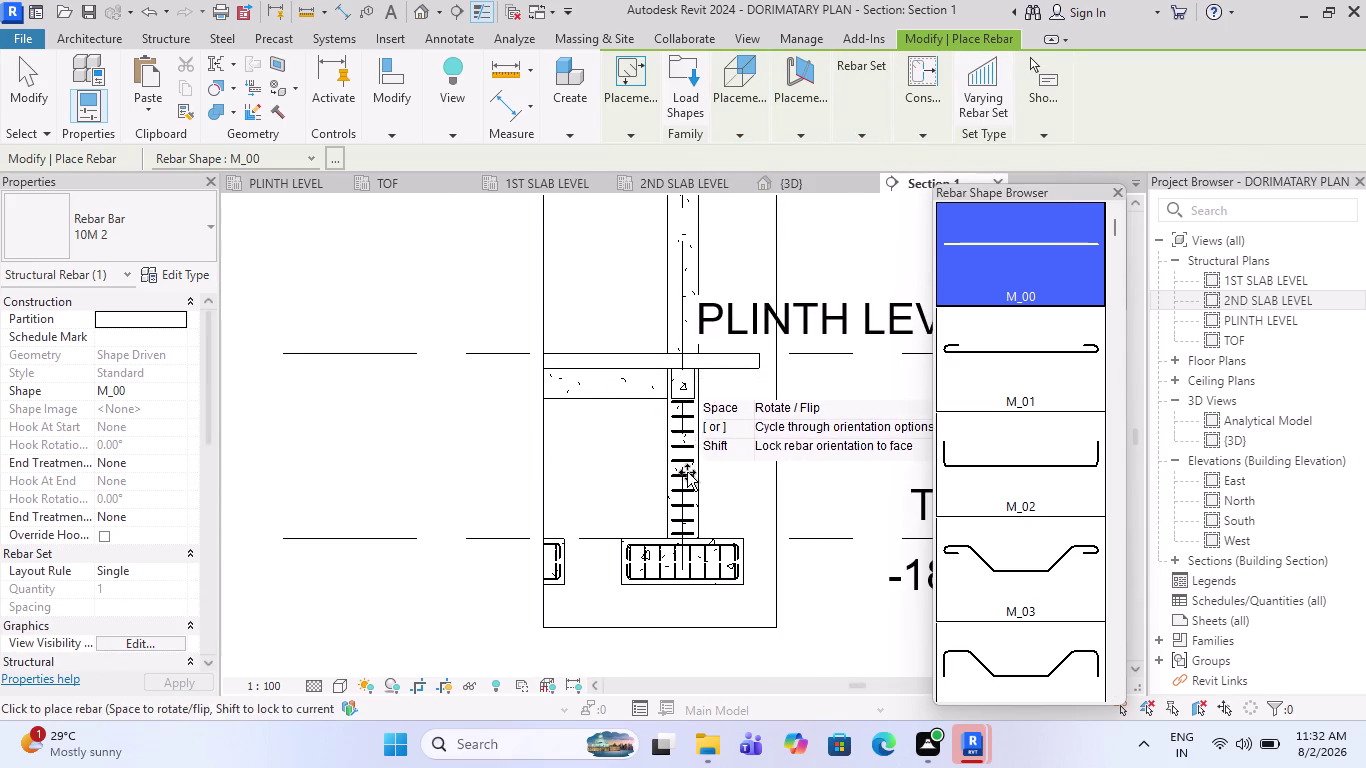
scroll(up, 3)
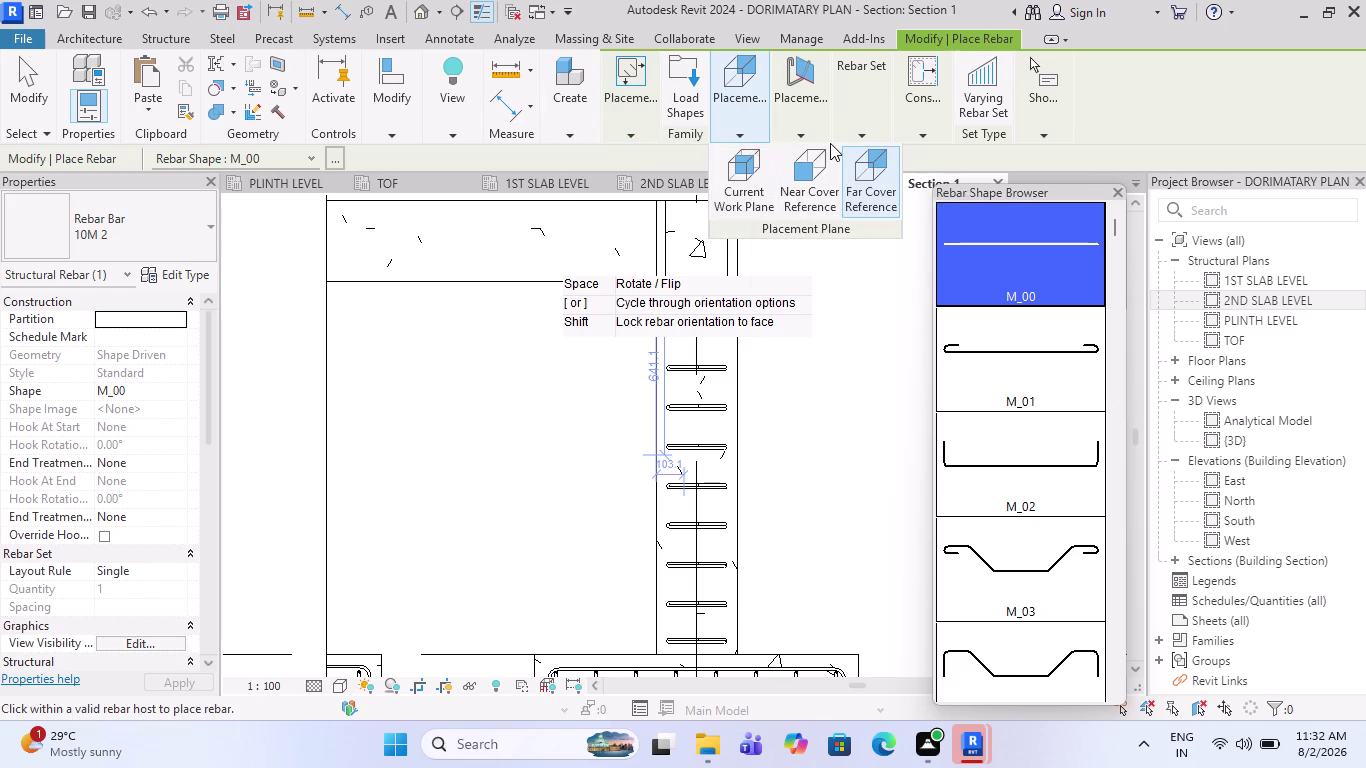
click(805, 181)
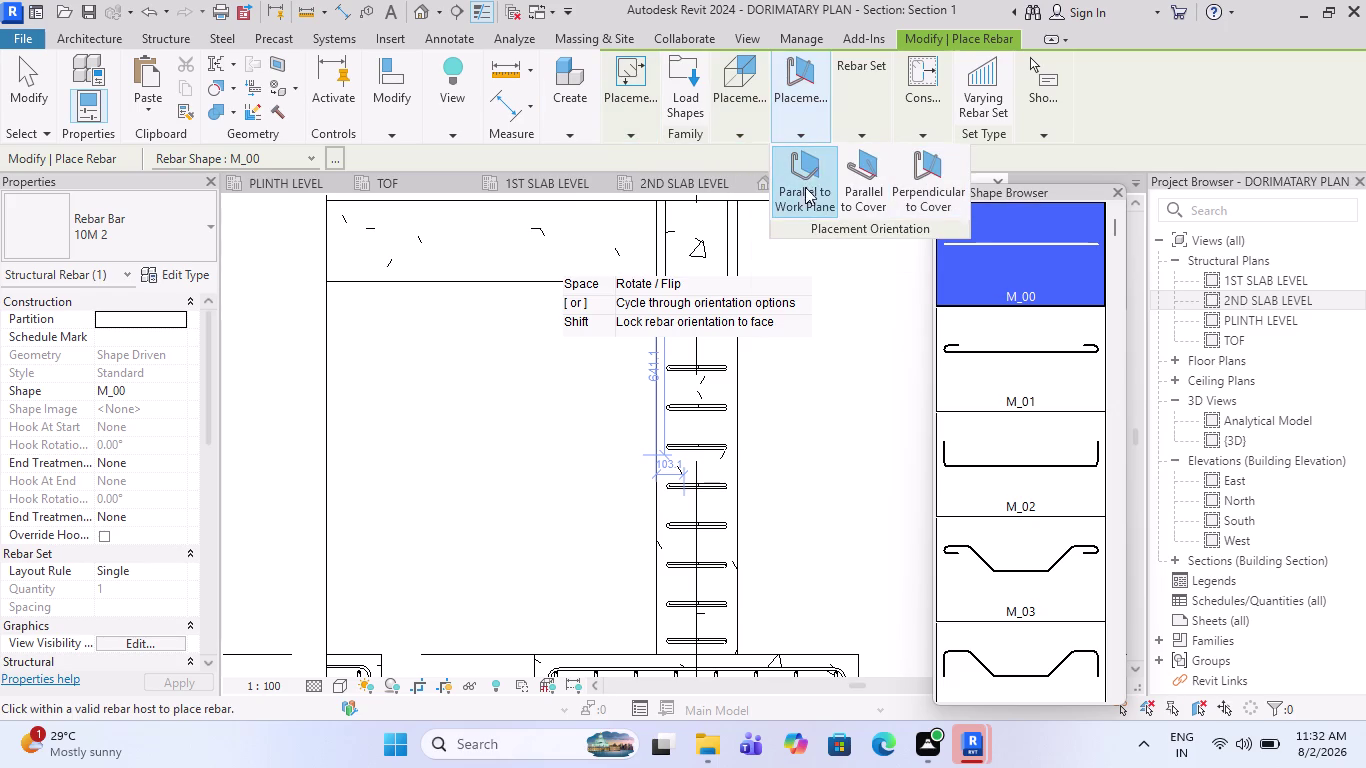
scroll(down, 3)
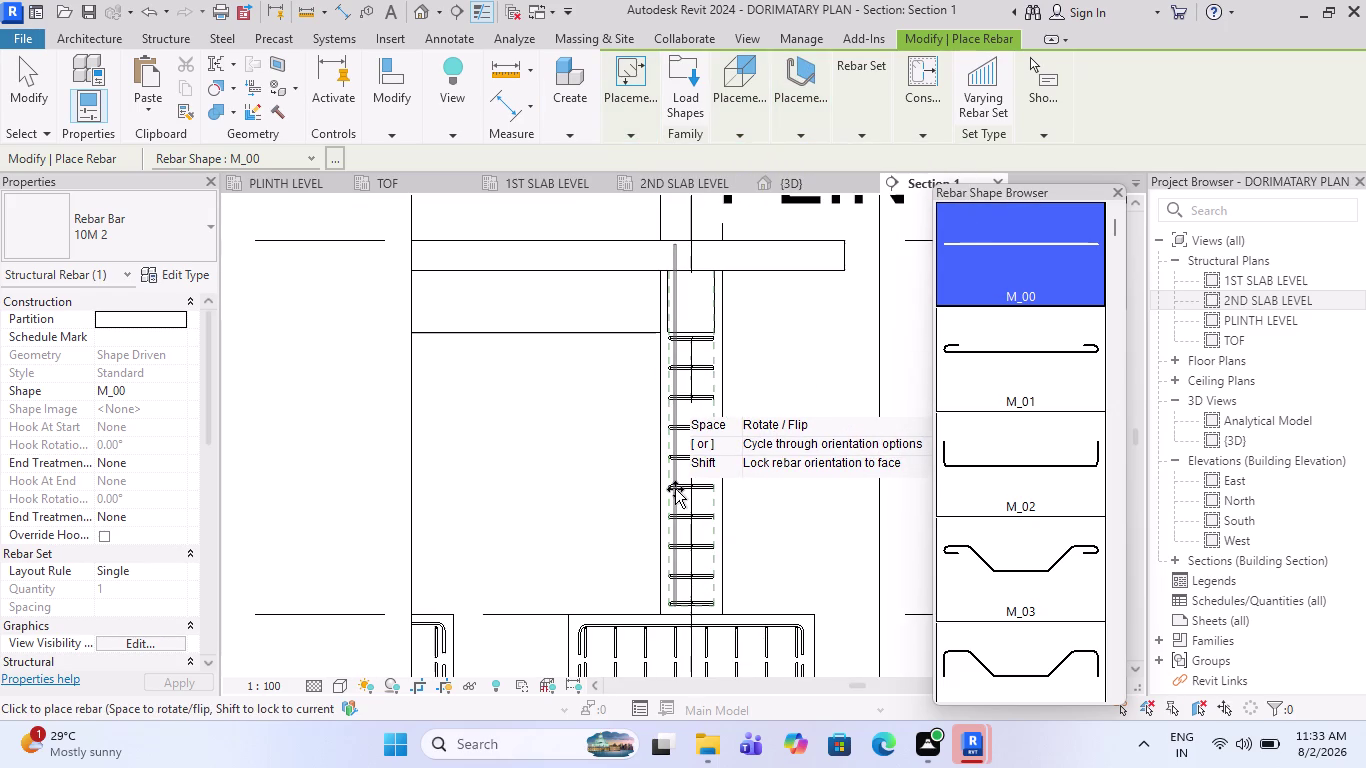
scroll(up, 3)
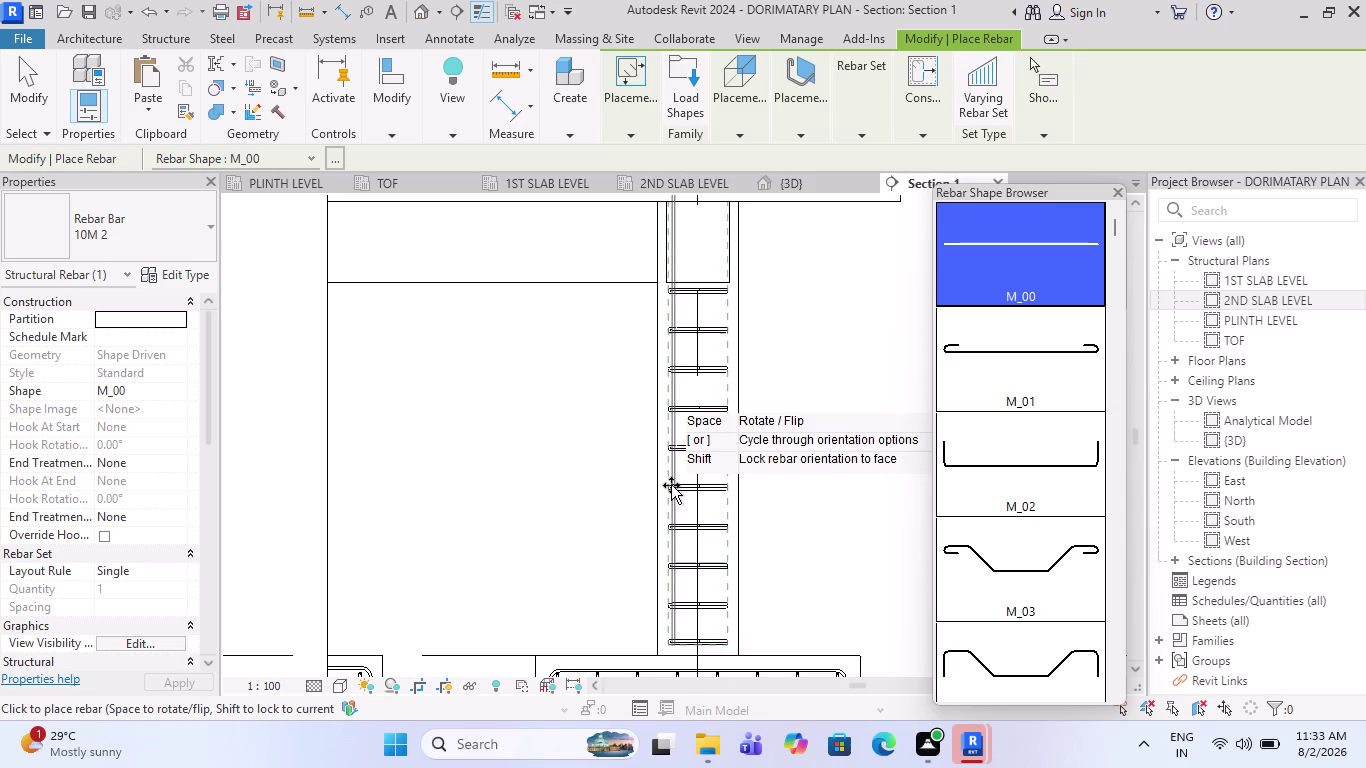
scroll(up, 3)
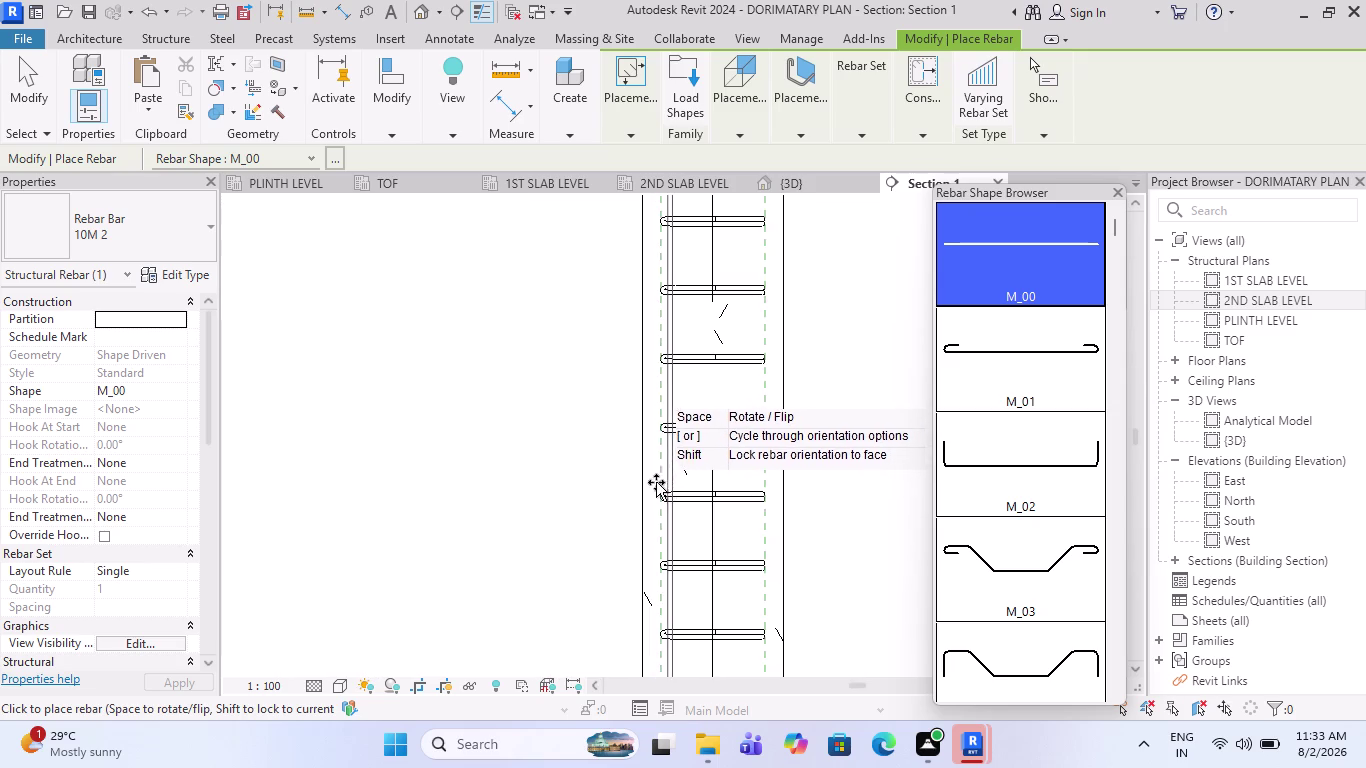
Place two vertical main bars inside the column ties.
click(666, 483)
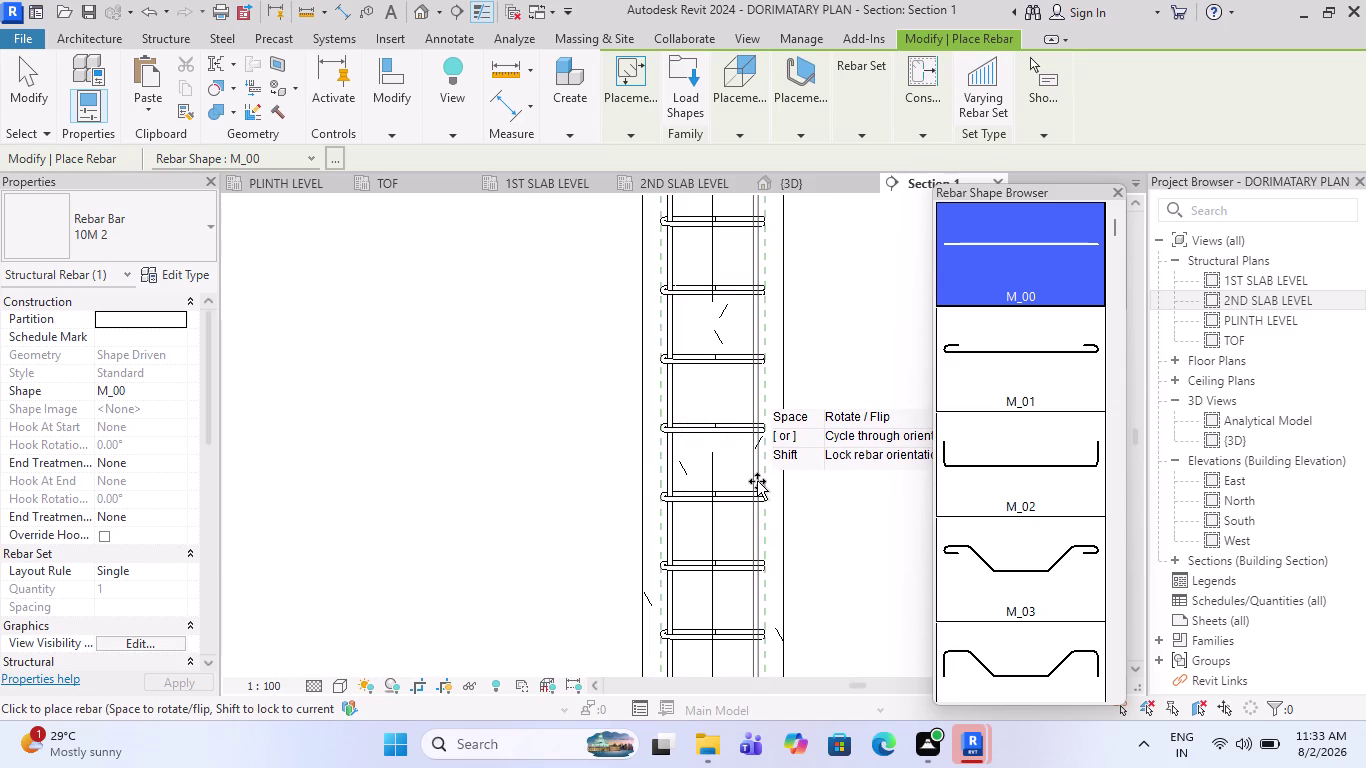
click(757, 481)
scroll(down, 3)
scroll(down, 3)
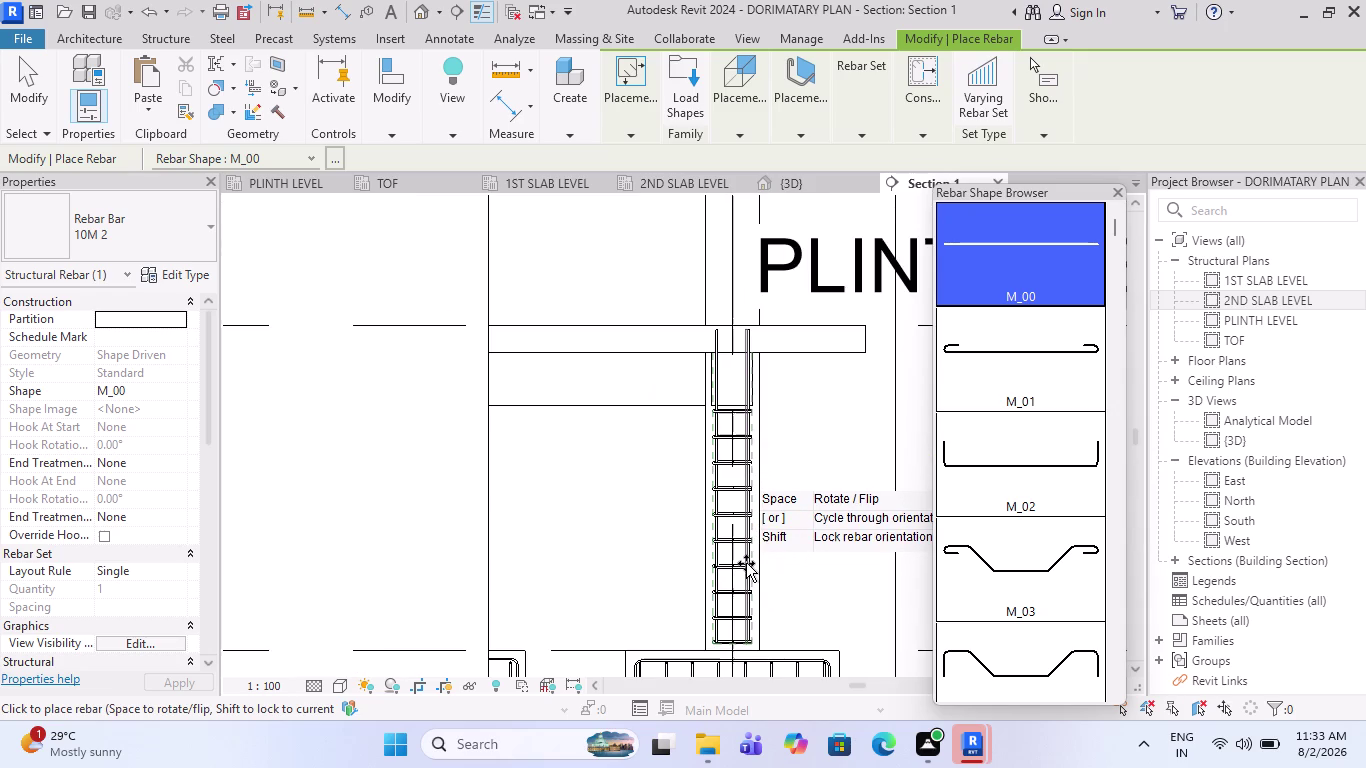
key(Escape)
scroll(up, 3)
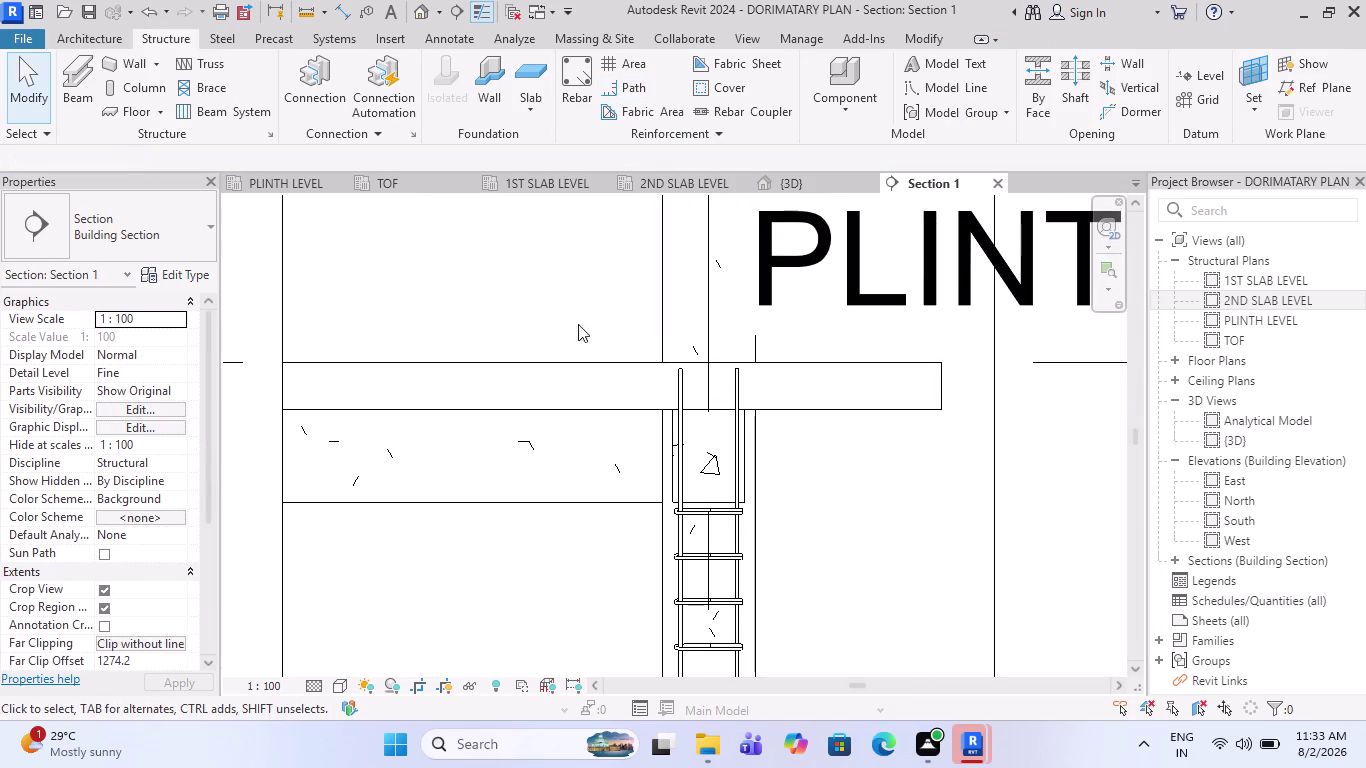
Zoom around the new M_00 bars in Section 1, then switch to the TOF plan.
scroll(up, 3)
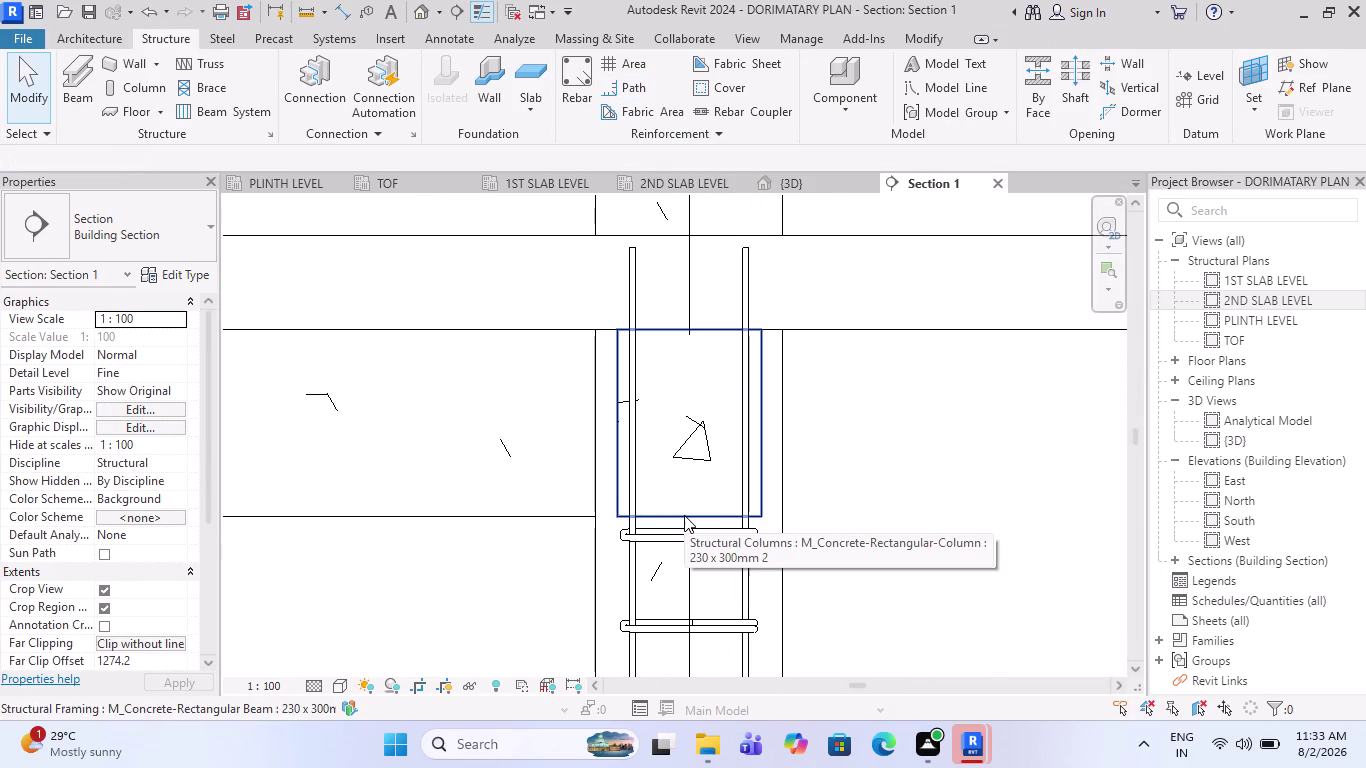
scroll(down, 3)
scroll(down, 3)
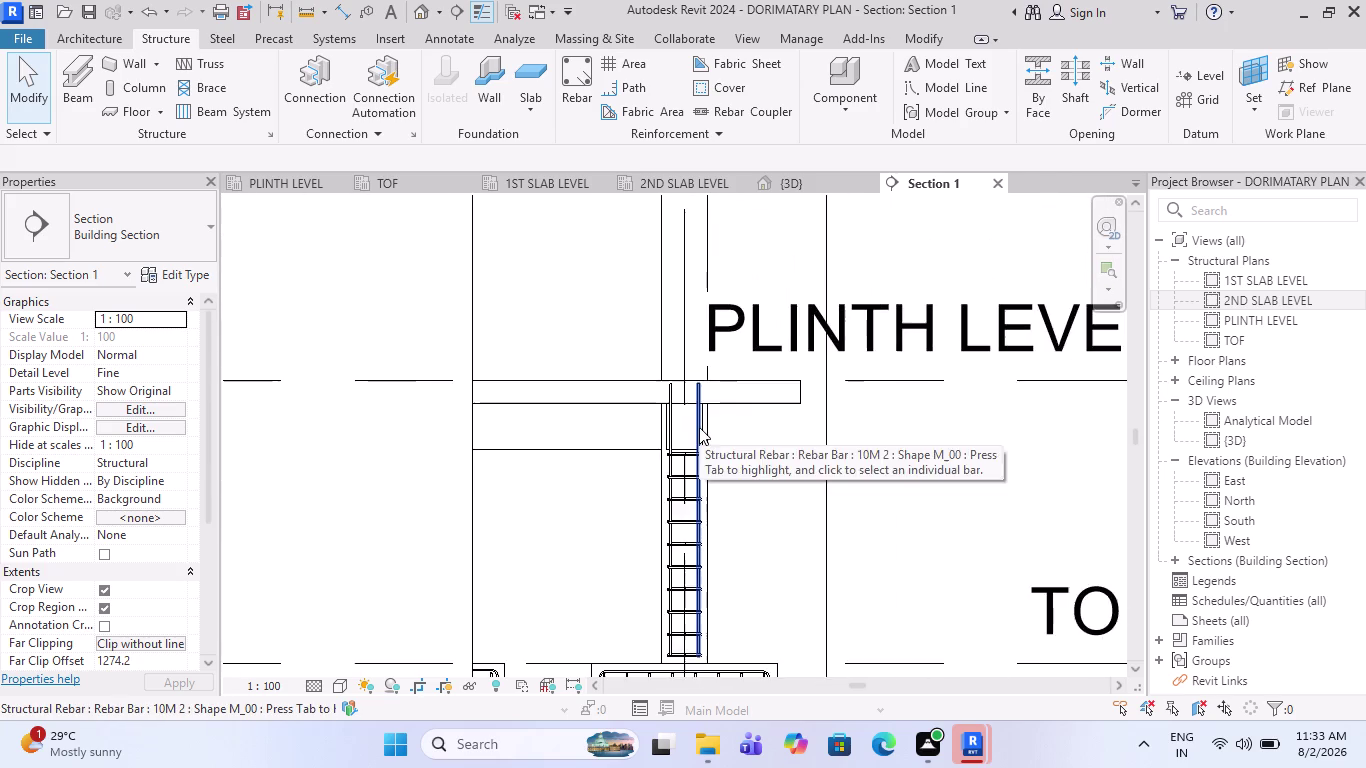
scroll(down, 3)
scroll(up, 3)
scroll(up, 3)
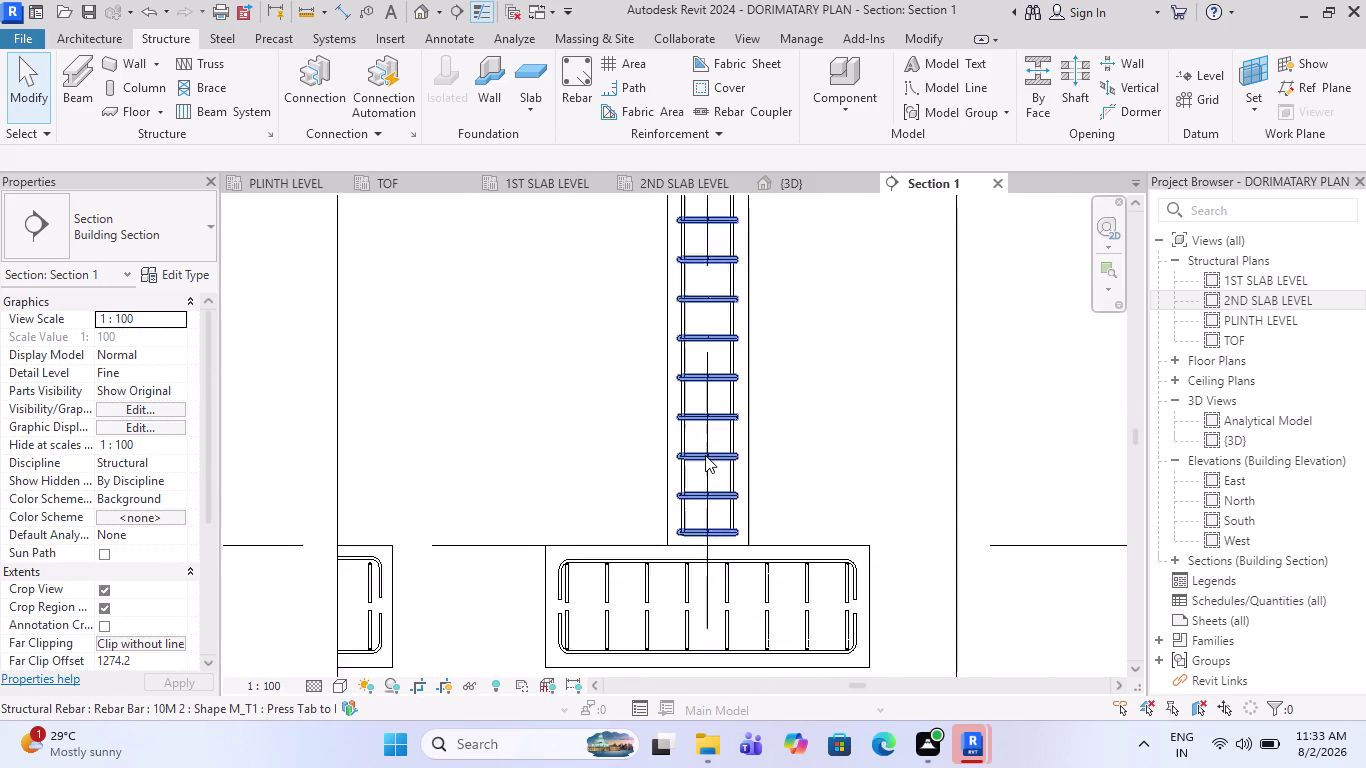
scroll(up, 3)
click(365, 186)
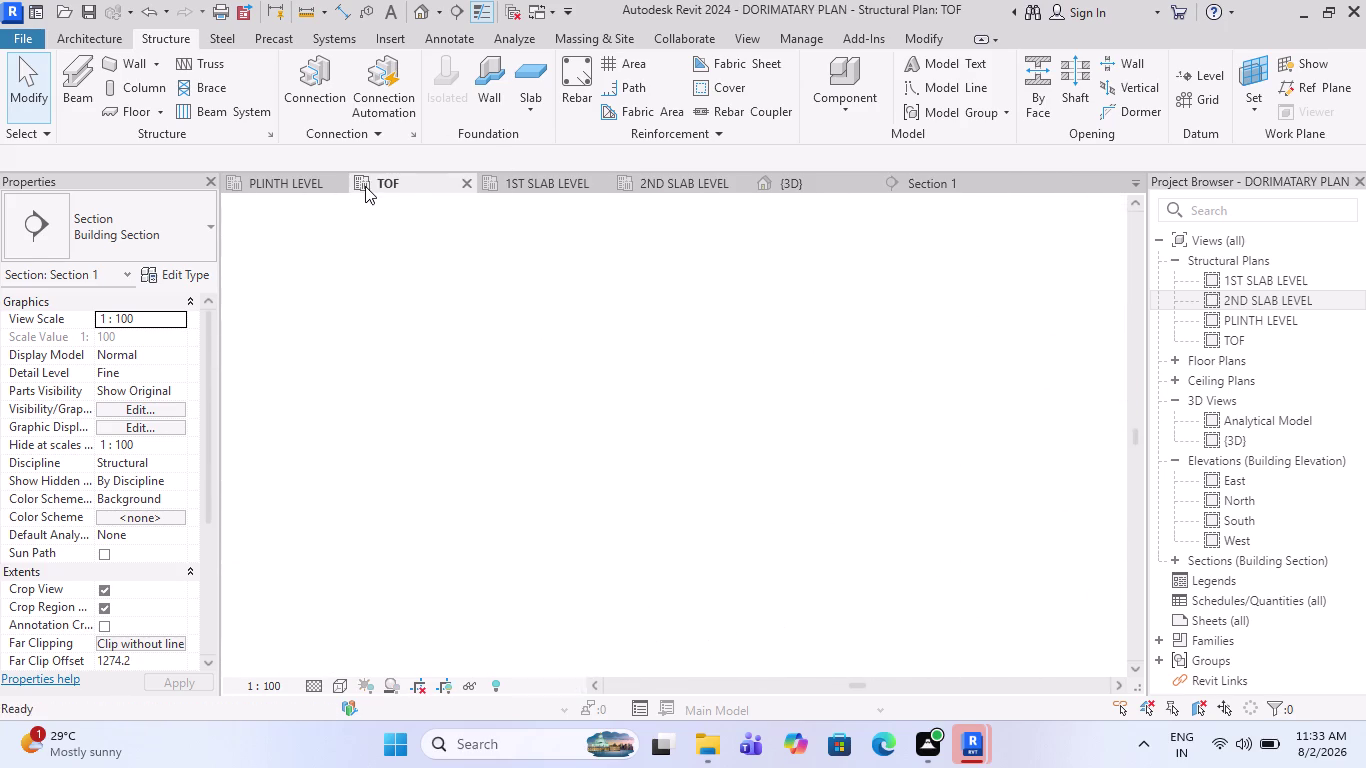
scroll(down, 3)
scroll(up, 3)
scroll(up, 3)
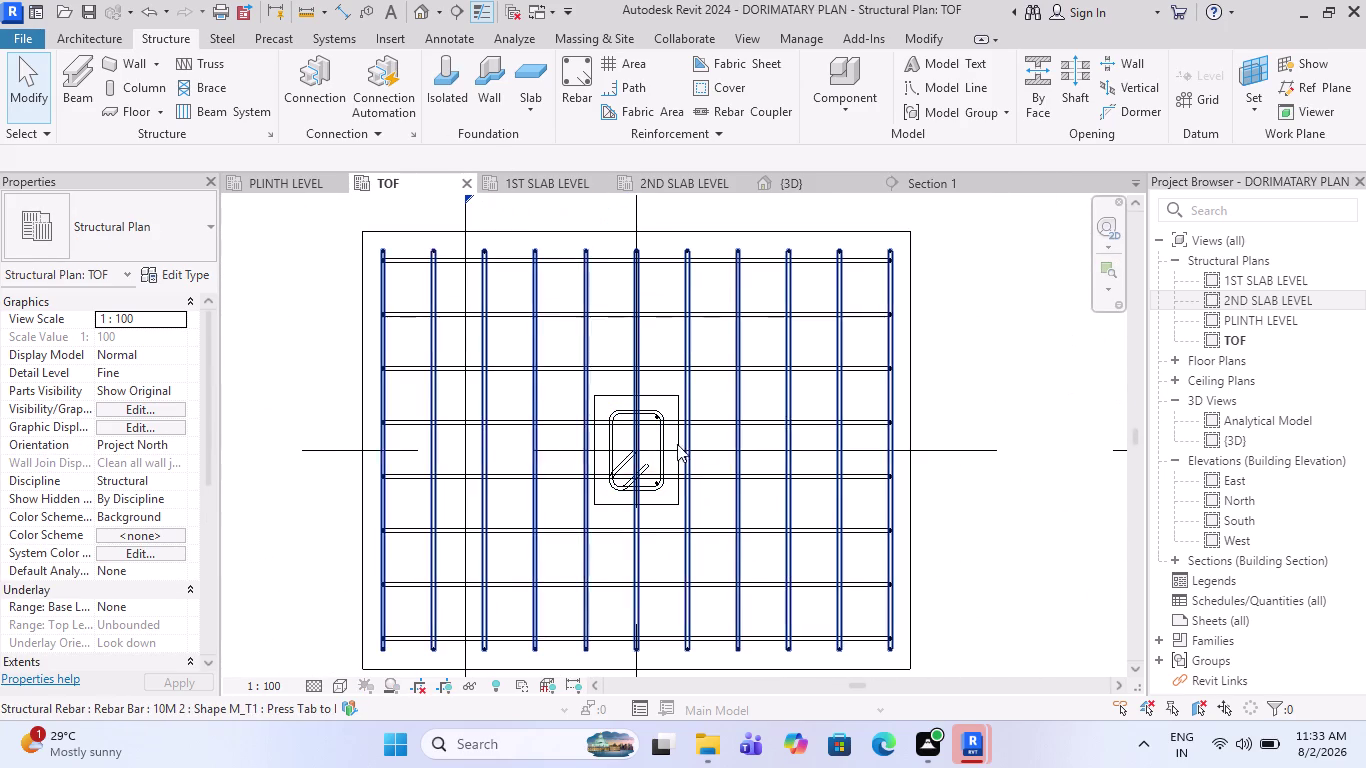
click(304, 187)
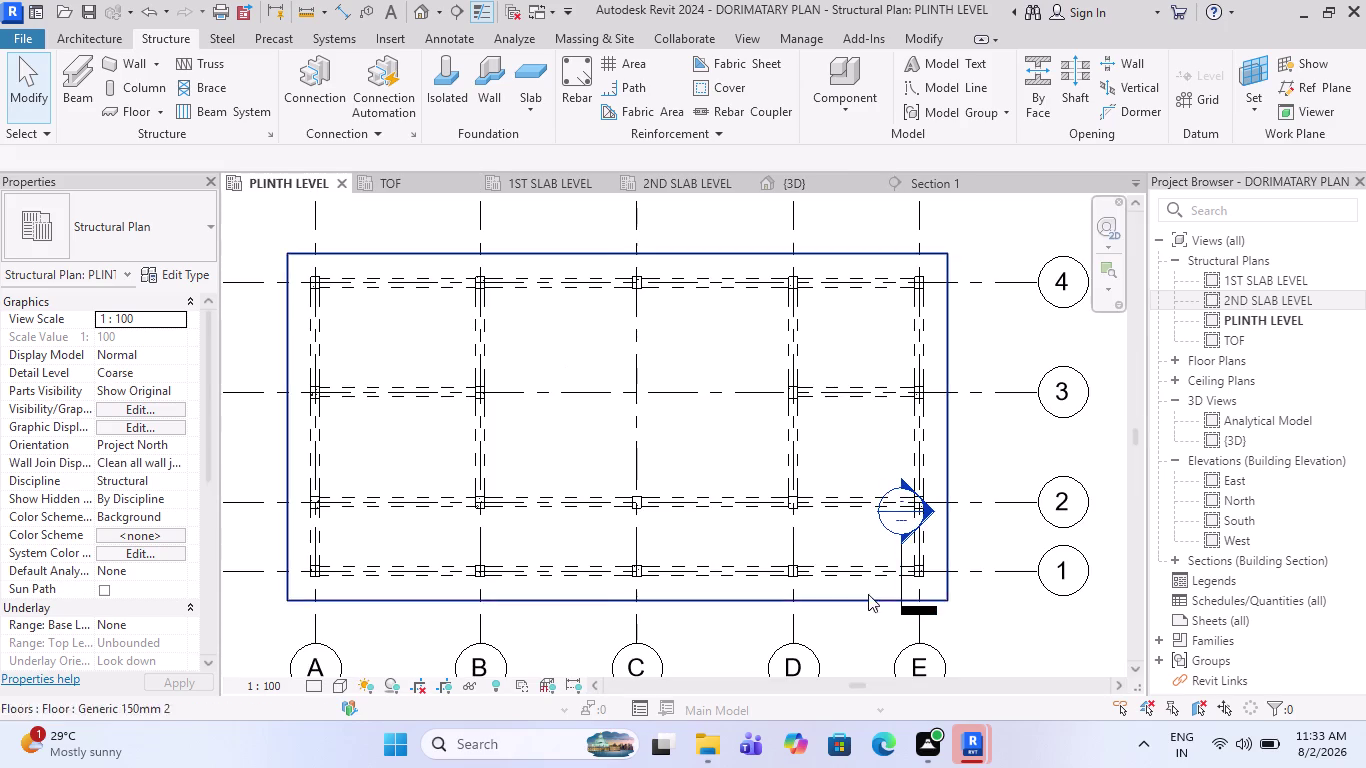
scroll(down, 3)
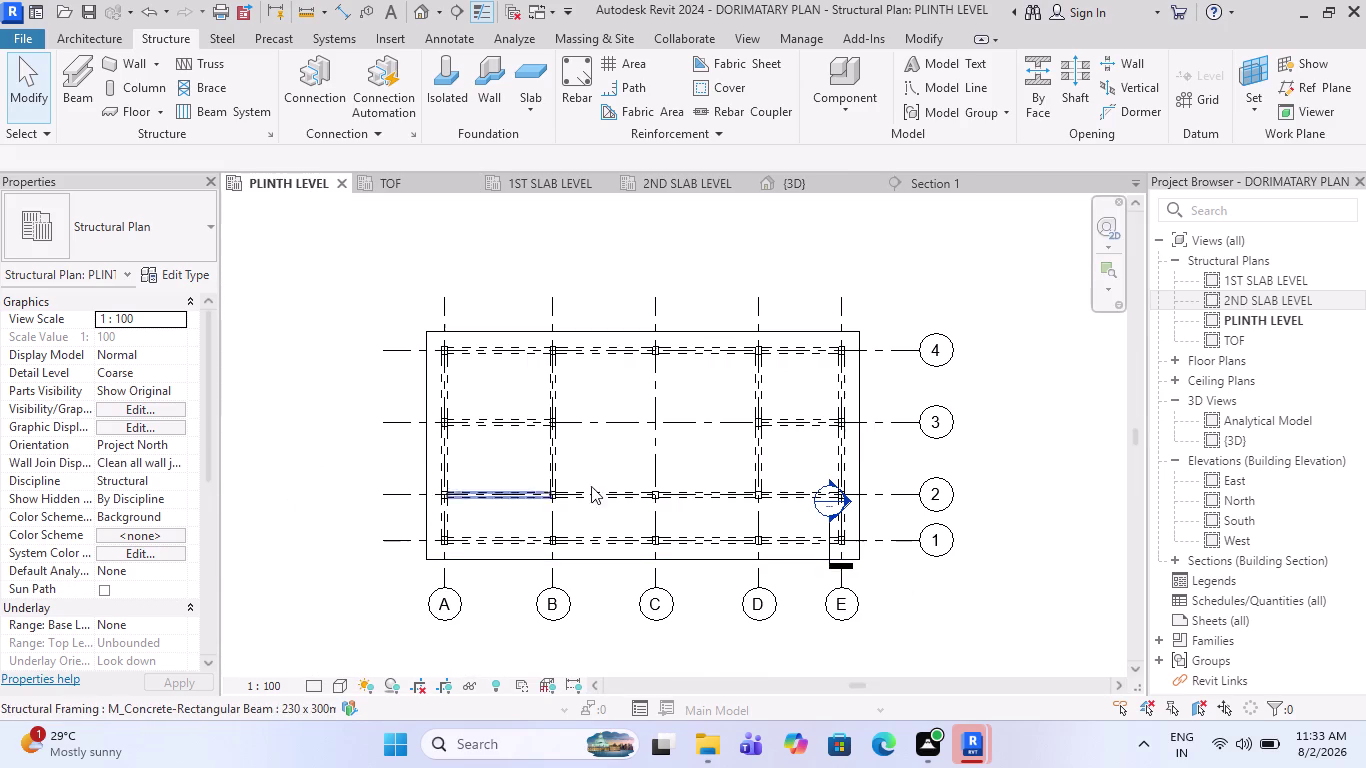
scroll(up, 3)
scroll(up, 3)
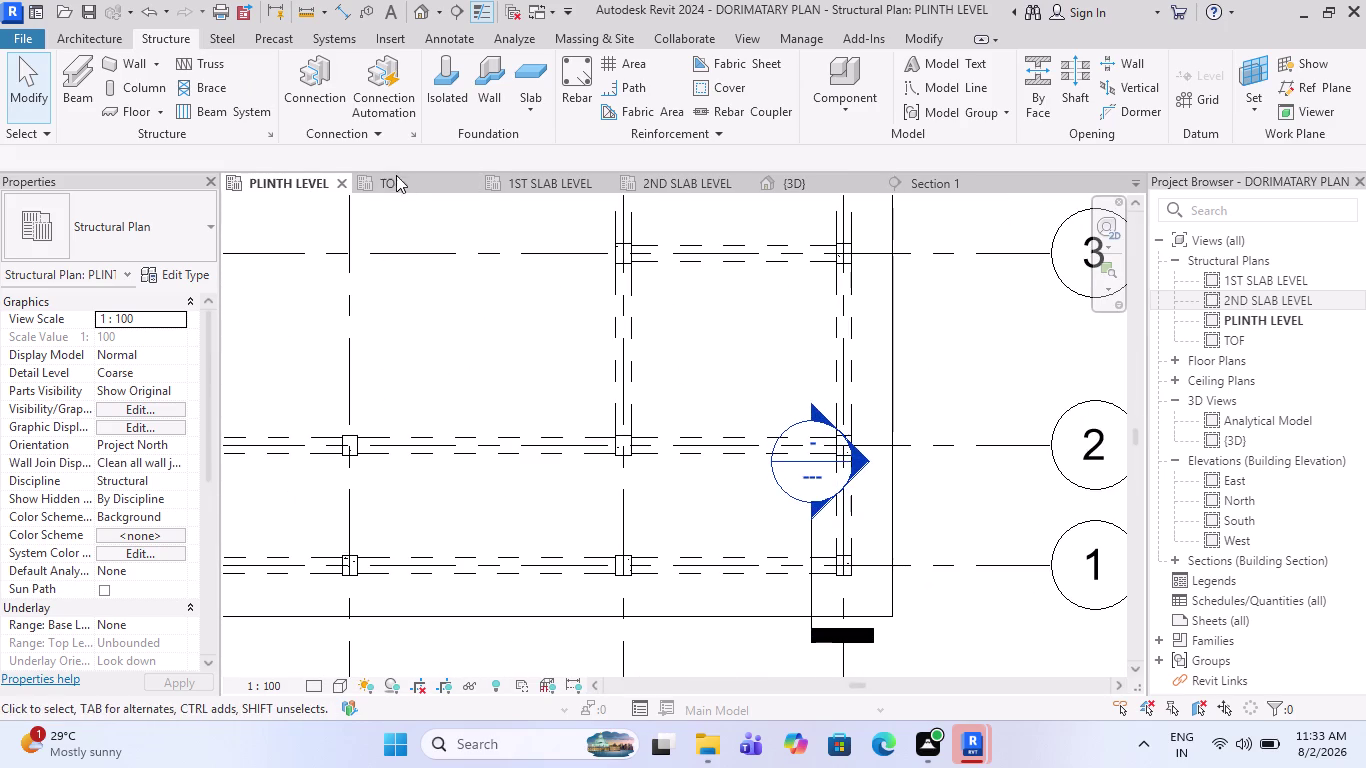
click(396, 178)
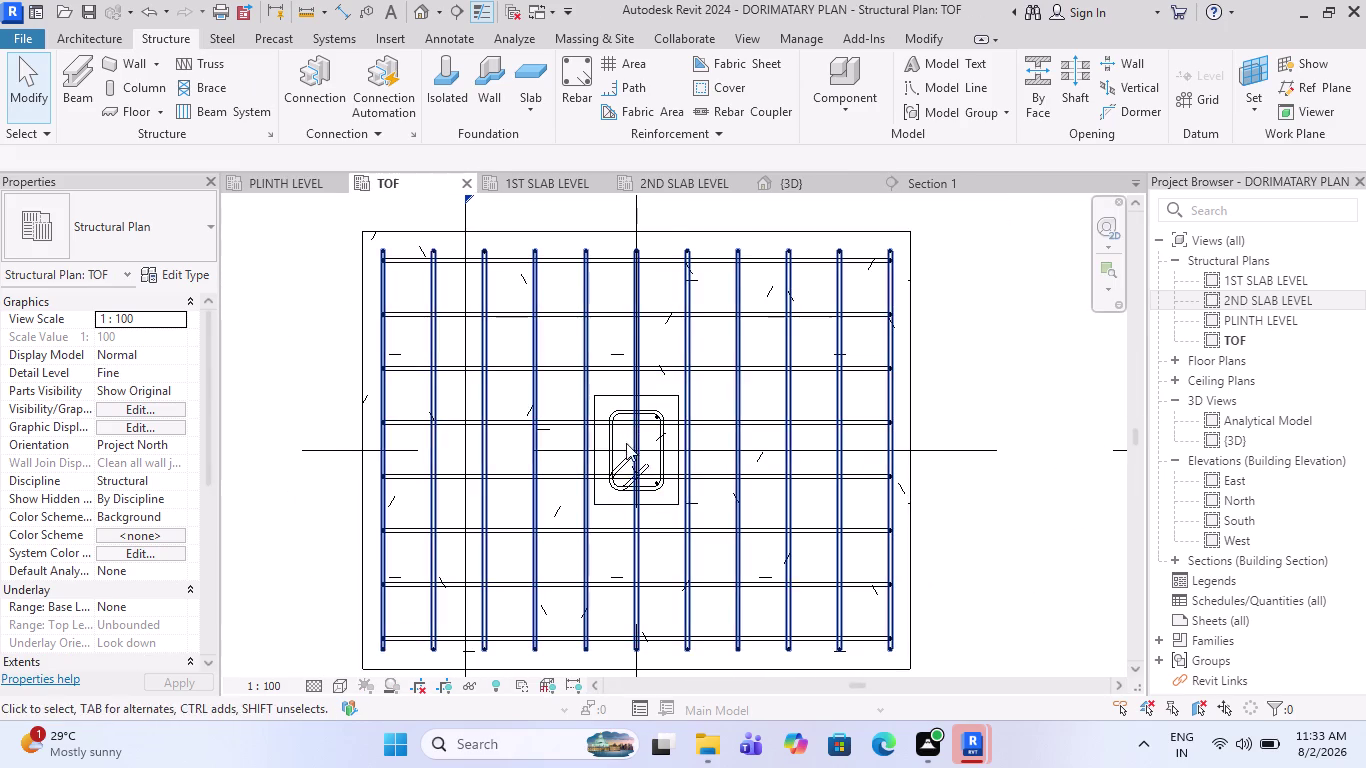
scroll(up, 3)
scroll(up, 3)
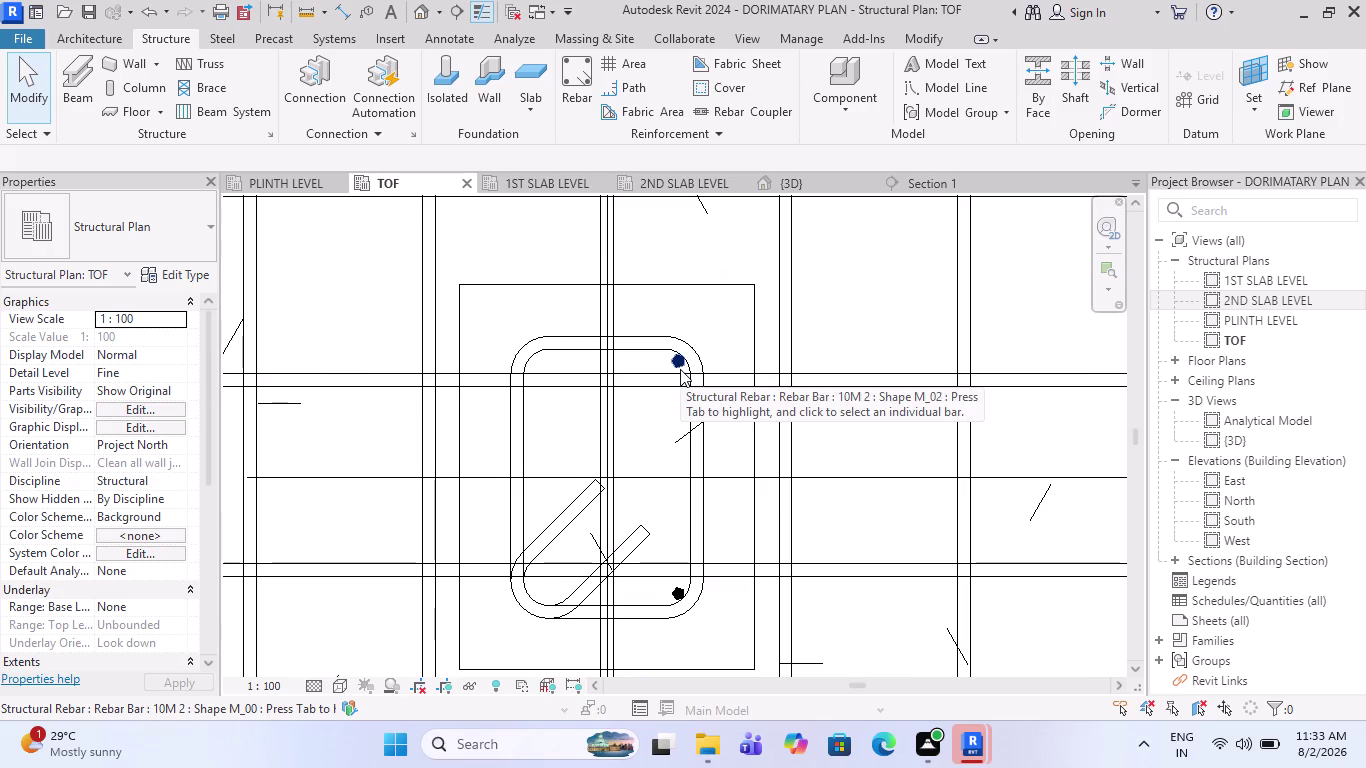